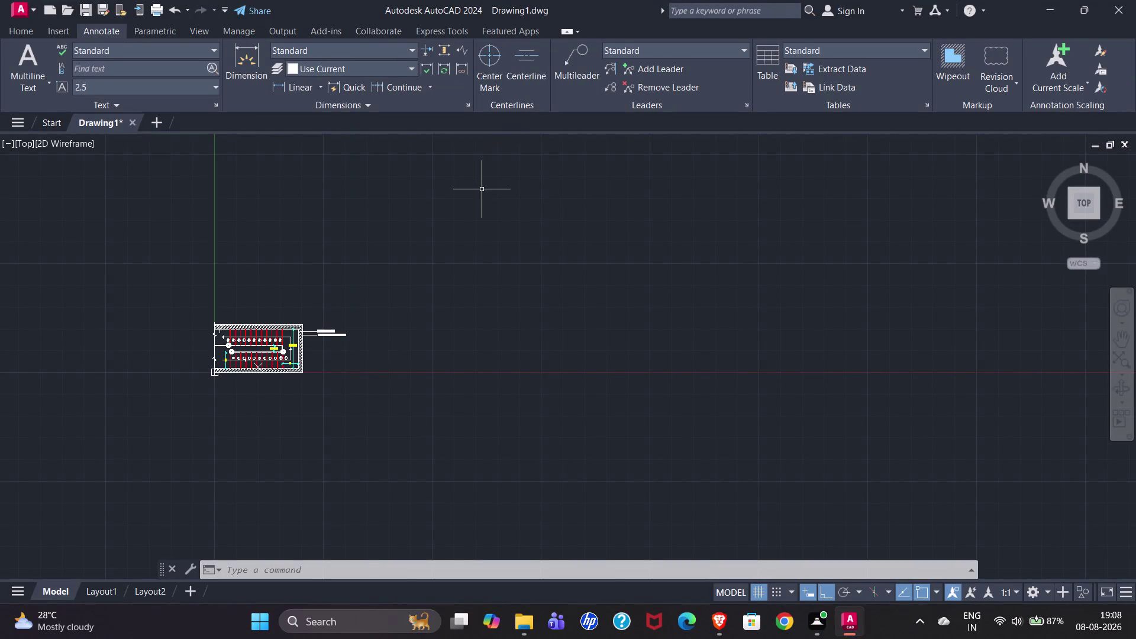
Zoom in on the staircase plan showing the 22 numbered steps and dimensions.
scroll(up, 3)
scroll(up, 3)
scroll(down, 3)
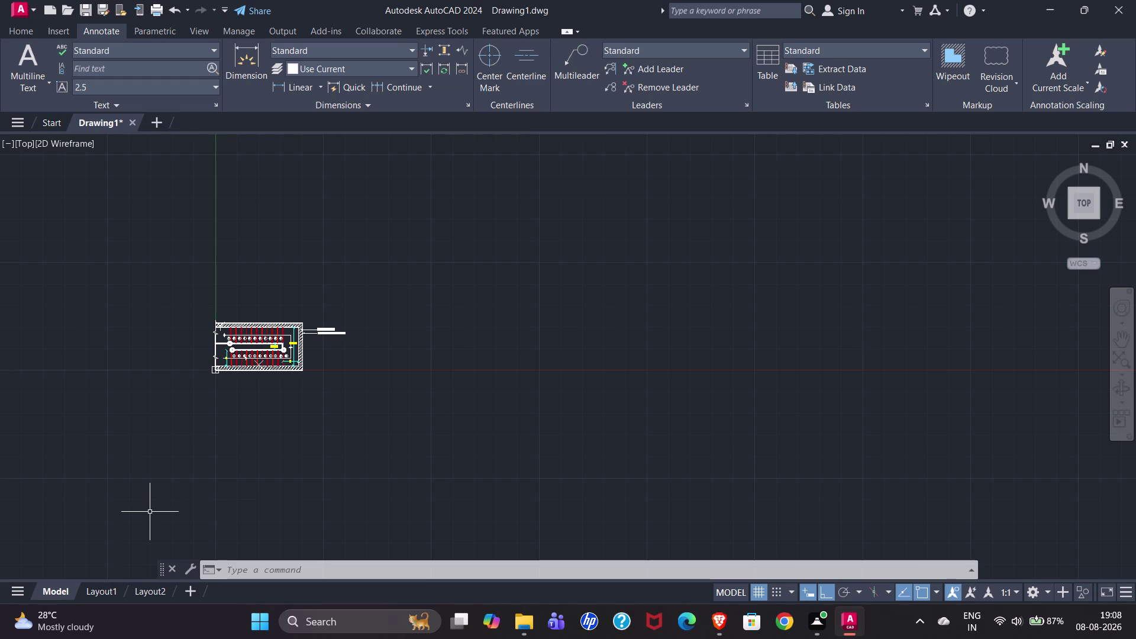
scroll(up, 3)
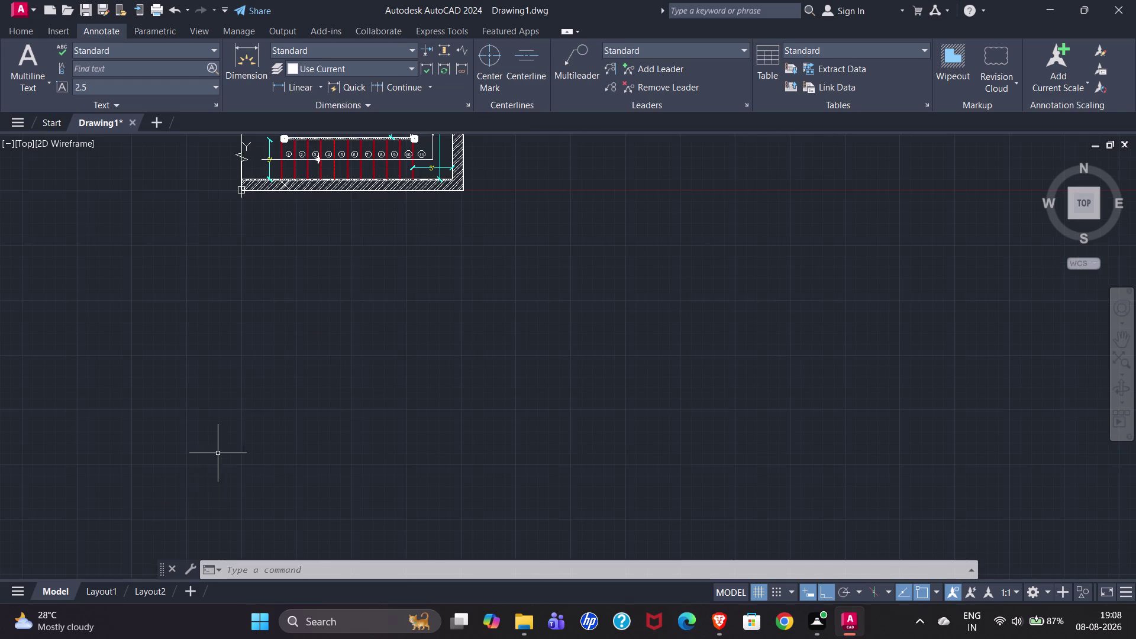
scroll(down, 3)
scroll(up, 3)
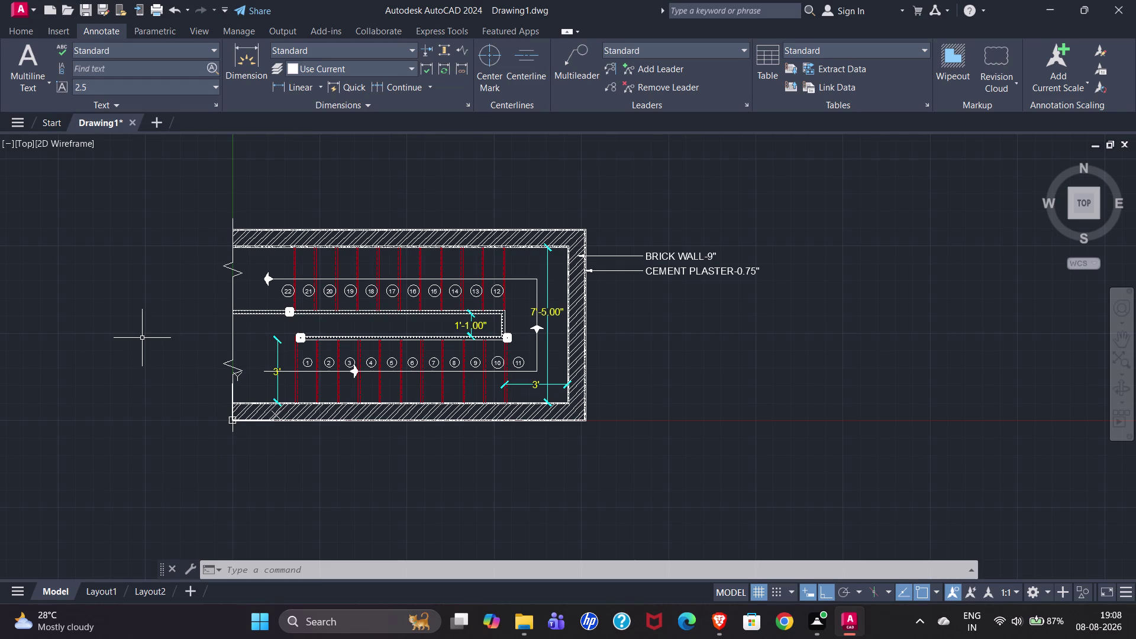
Start a vertical XLINE and place a construction line at the left wall end.
text(XL)
key(Return)
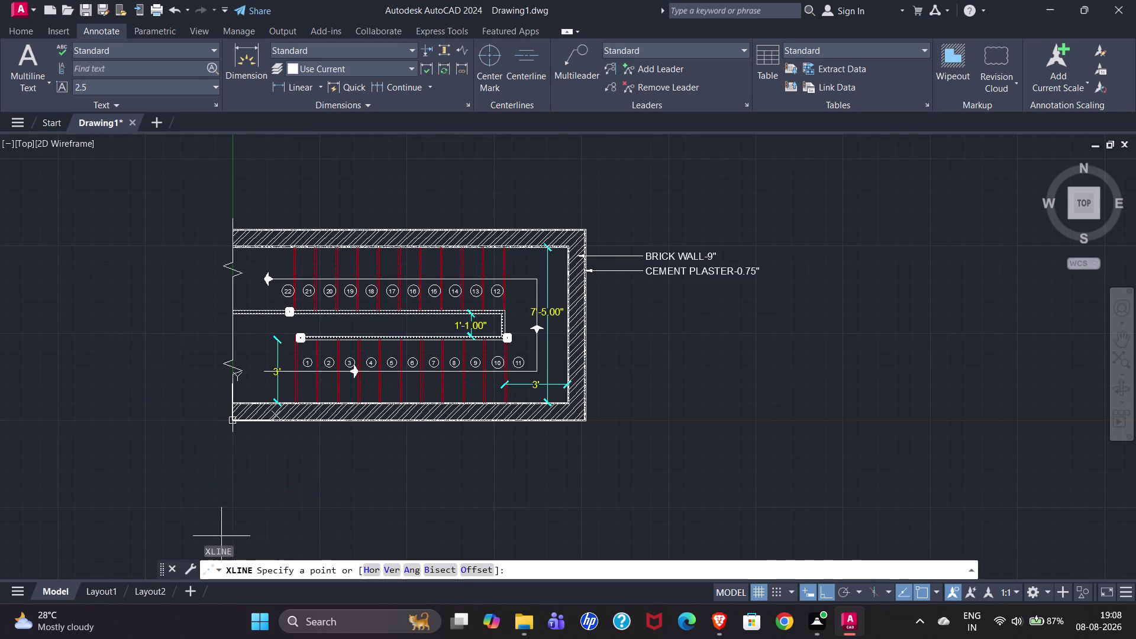
click(388, 572)
scroll(up, 3)
scroll(down, 3)
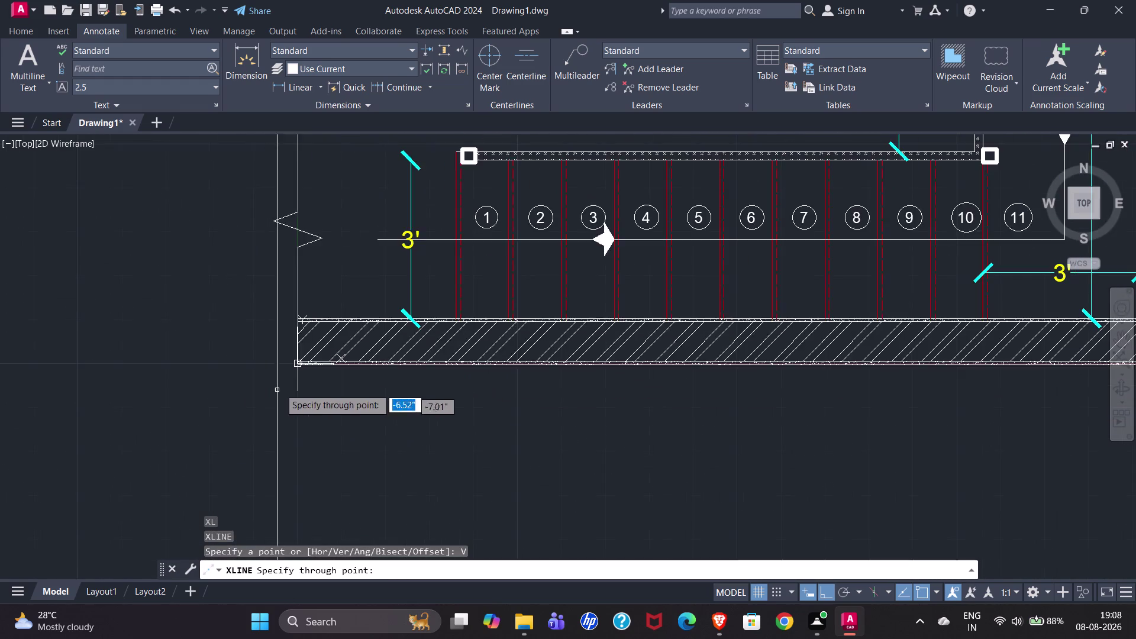
scroll(up, 3)
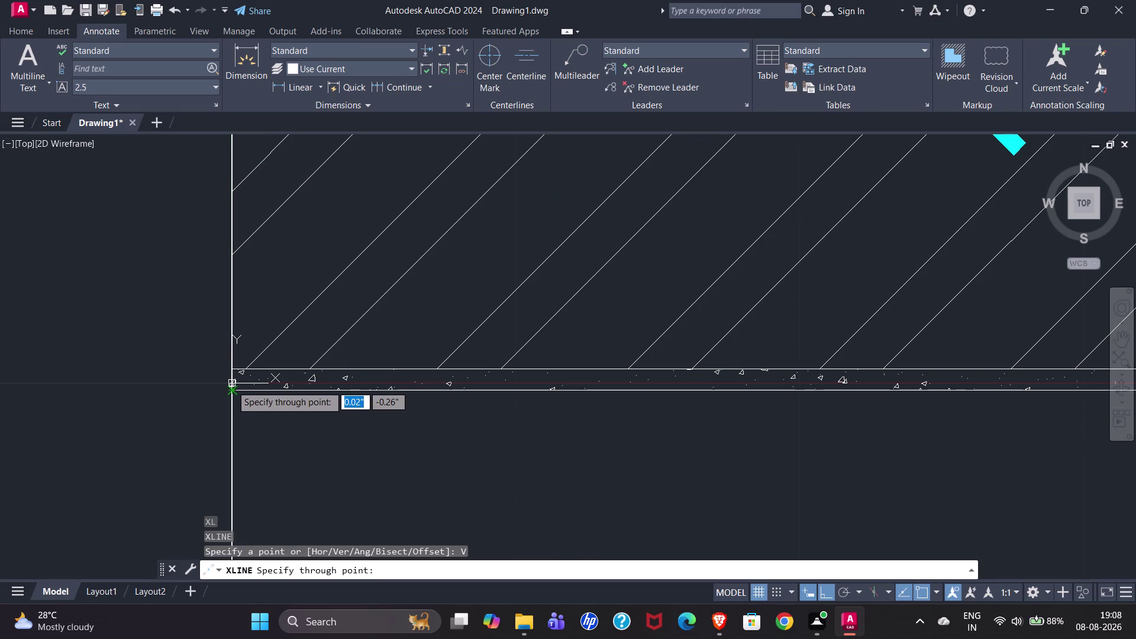
click(231, 385)
scroll(down, 3)
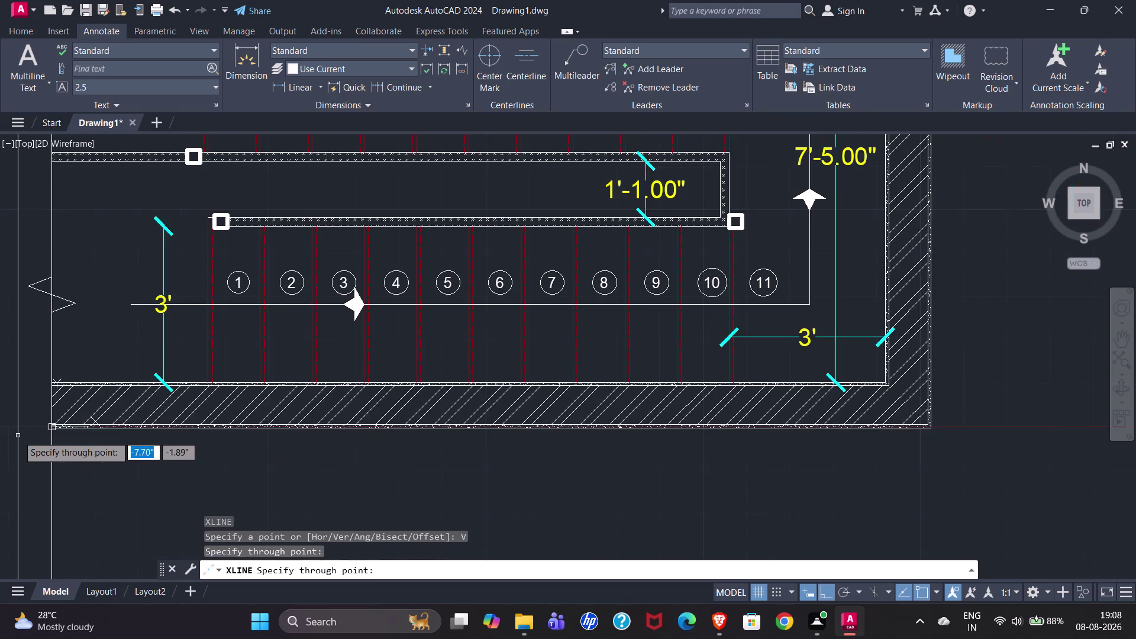
scroll(down, 3)
scroll(up, 3)
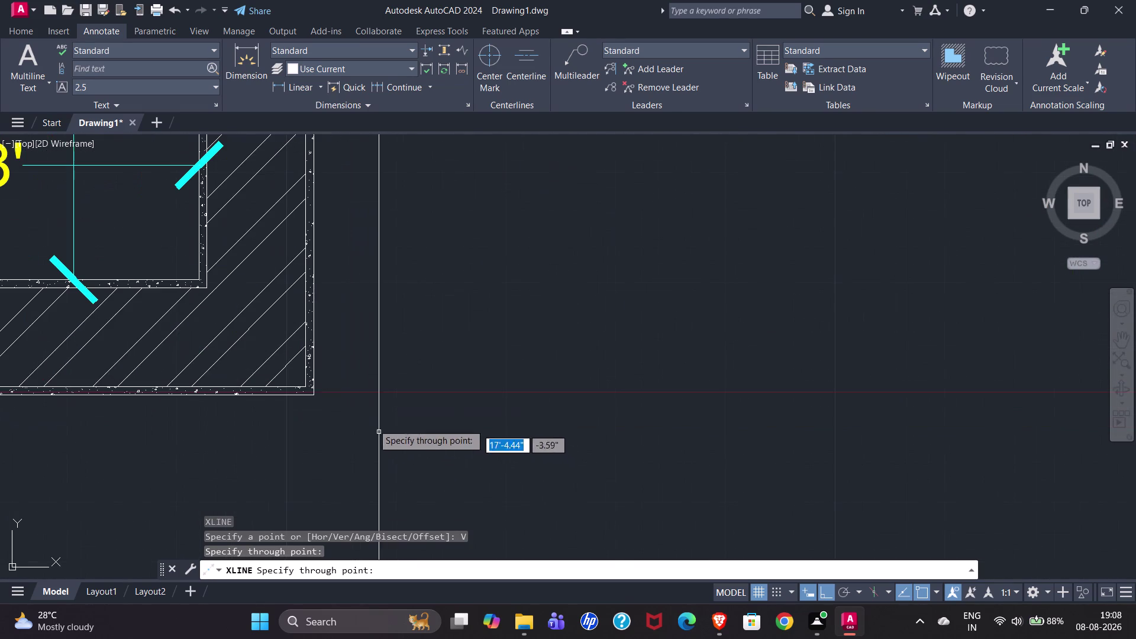
Place vertical construction lines just outside the right wall and through its outer corner.
click(314, 393)
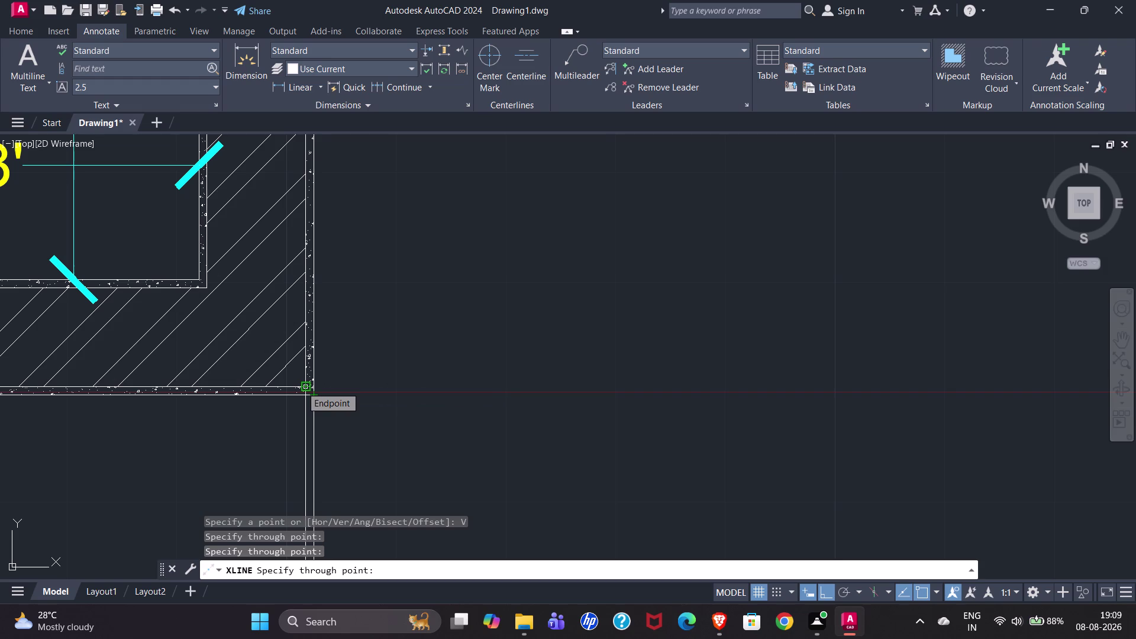
click(301, 387)
scroll(down, 3)
scroll(down, 3)
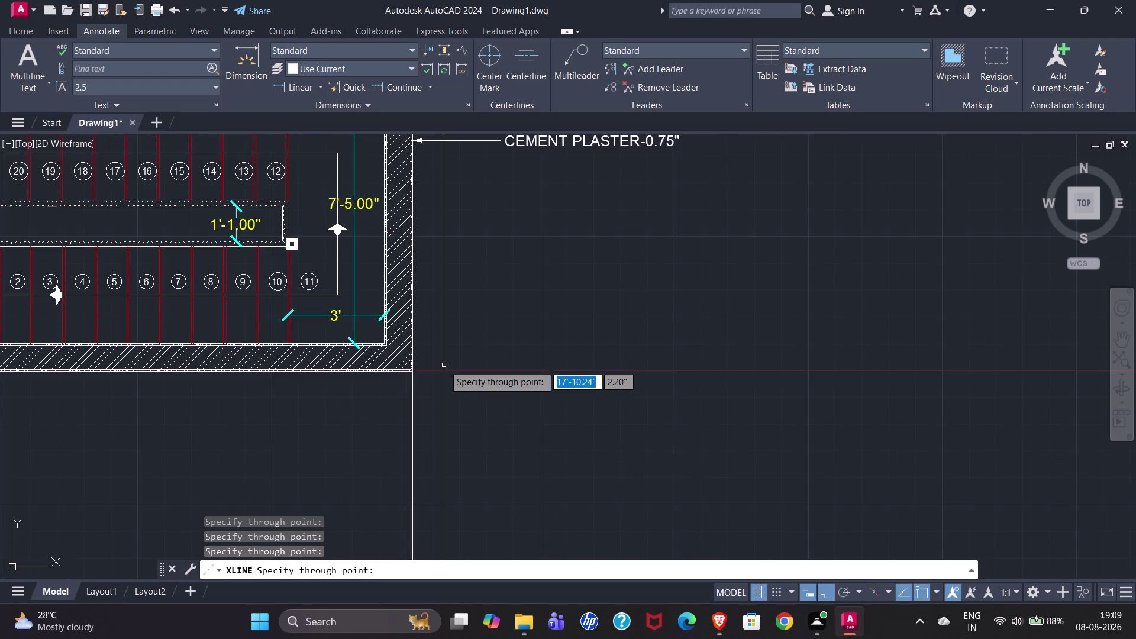
scroll(down, 3)
scroll(up, 3)
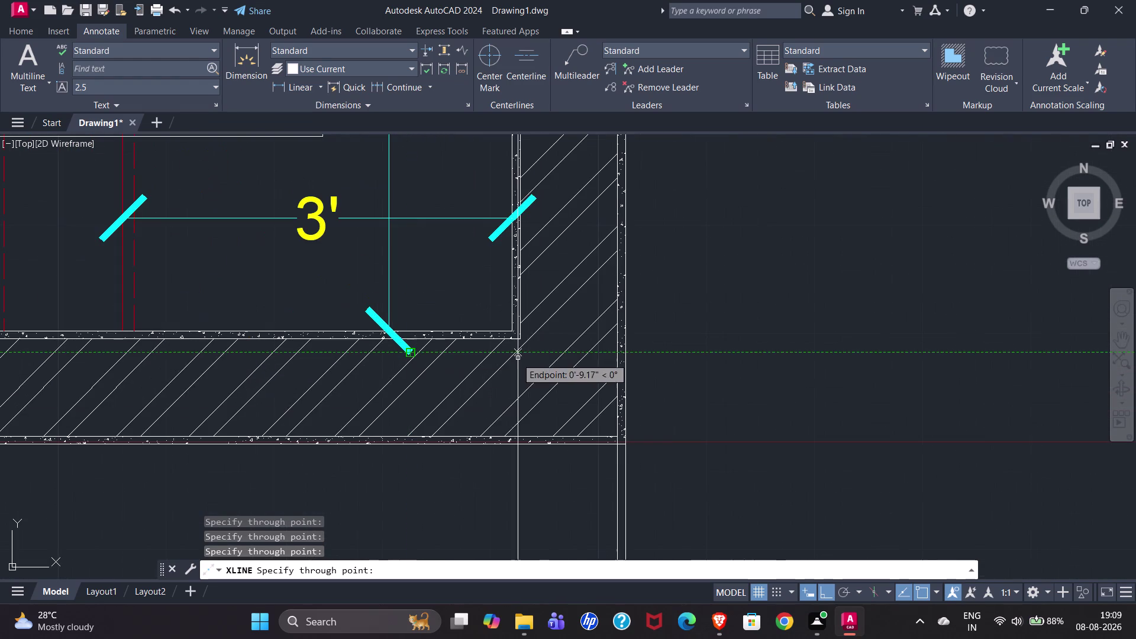
Add vertical construction lines at the wall's inner face, plaster inner face, and first tread.
click(519, 338)
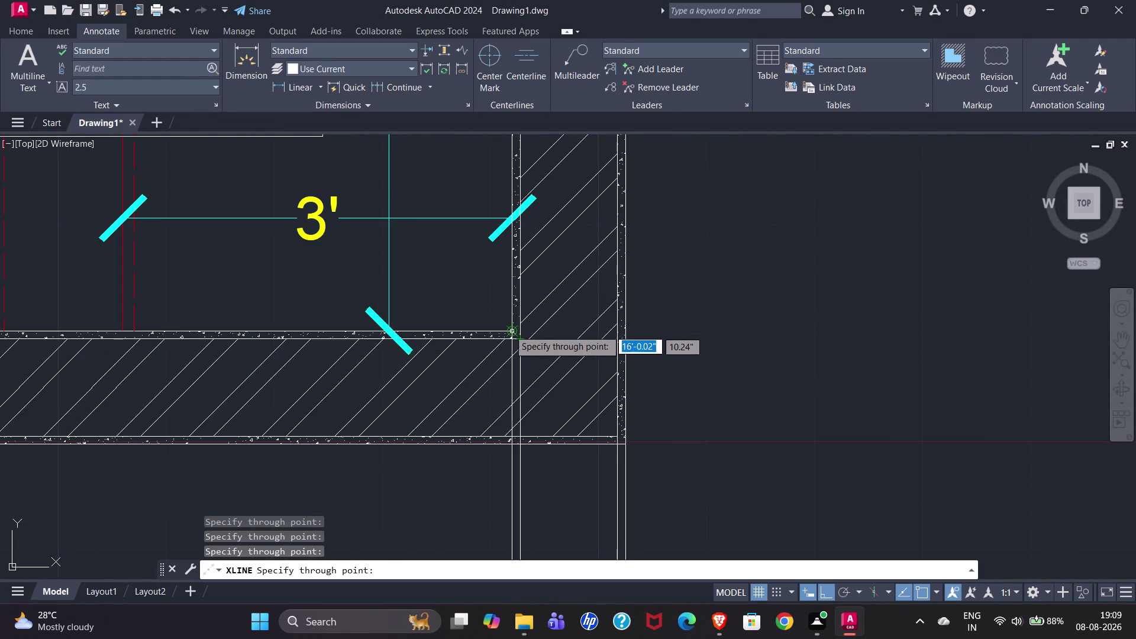
click(507, 330)
scroll(down, 3)
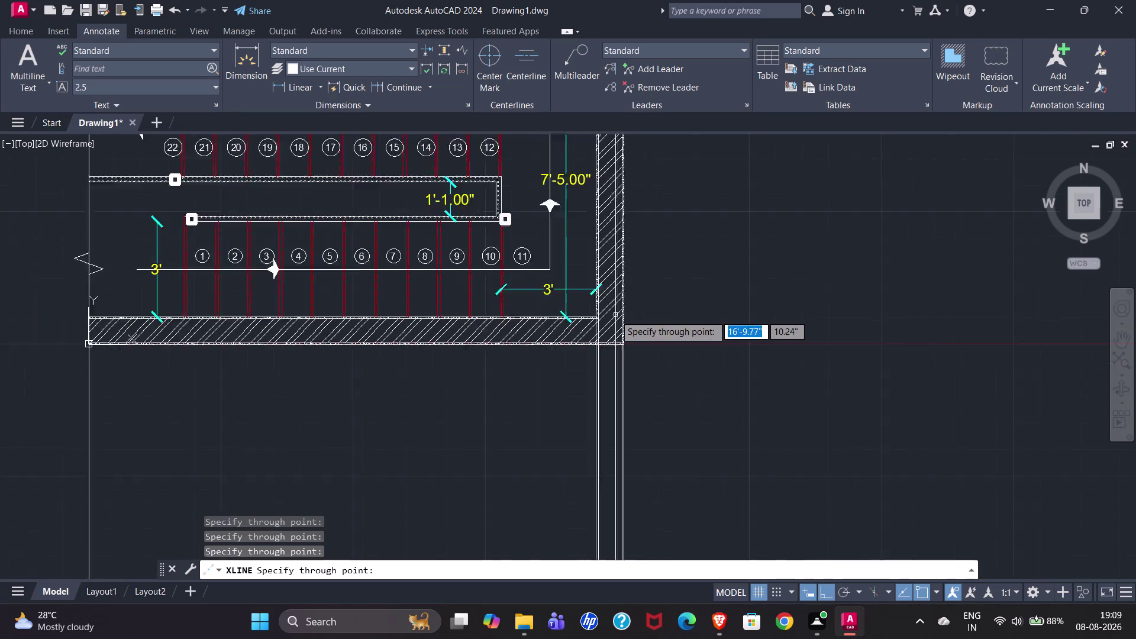
scroll(down, 3)
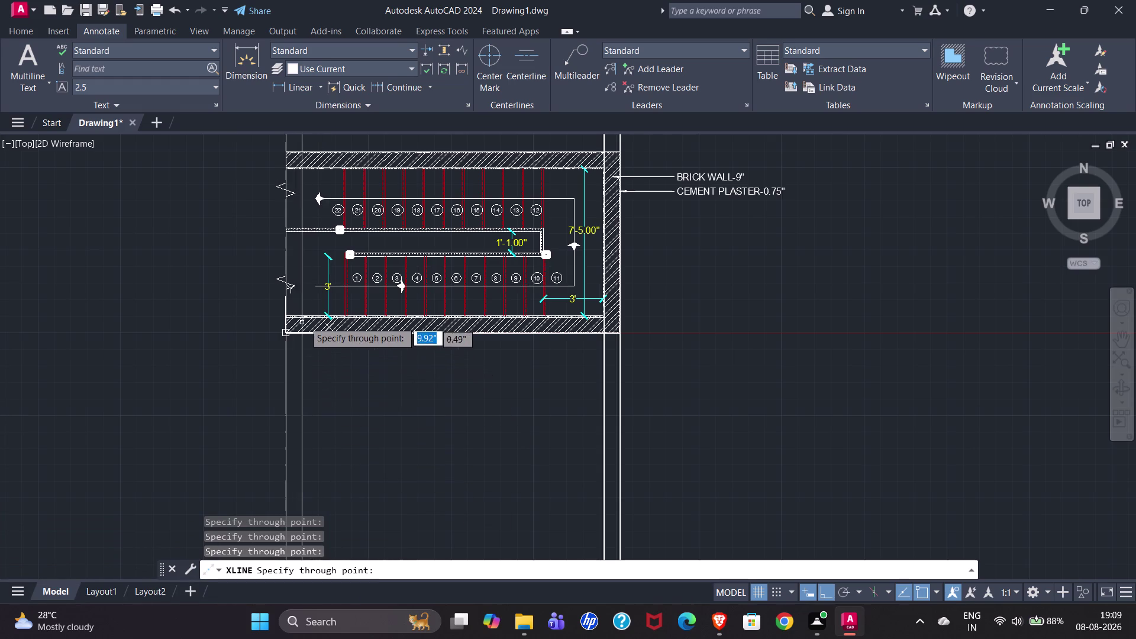
scroll(up, 3)
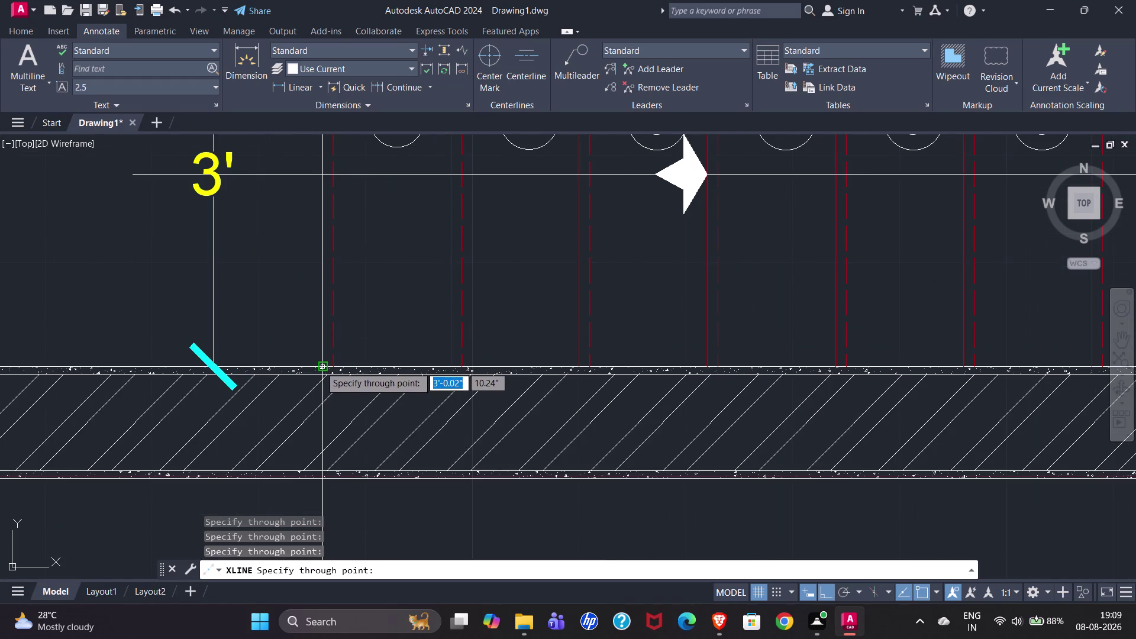
click(320, 366)
End XLINE, leaving vertical lines through the left wall, first tread and right wall.
scroll(down, 3)
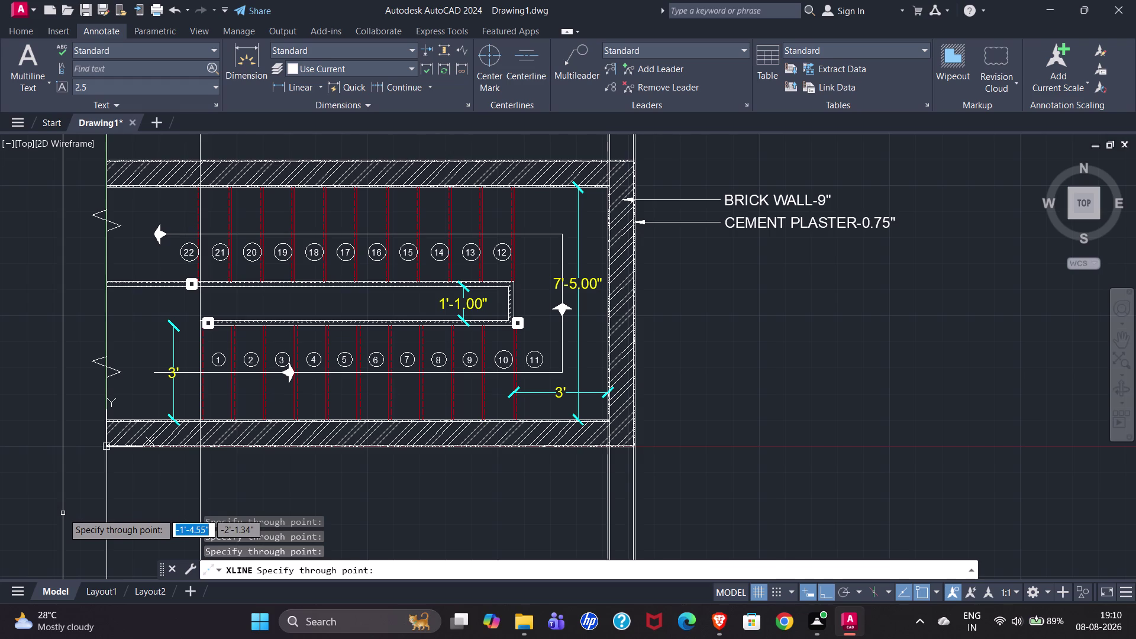
scroll(down, 3)
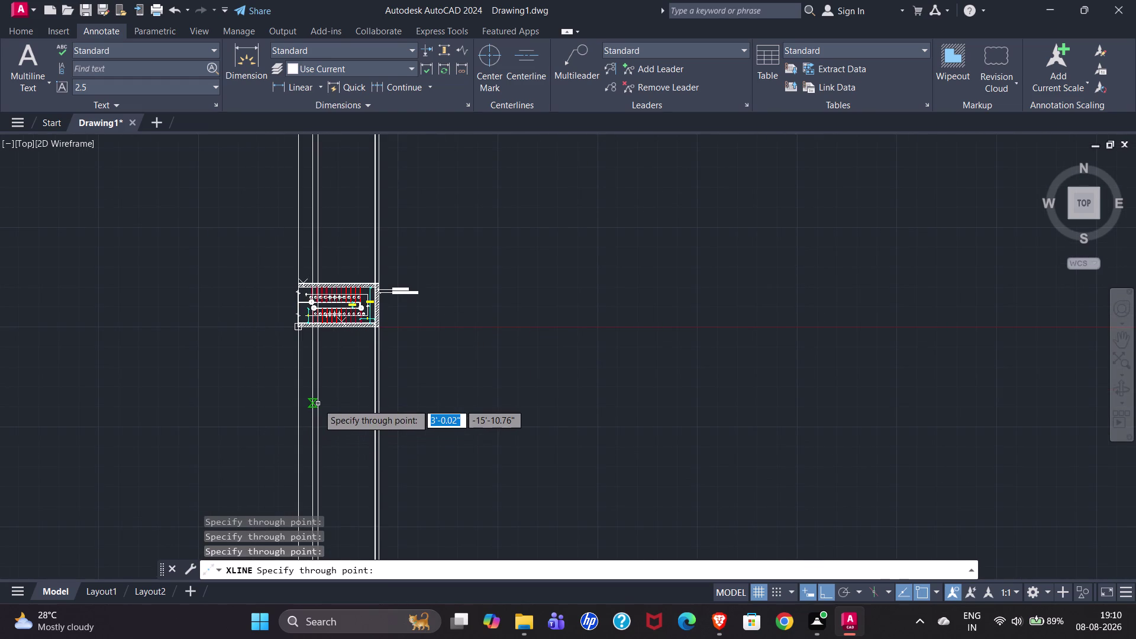
scroll(down, 3)
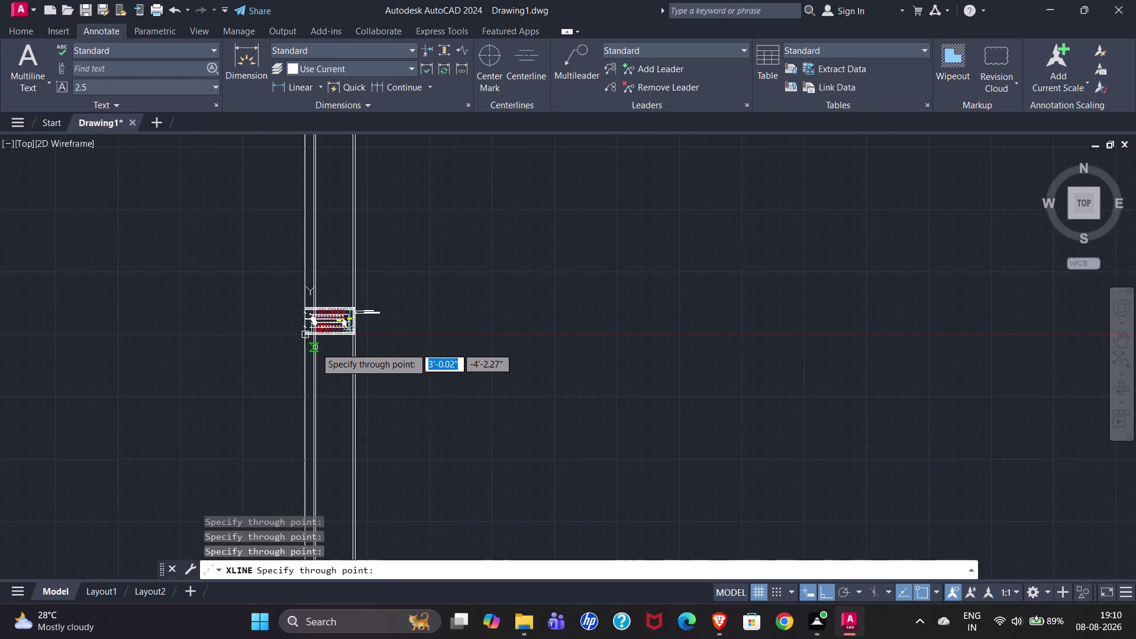
scroll(up, 3)
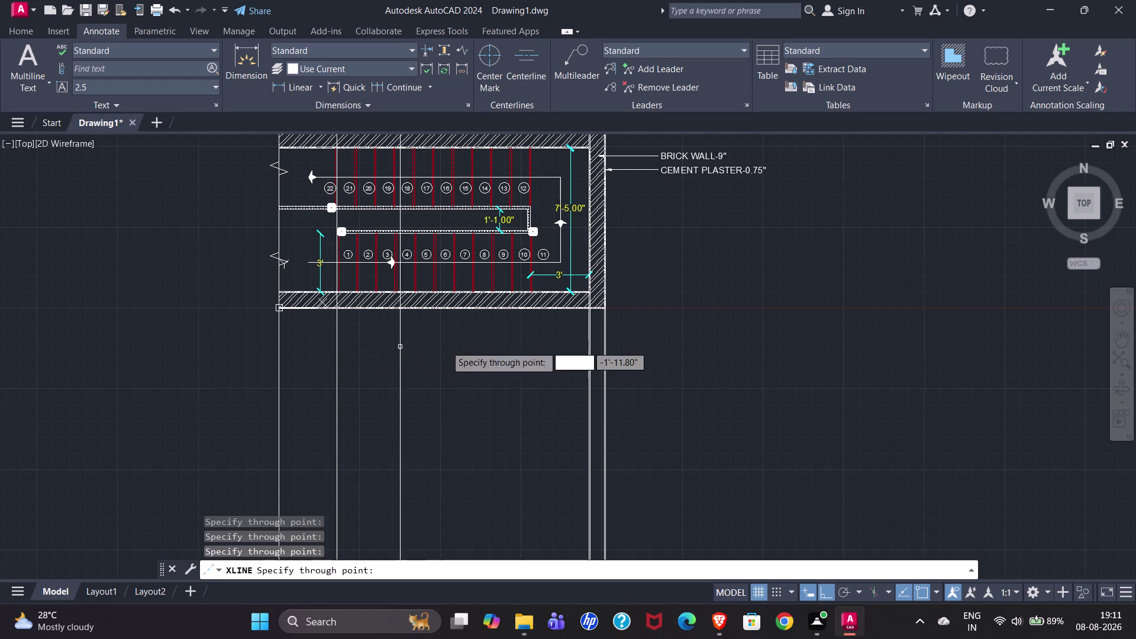
key(Escape)
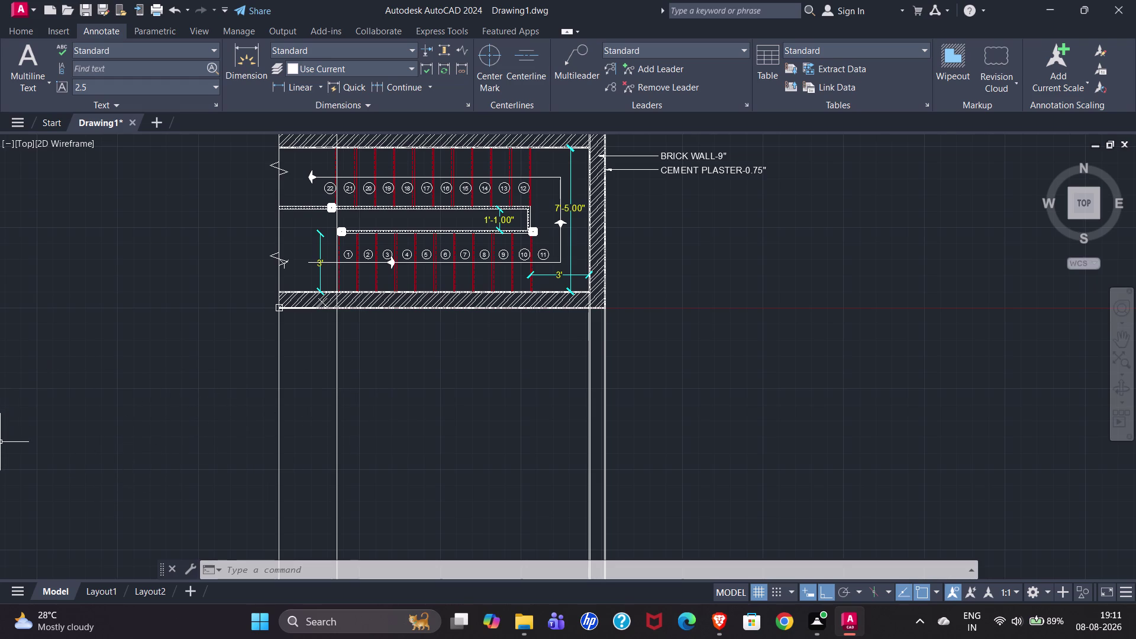
scroll(down, 3)
scroll(up, 3)
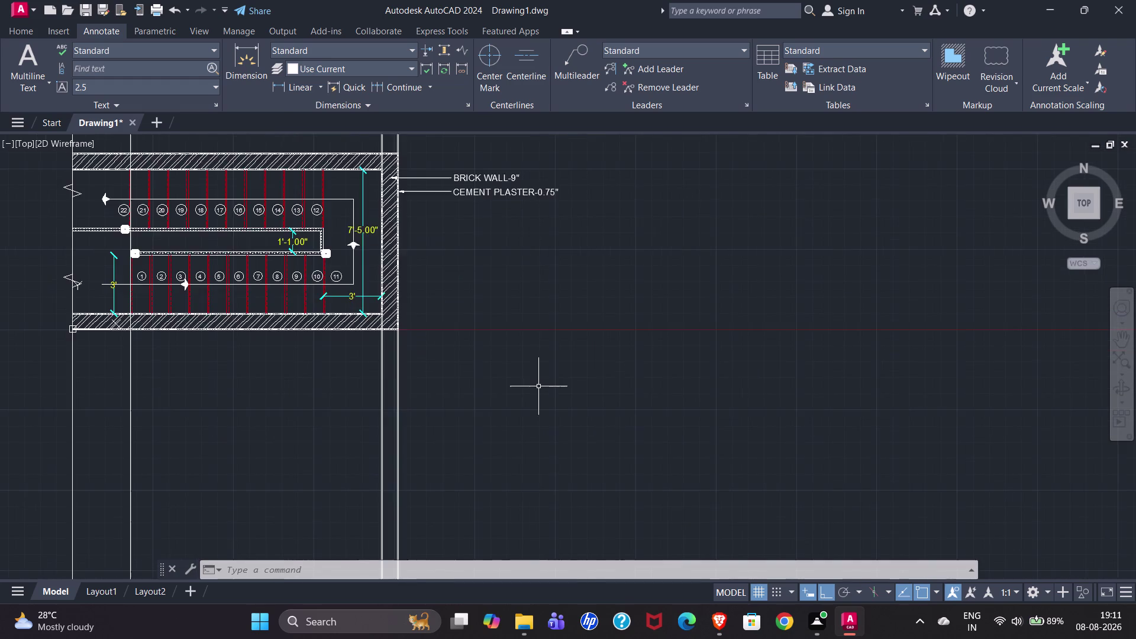
Draw a 7" vertical riser topped by a 1' horizontal tread, then select both lines.
click(25, 36)
click(20, 61)
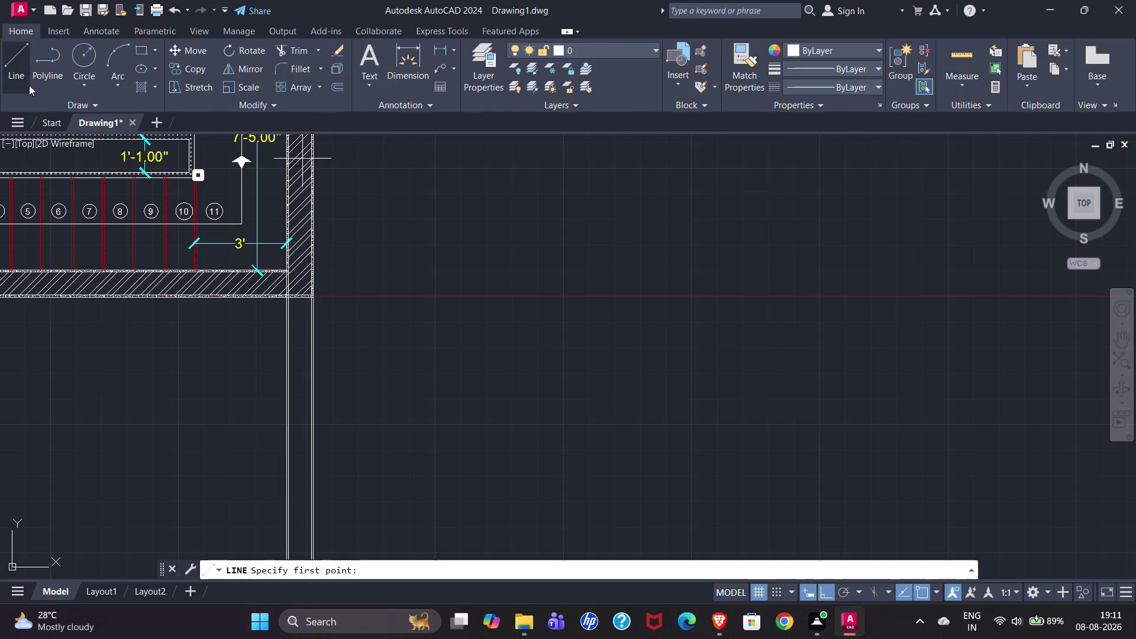
click(437, 291)
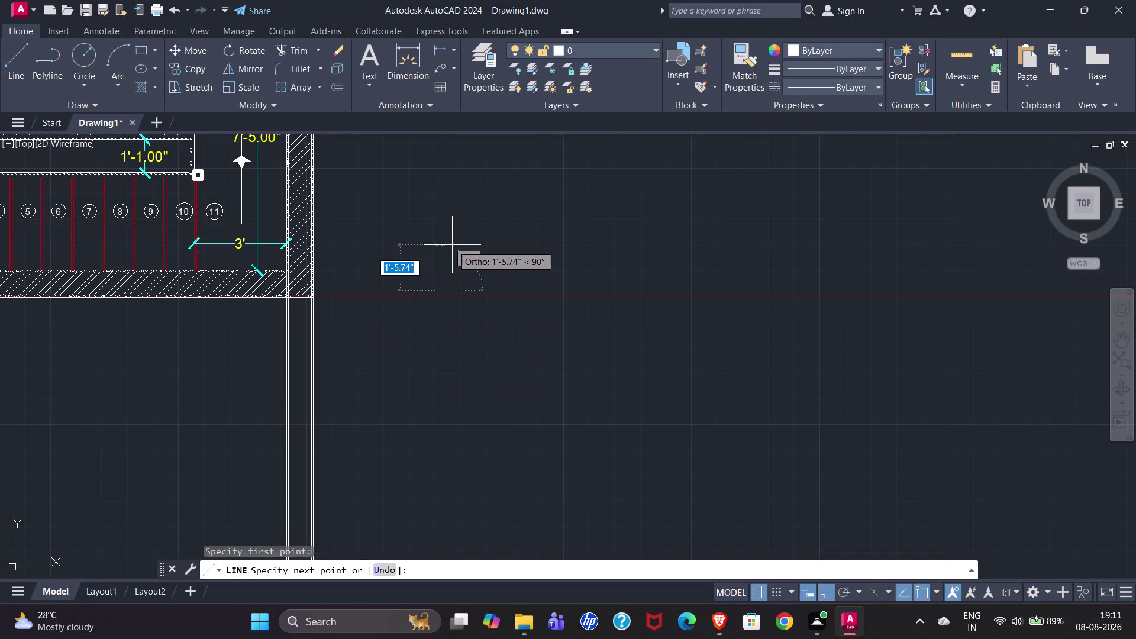
key(7)
key(shift+quotedbl)
key(Return)
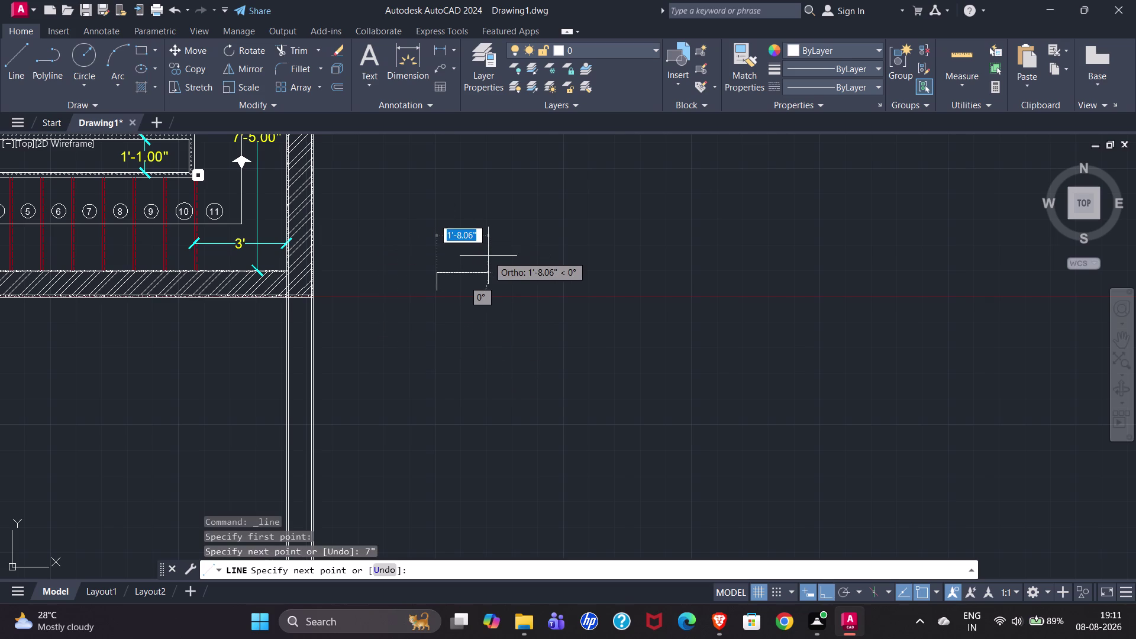
text(1')
key(Return)
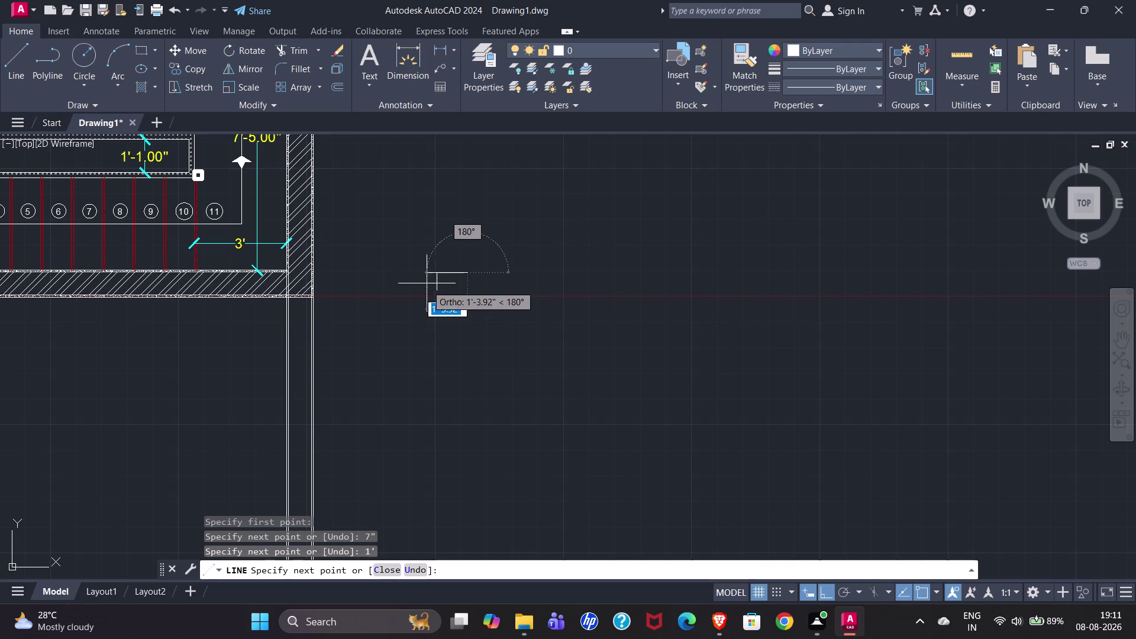
scroll(up, 3)
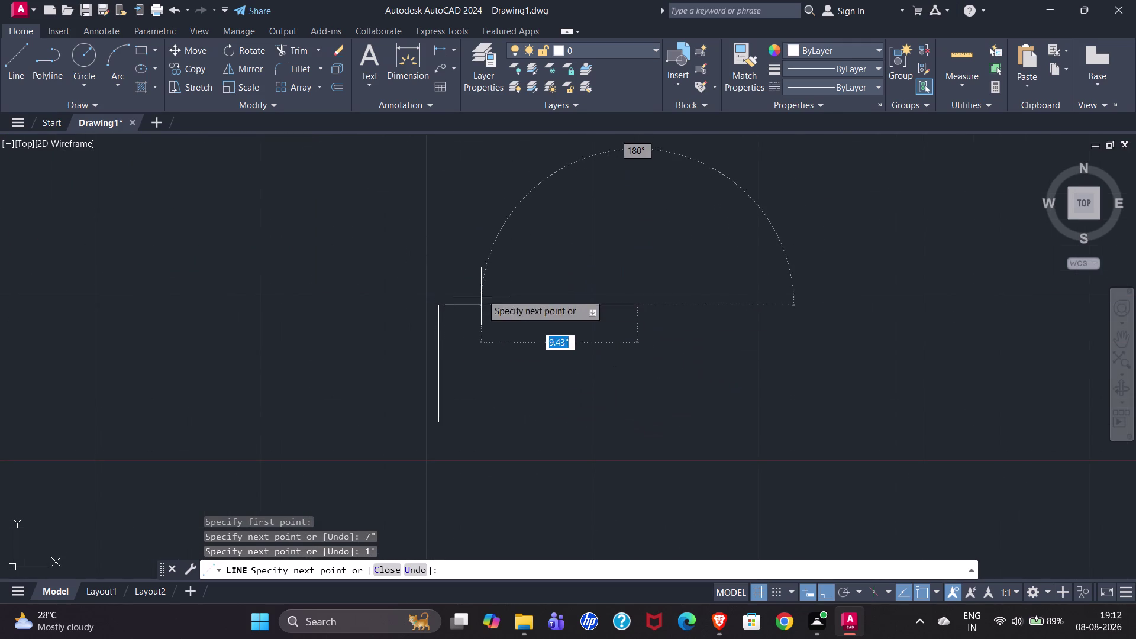
key(Escape)
click(495, 306)
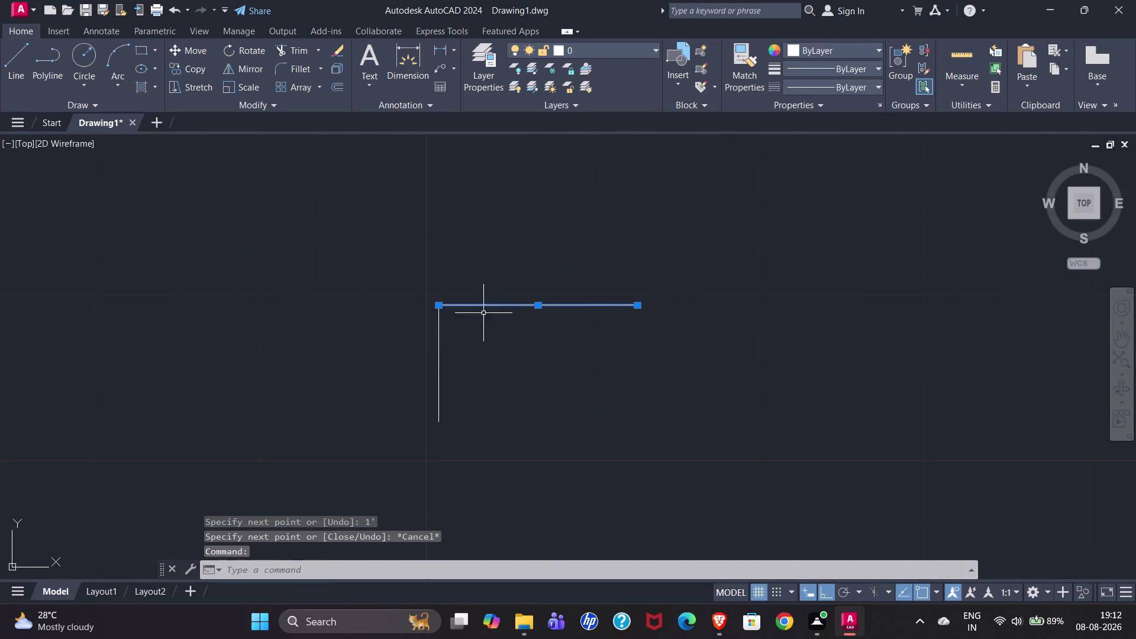
click(436, 342)
Join the riser and tread lines into a single L-shaped polyline.
key(o)
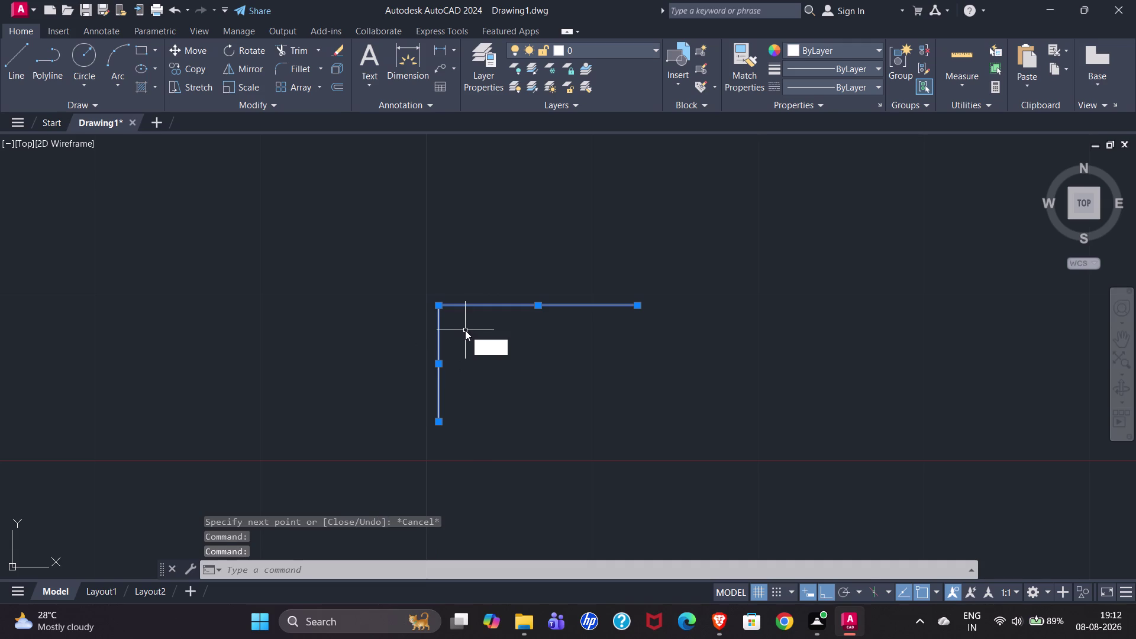
key(Return)
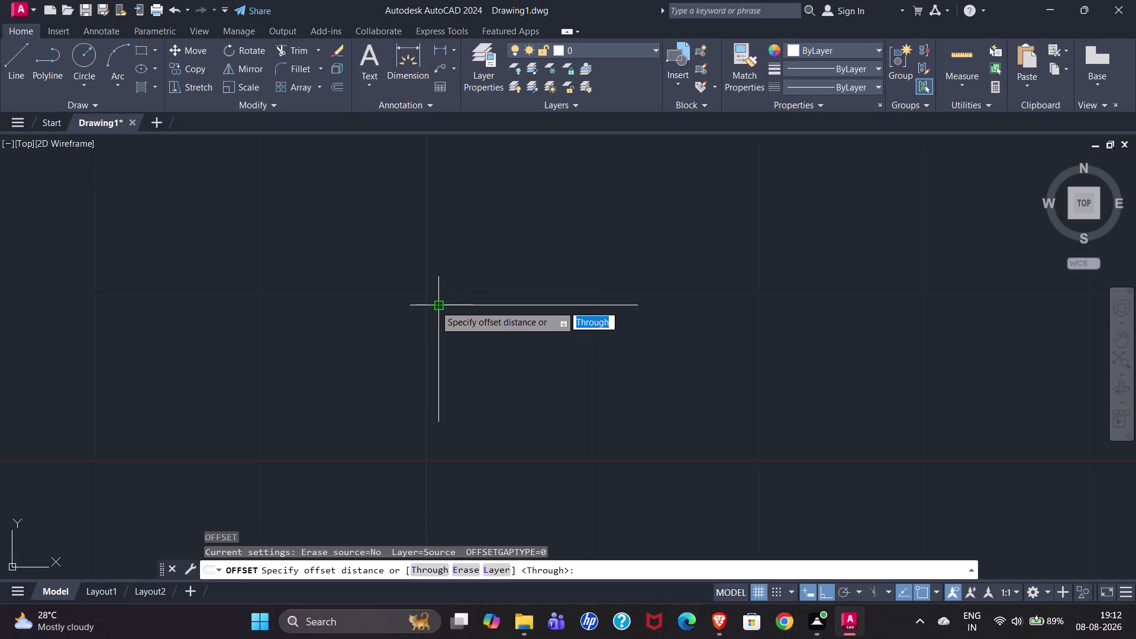
key(Return)
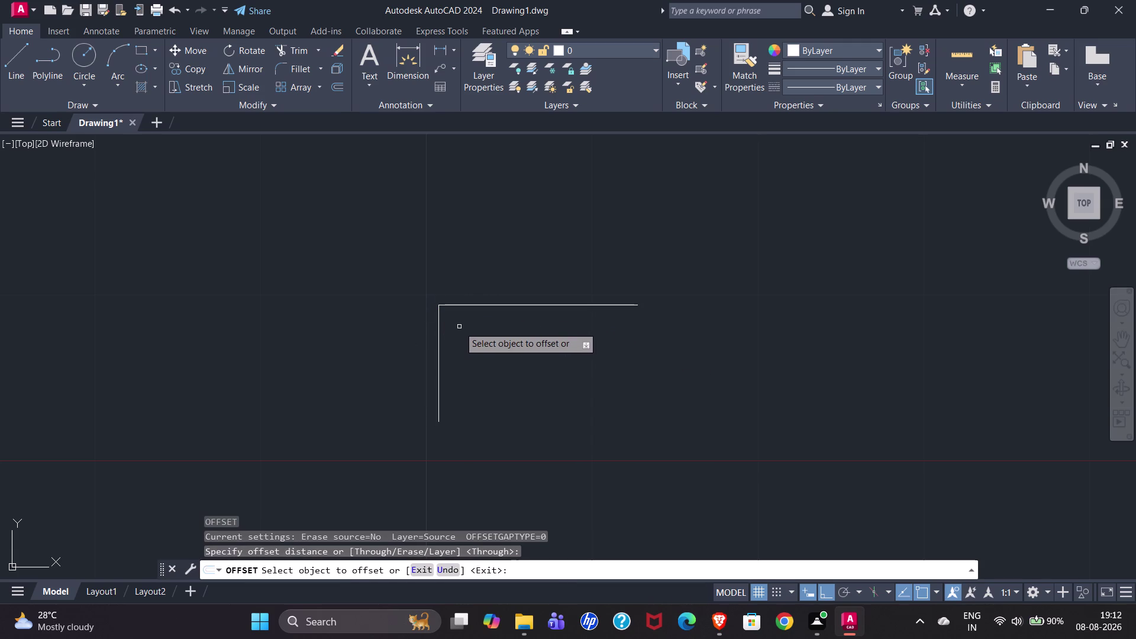
key(Escape)
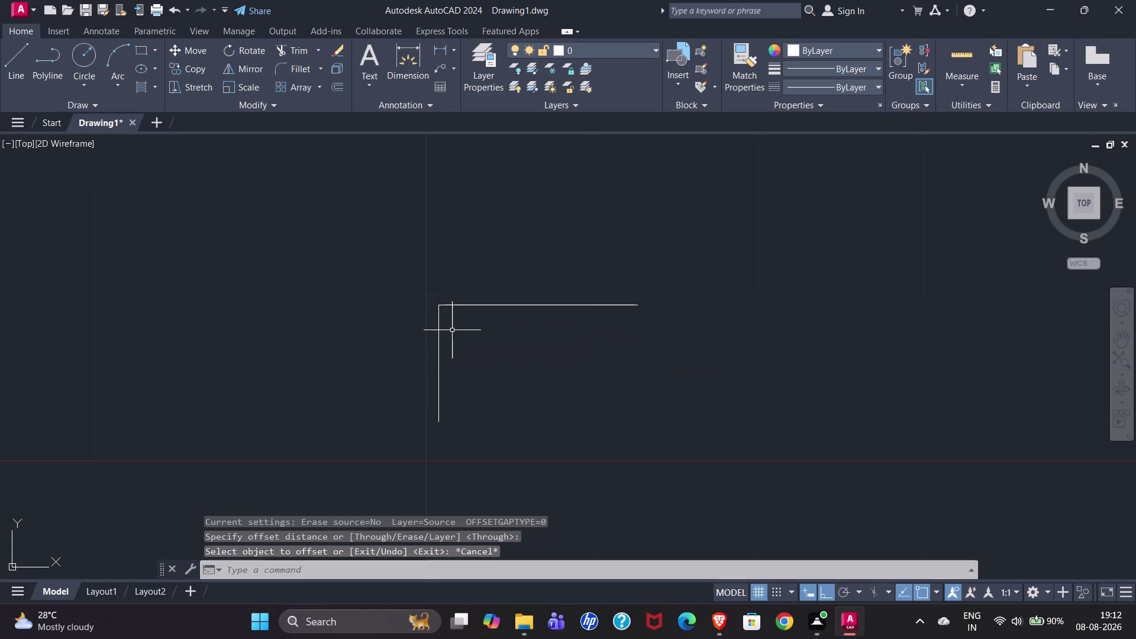
click(440, 330)
click(451, 304)
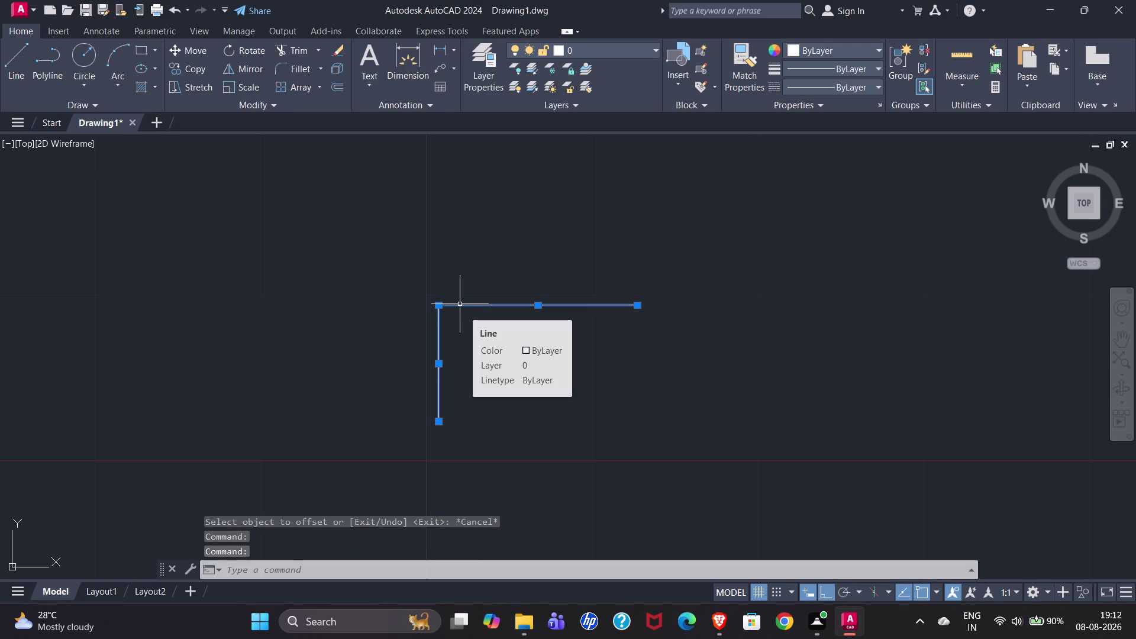
key(j)
key(Return)
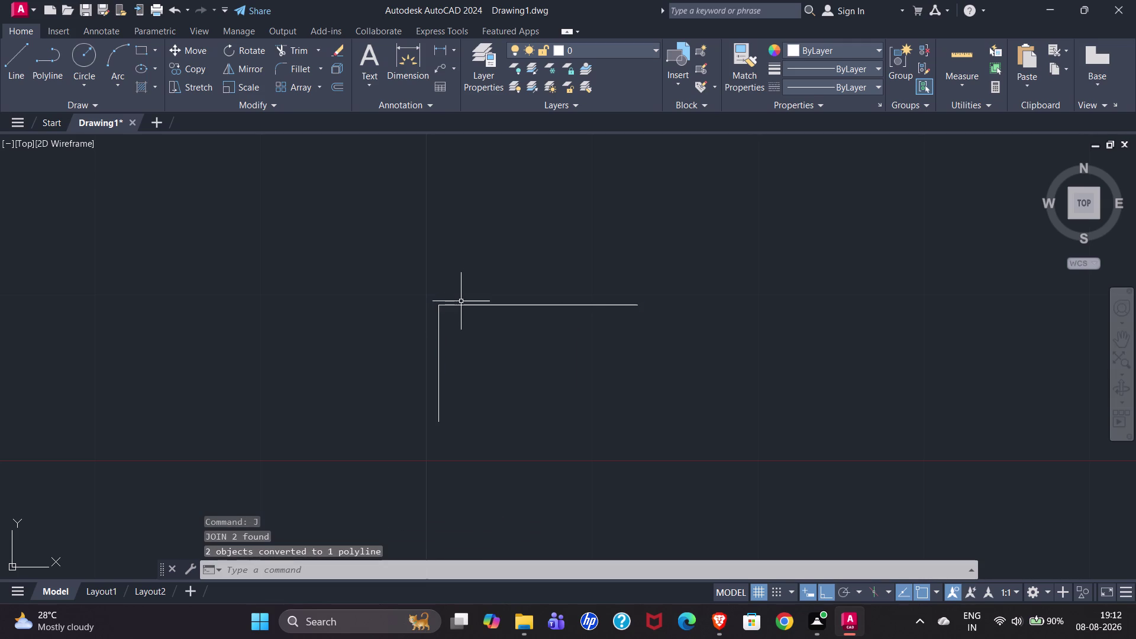
click(461, 306)
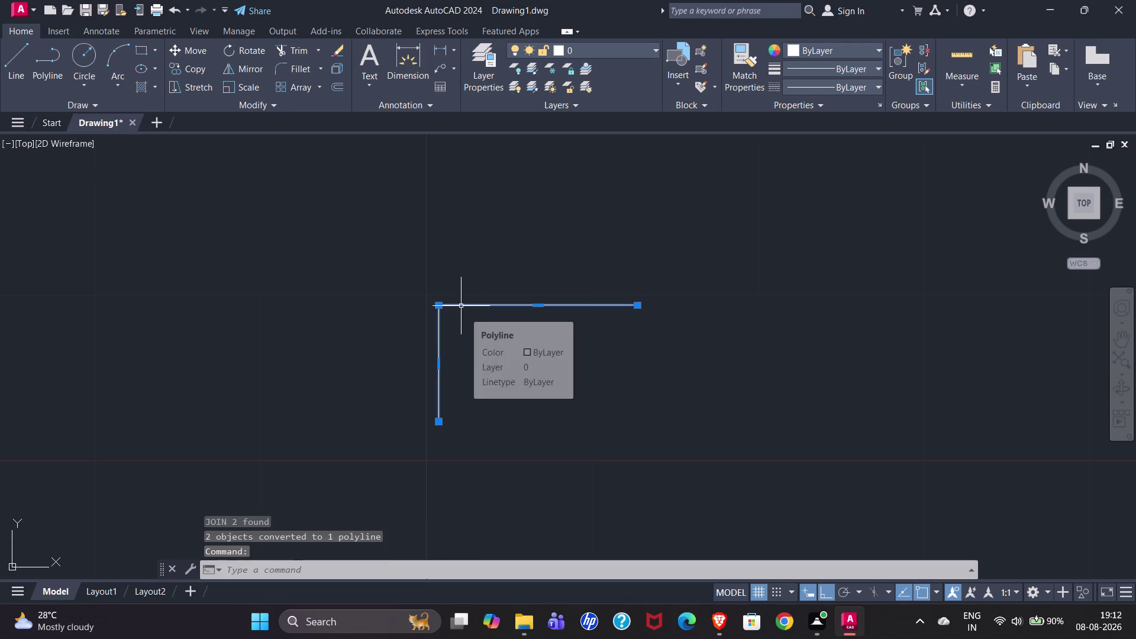
Offset the L-shaped polyline 1 inch inside the corner and select the copy.
key(o)
key(Return)
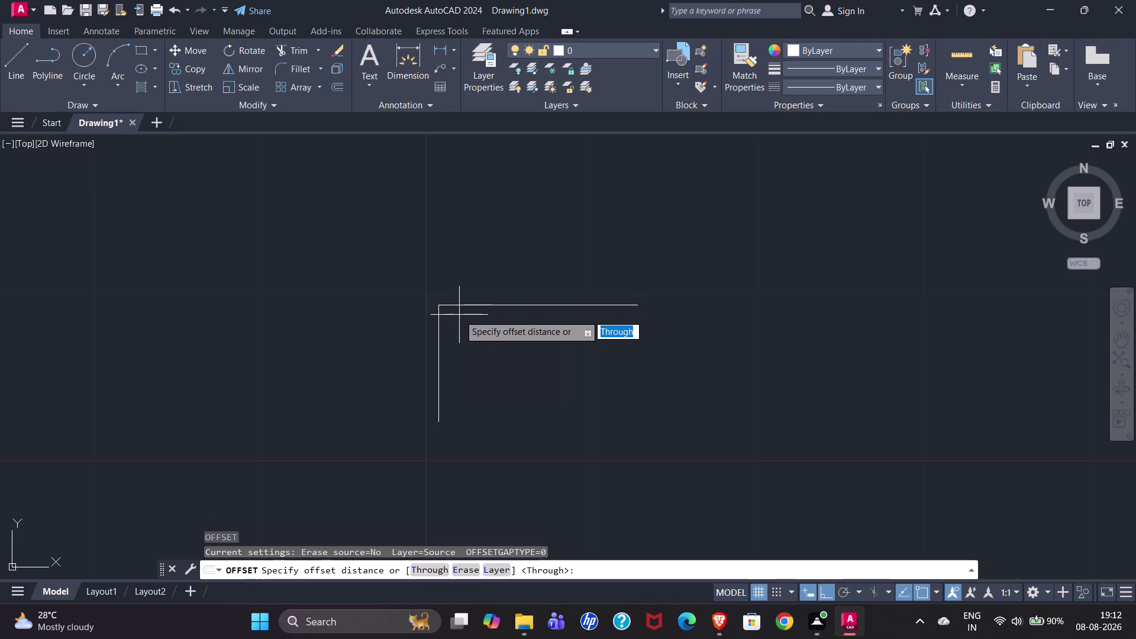
key(Return)
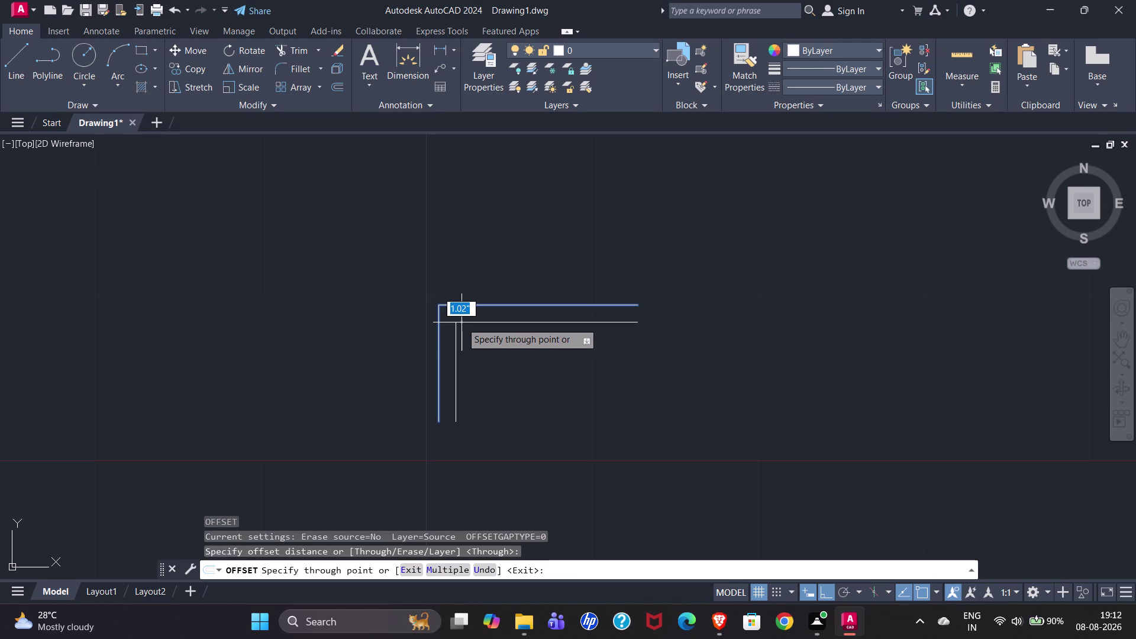
key(1)
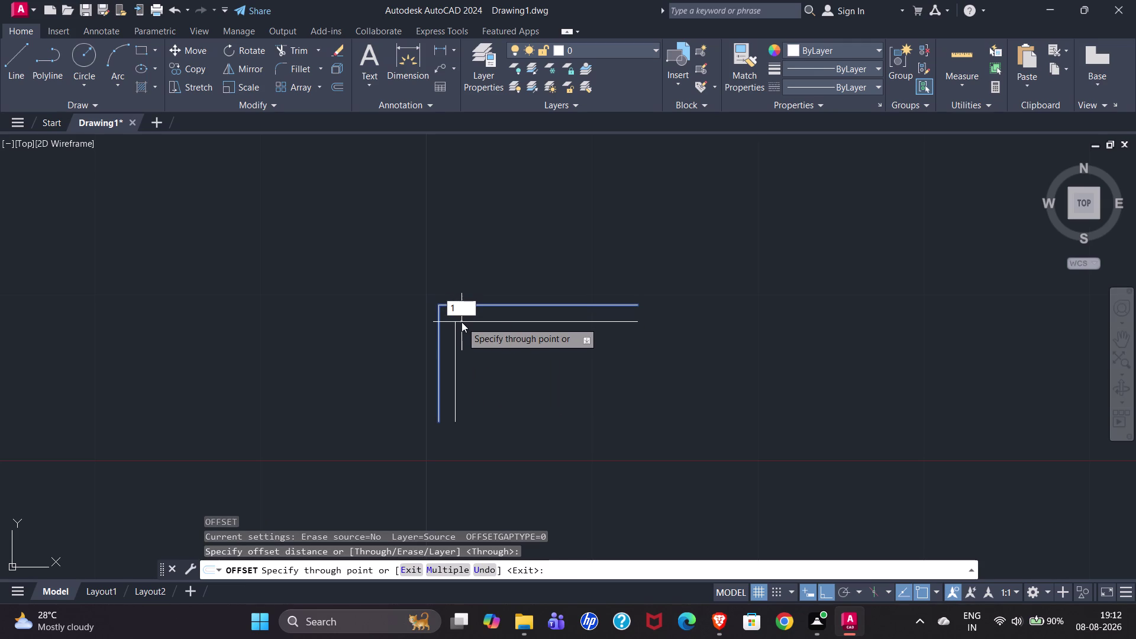
key(shift+quotedbl)
key(Return)
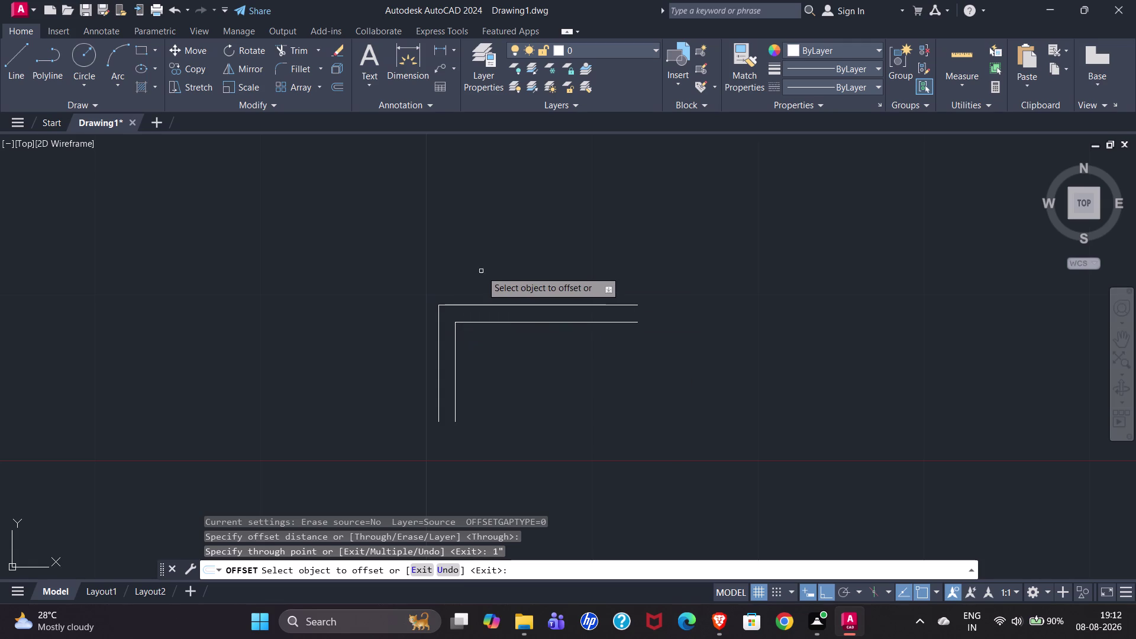
key(Escape)
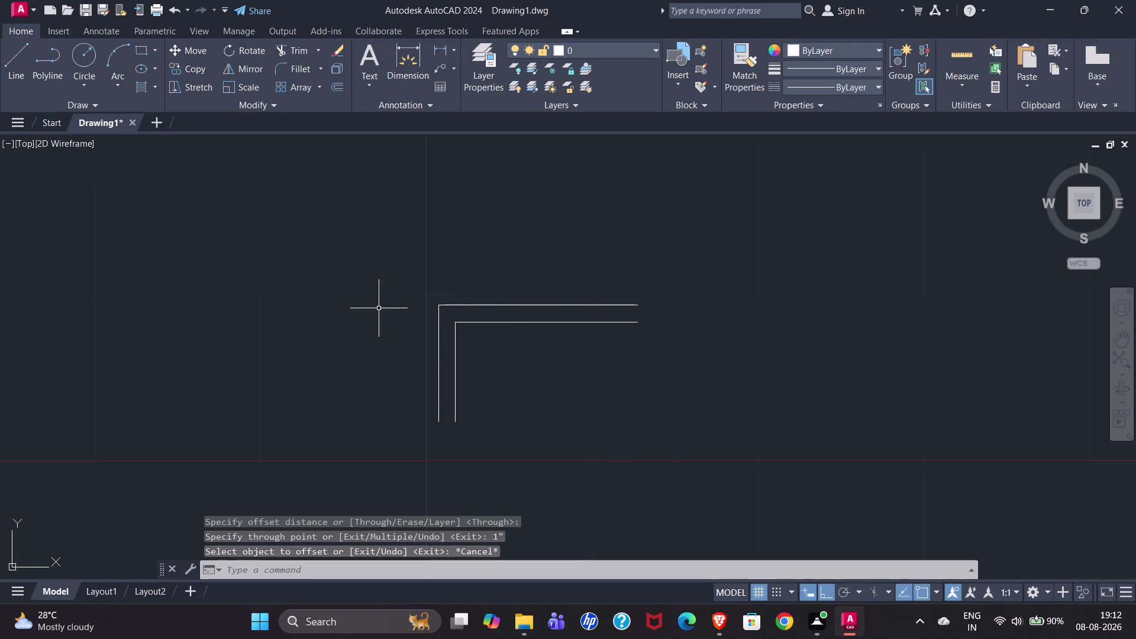
click(493, 323)
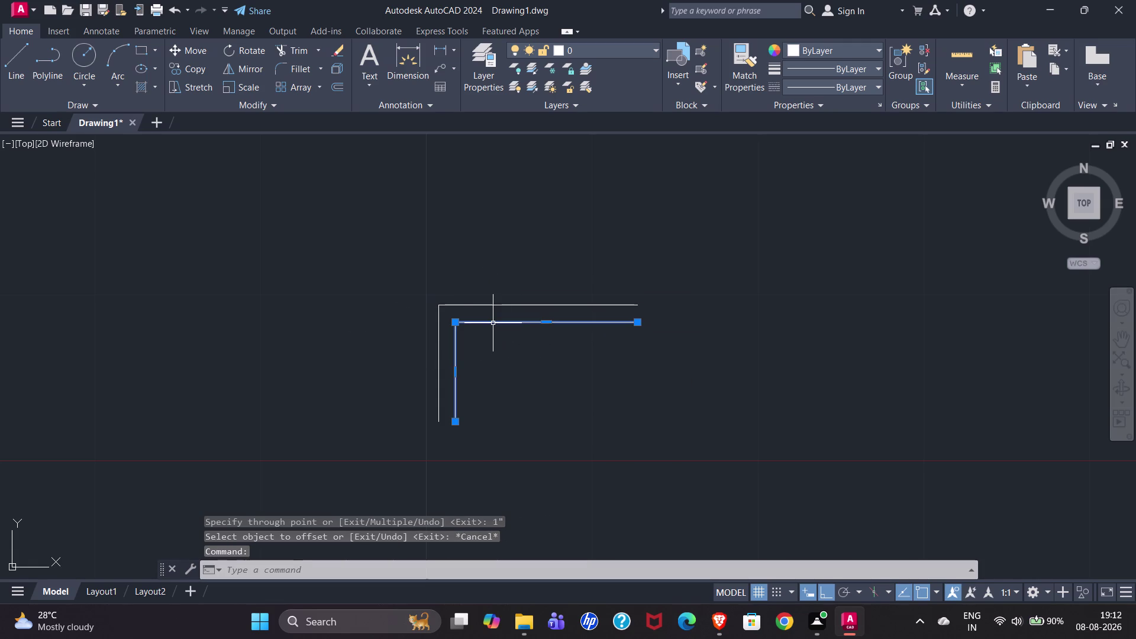
Explode the inner offset copy and extend its horizontal line to the outer edge.
key(x)
key(Return)
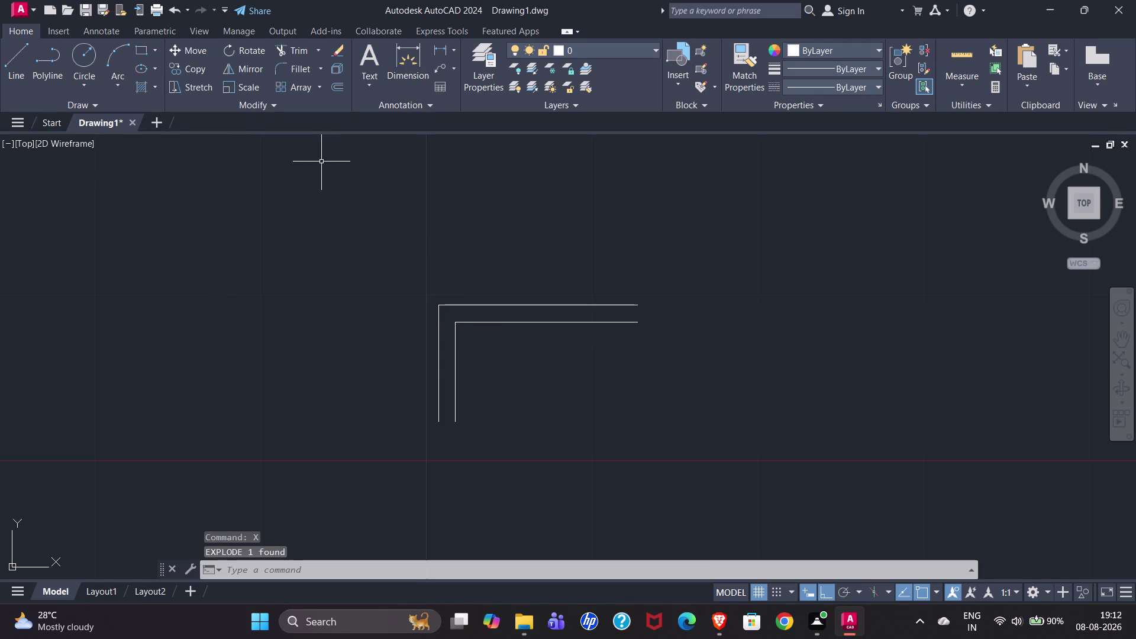
text(EX)
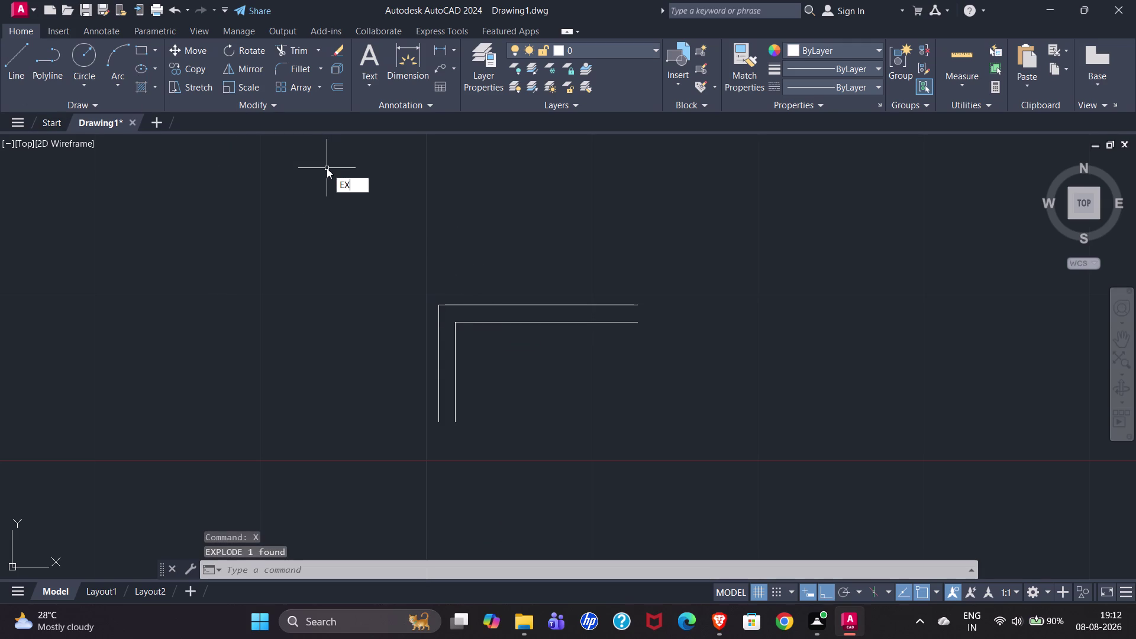
key(Return)
click(484, 323)
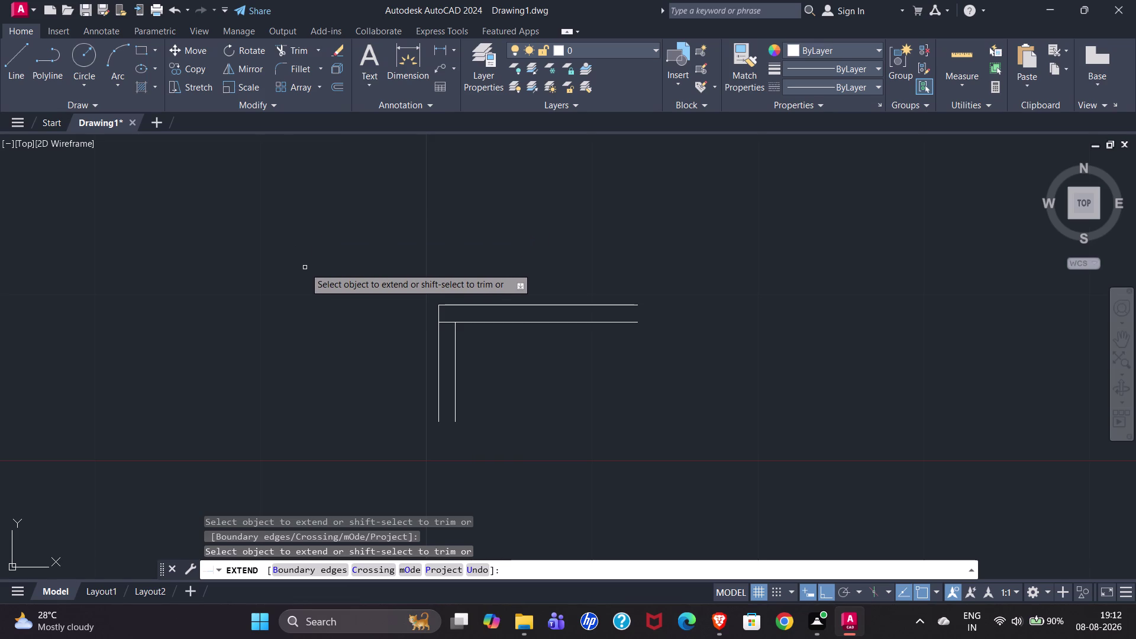
key(Escape)
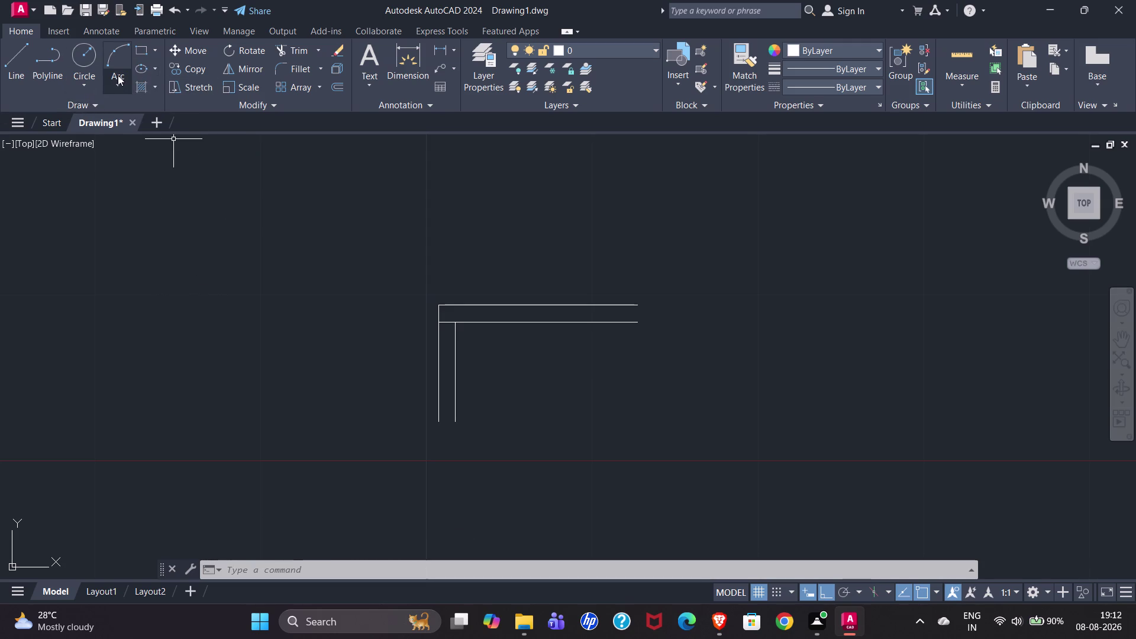
Explode the outer polyline and fillet the two horizontal lines into a semicircular left end.
click(297, 70)
click(459, 306)
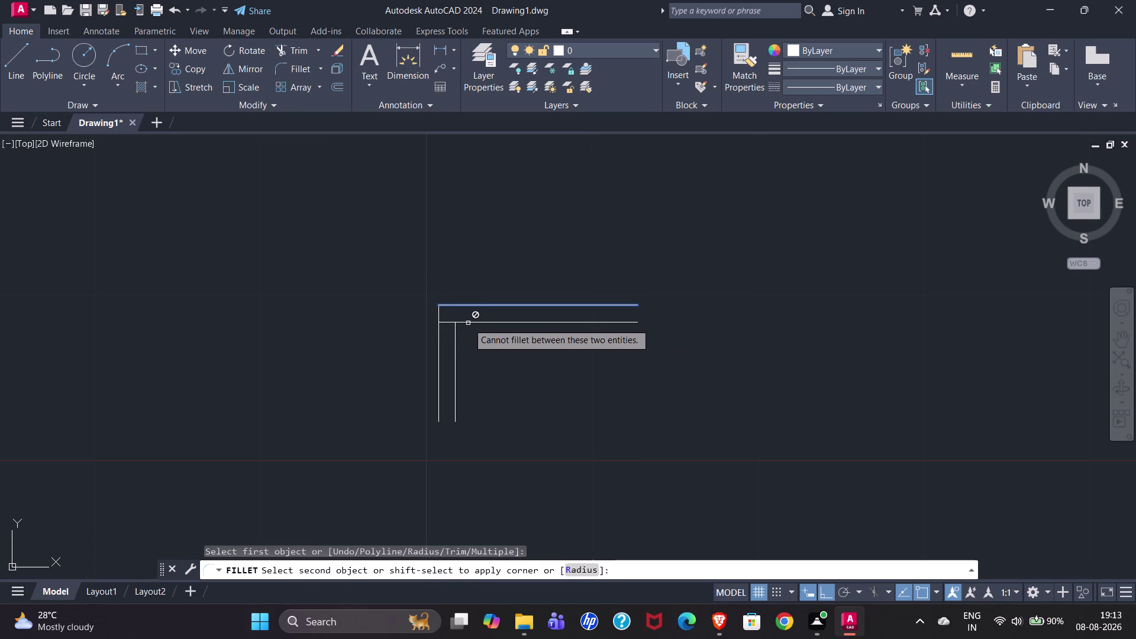
scroll(up, 3)
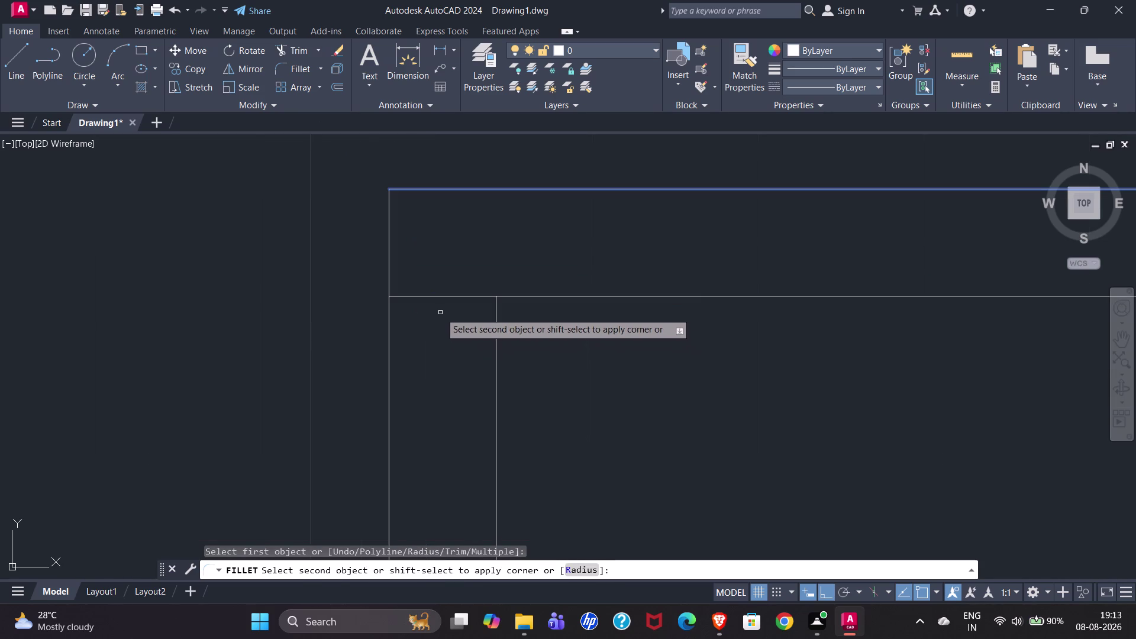
click(435, 298)
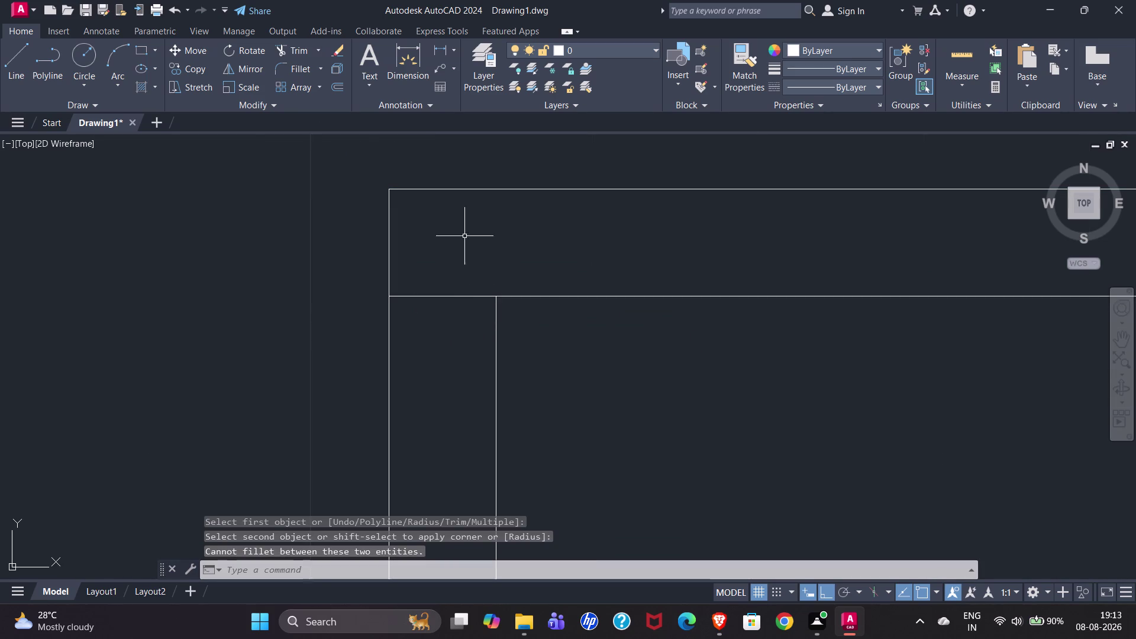
click(439, 189)
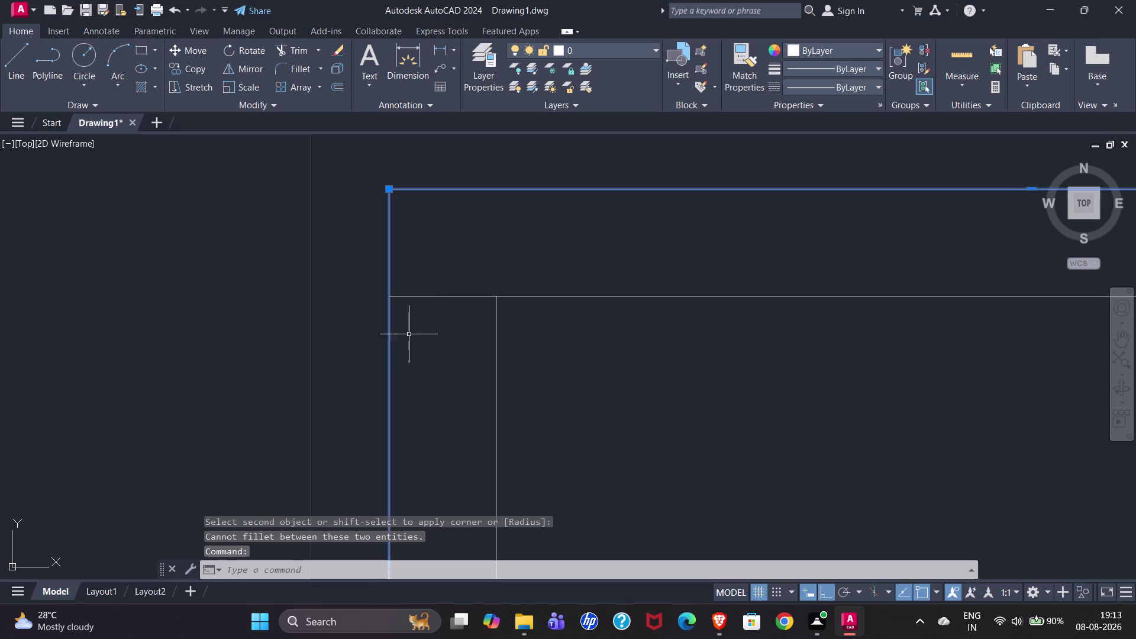
key(x)
key(Return)
click(294, 75)
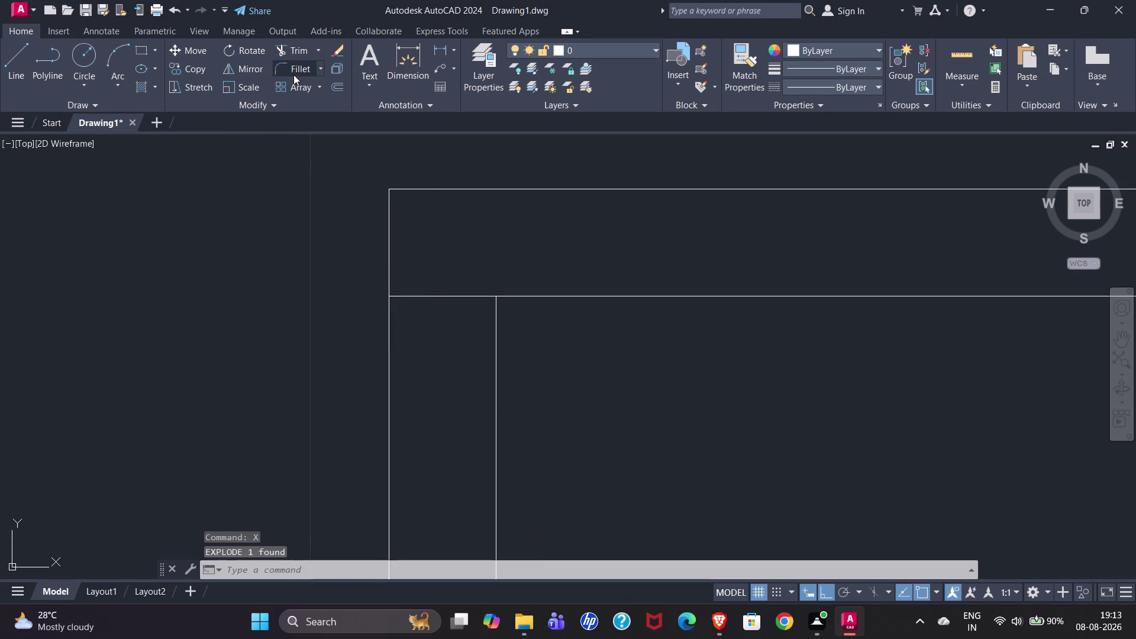
click(443, 188)
click(429, 298)
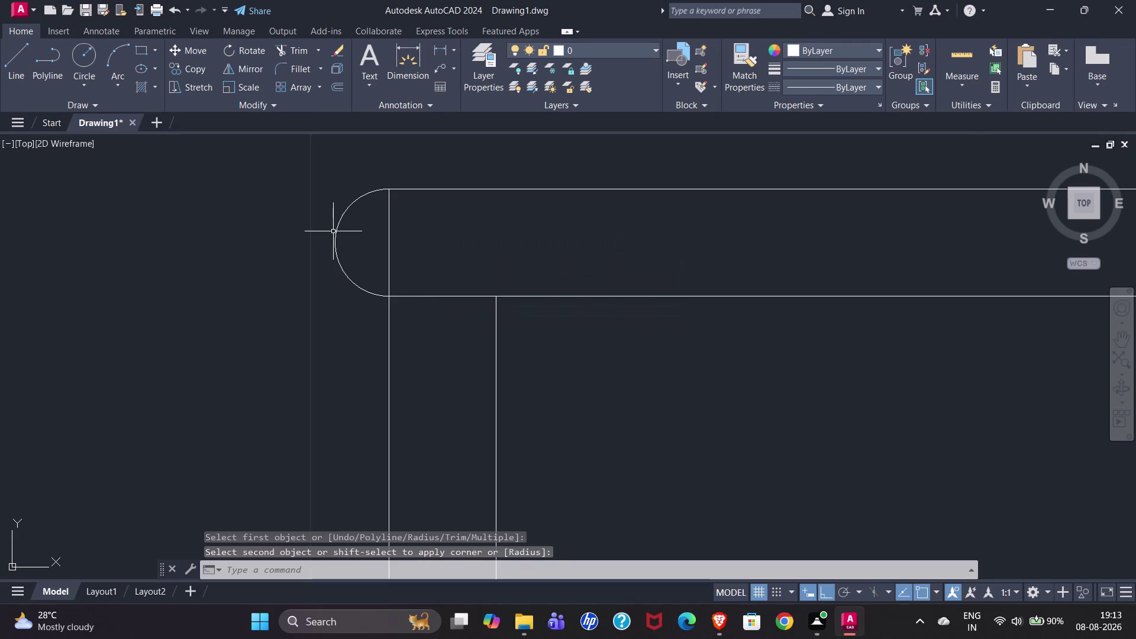
scroll(down, 3)
key(Escape)
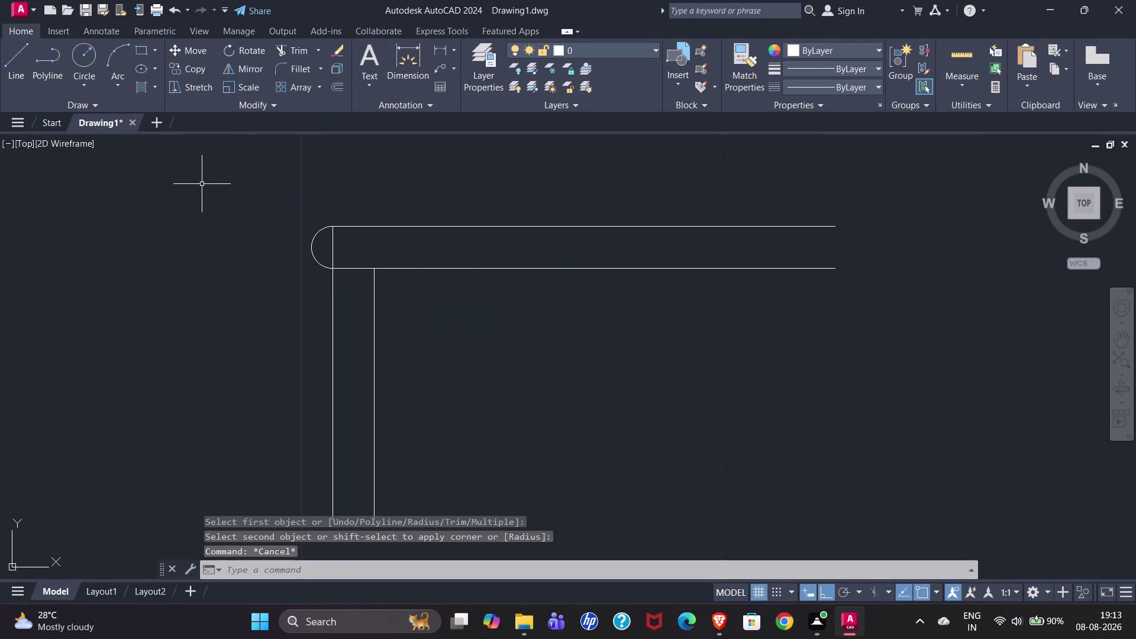
Trim the overlapping lines in the step profile.
text(TR)
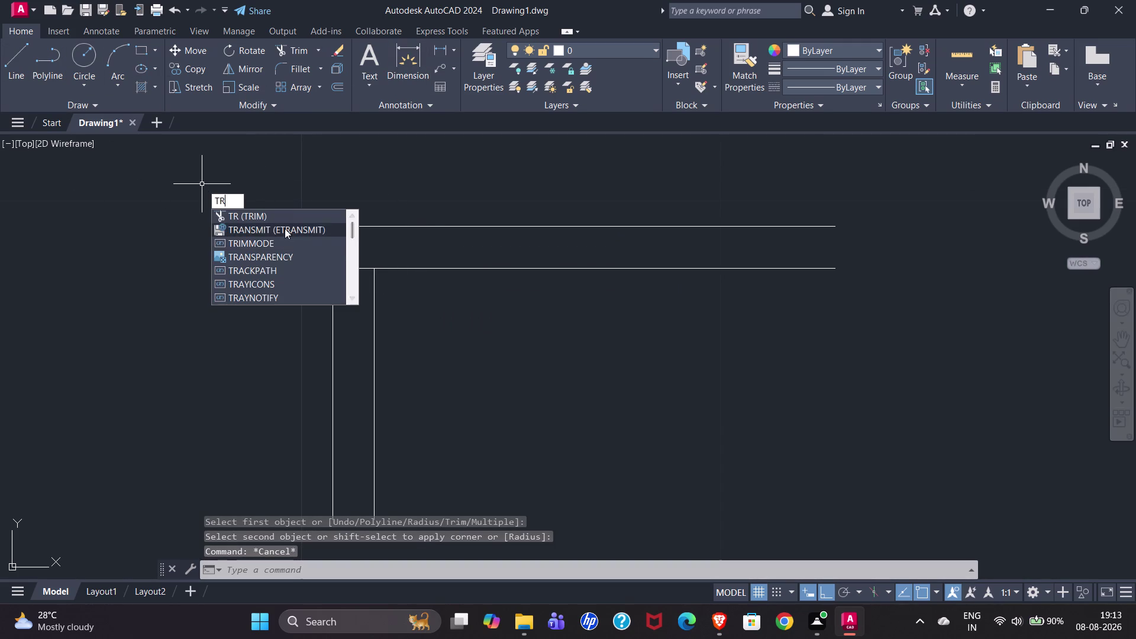
click(262, 218)
click(331, 253)
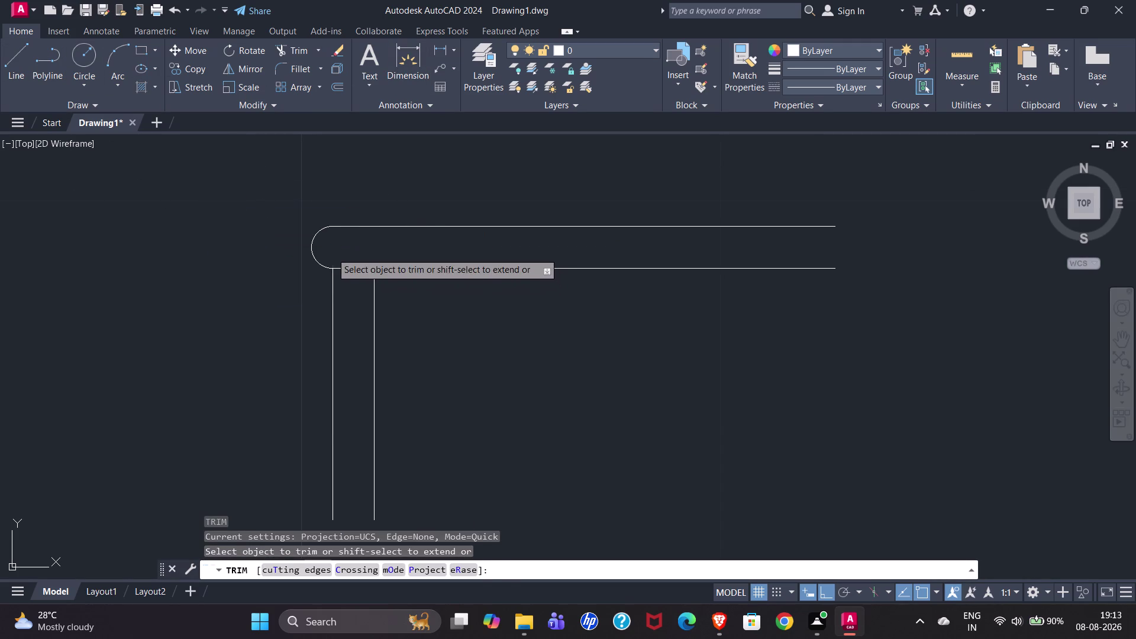
scroll(down, 3)
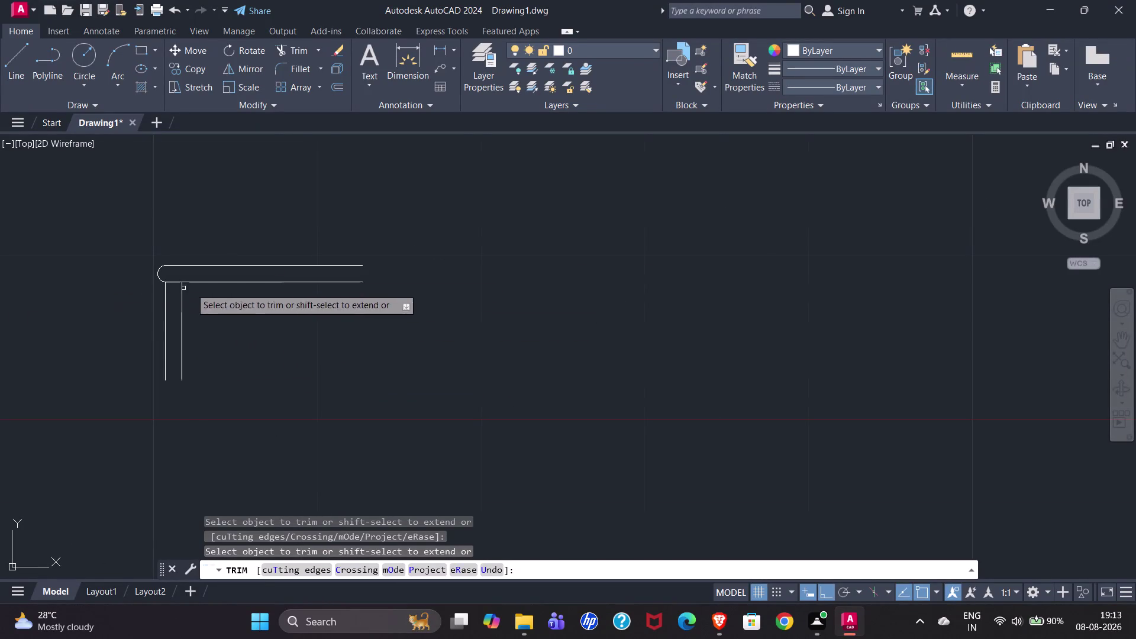
scroll(down, 3)
scroll(up, 3)
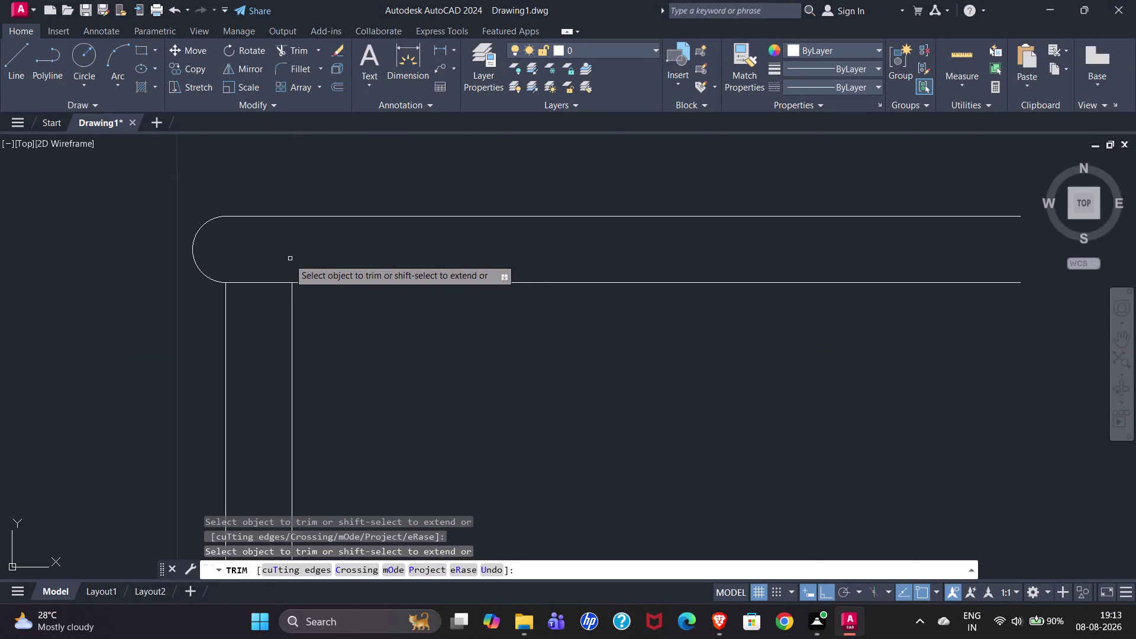
scroll(up, 3)
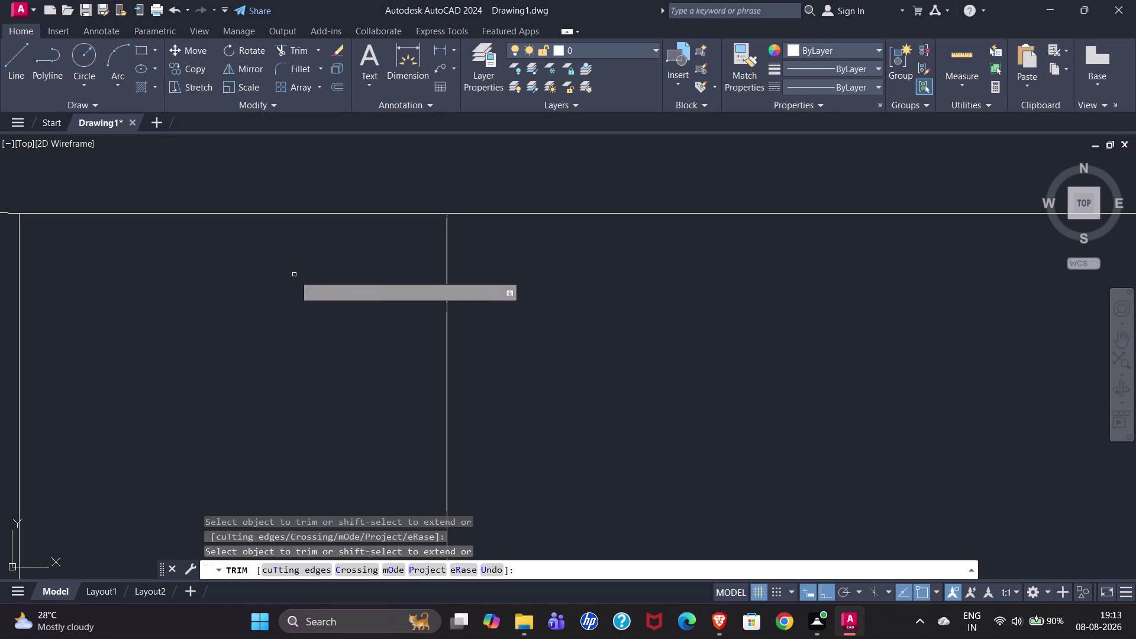
scroll(down, 3)
scroll(down, 3)
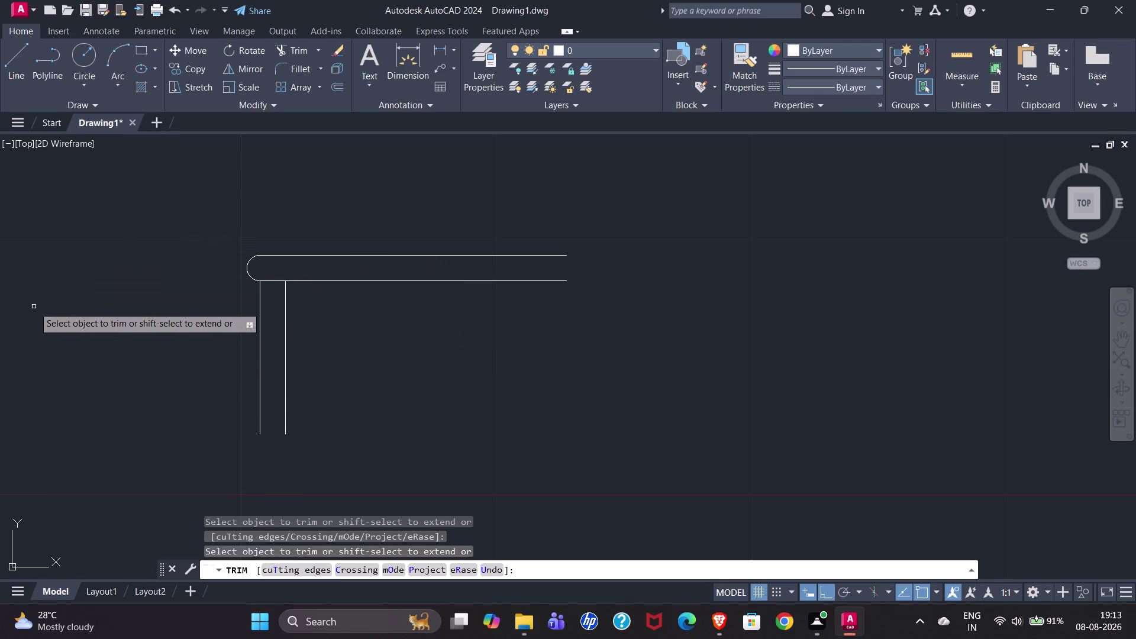
Close the horizontal strip's right end and vertical strip's bottom with short lines, then select the step.
click(11, 65)
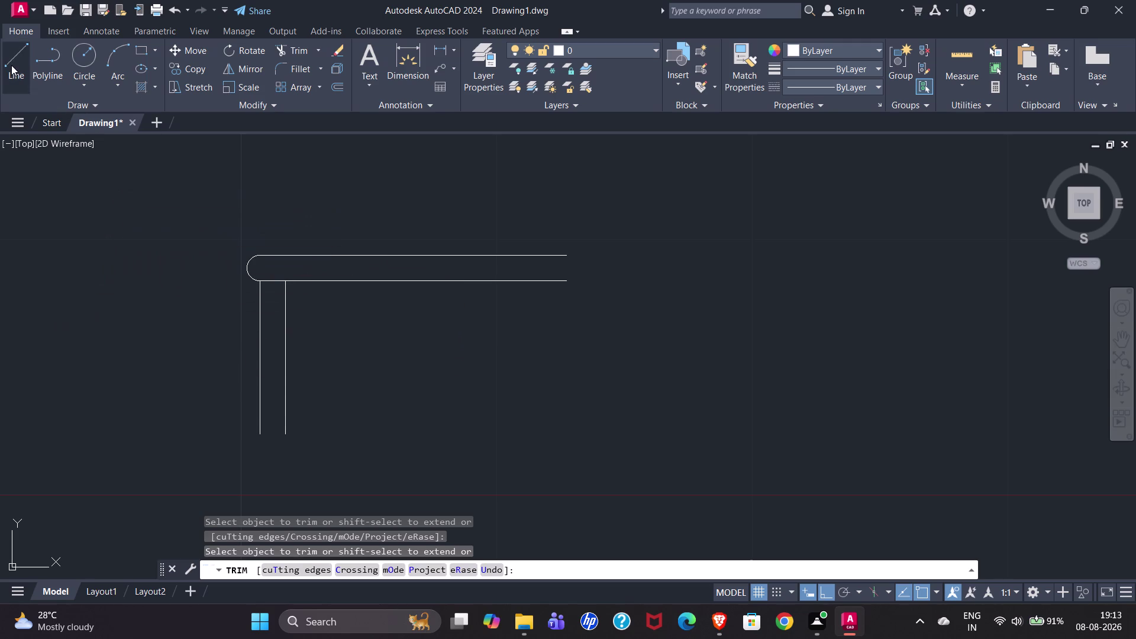
click(563, 260)
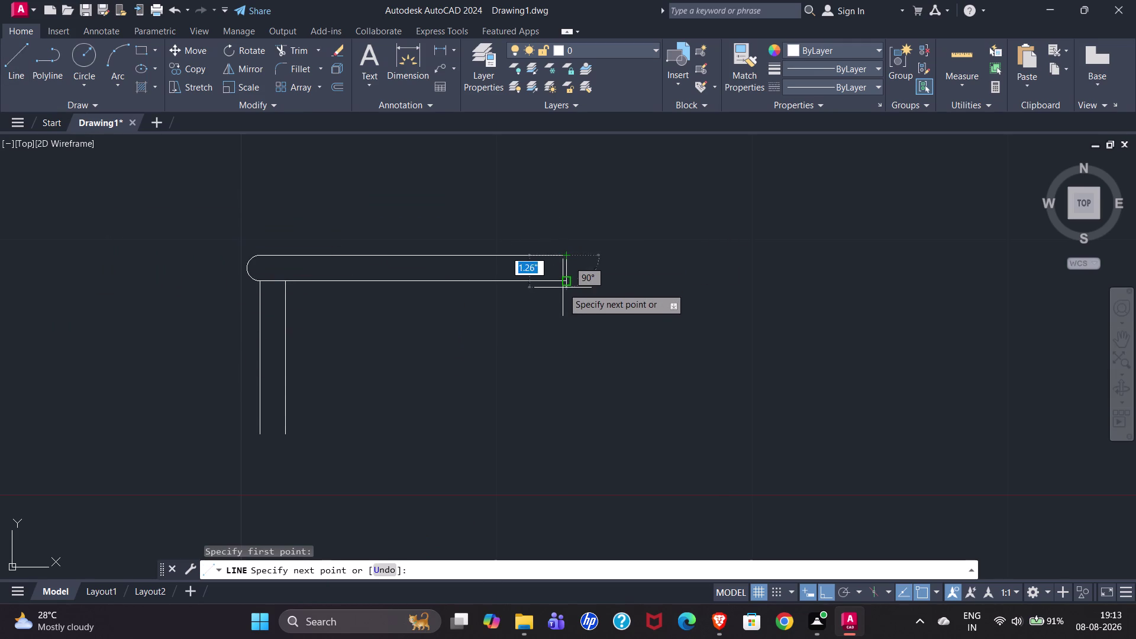
click(564, 281)
key(Escape)
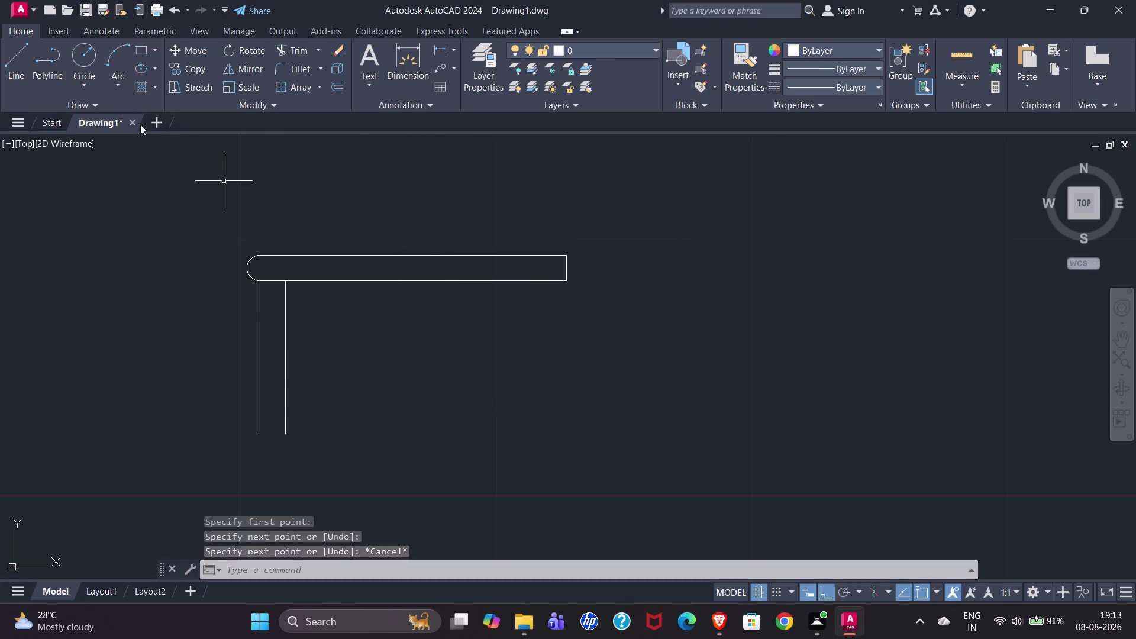
click(22, 82)
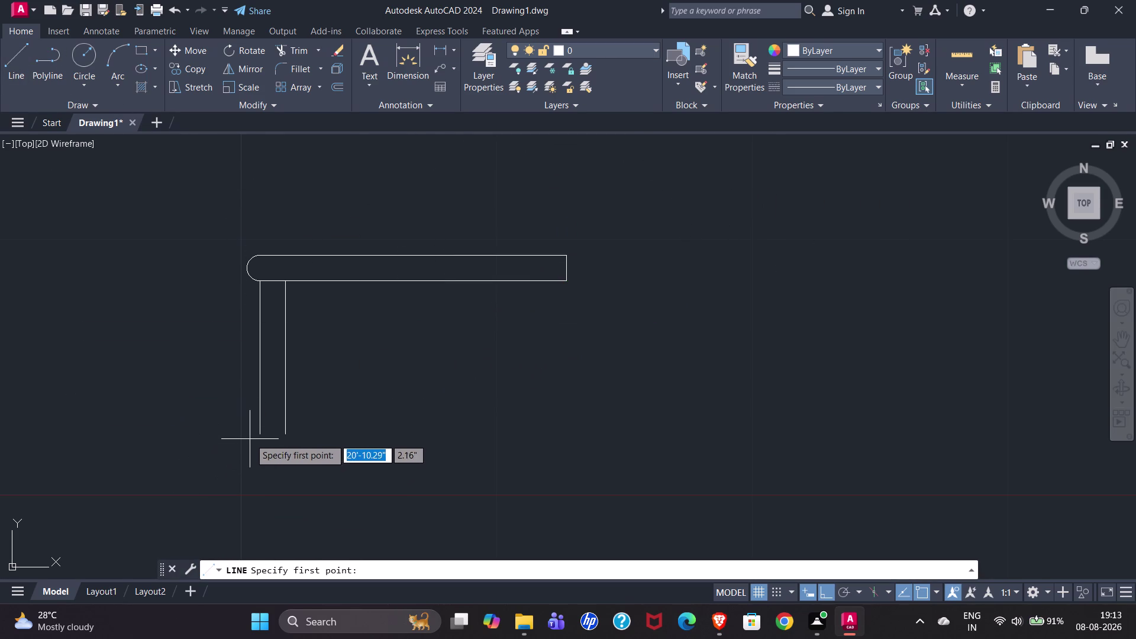
click(256, 435)
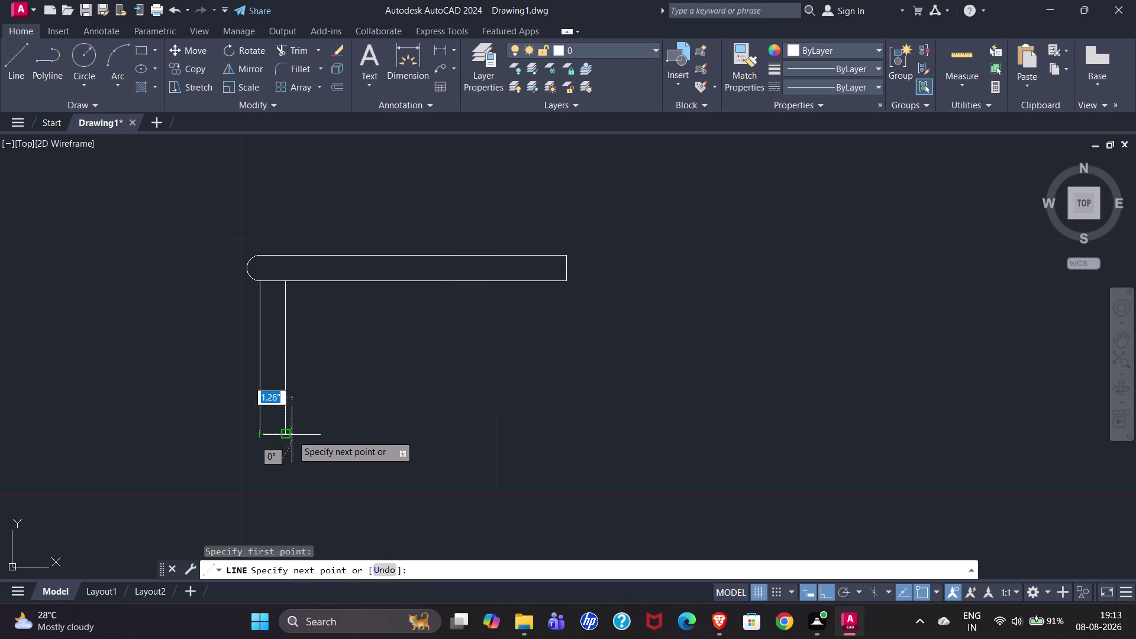
click(285, 435)
key(Escape)
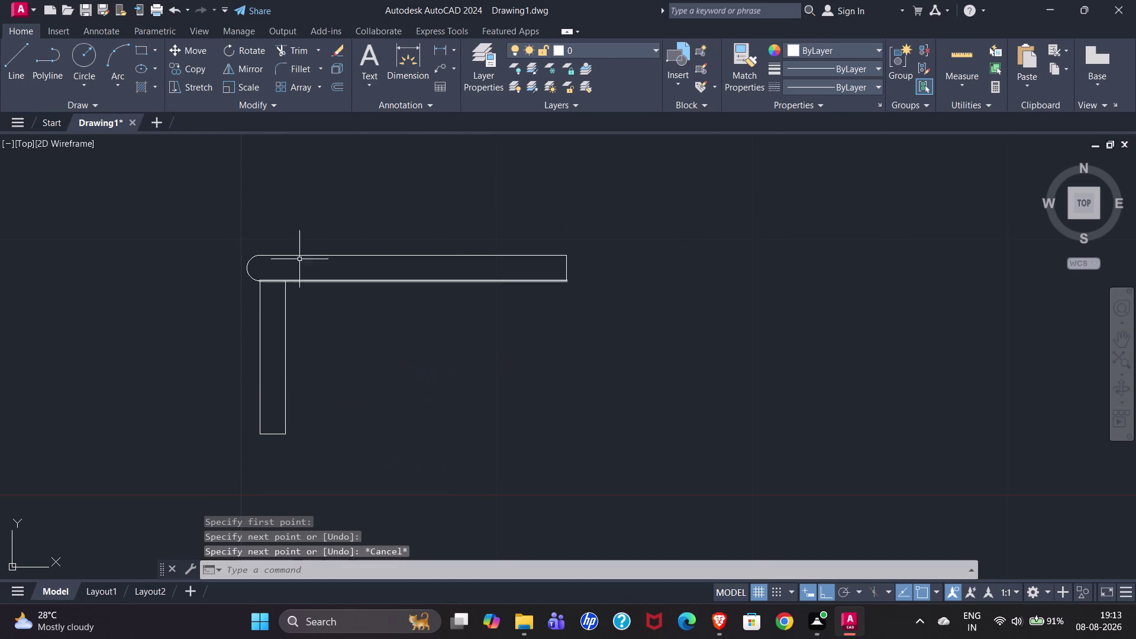
click(154, 211)
click(661, 441)
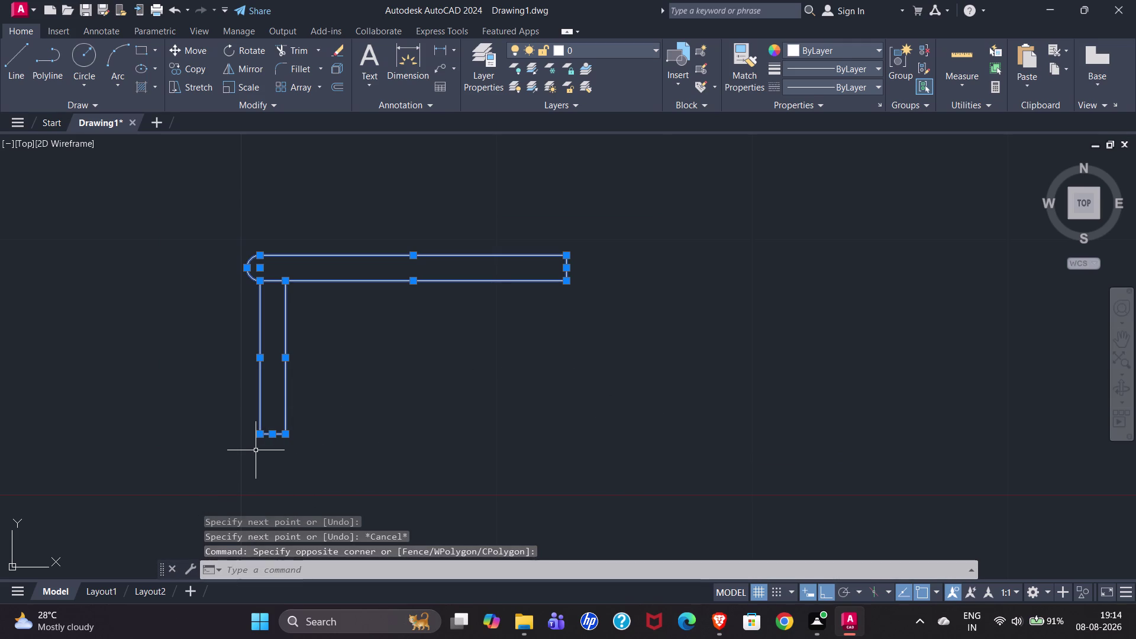
text(CO)
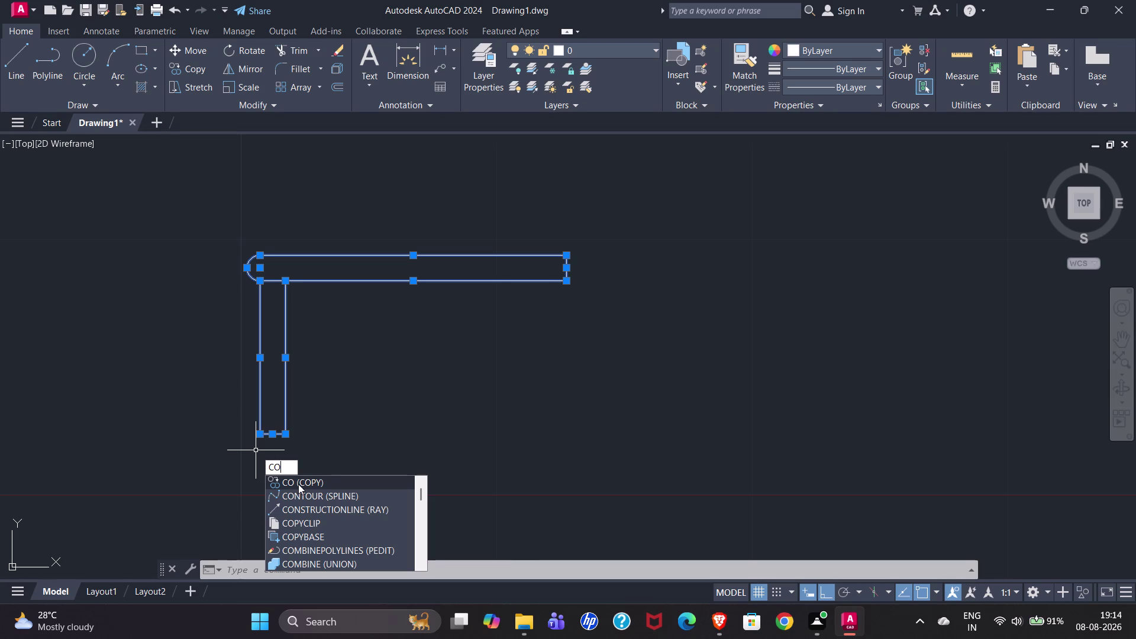
key(Return)
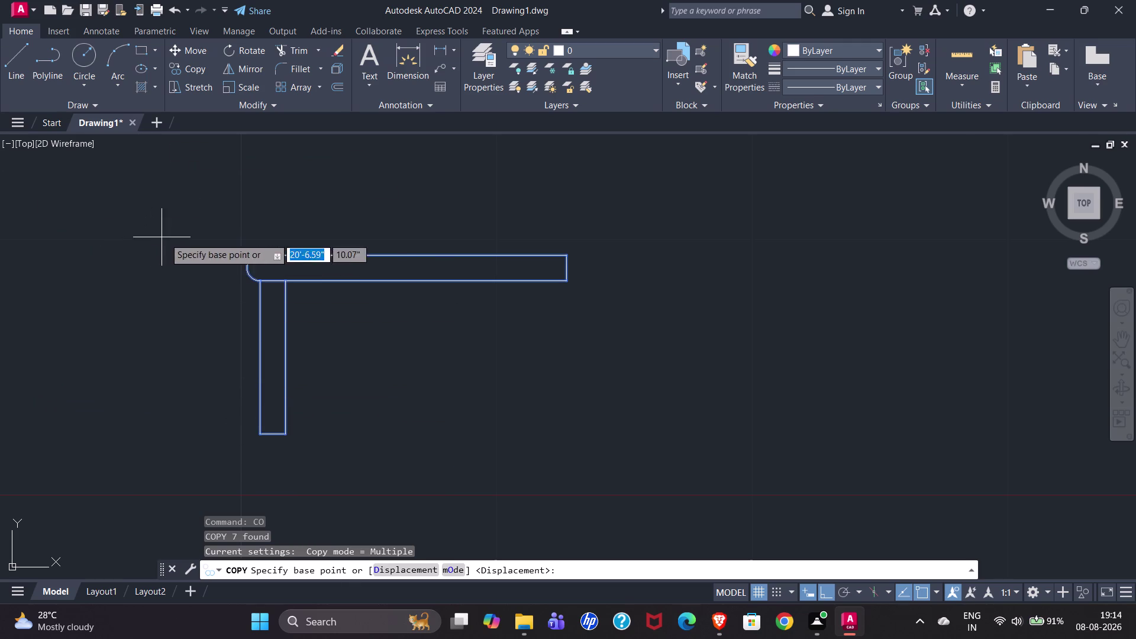
scroll(down, 3)
scroll(down, 3)
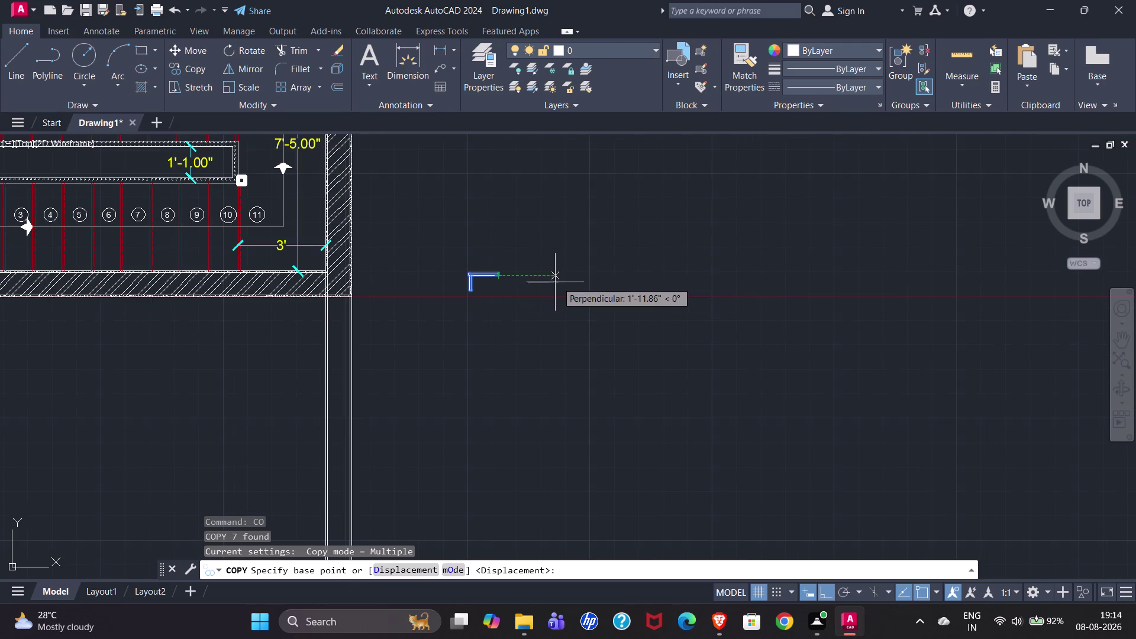
scroll(down, 3)
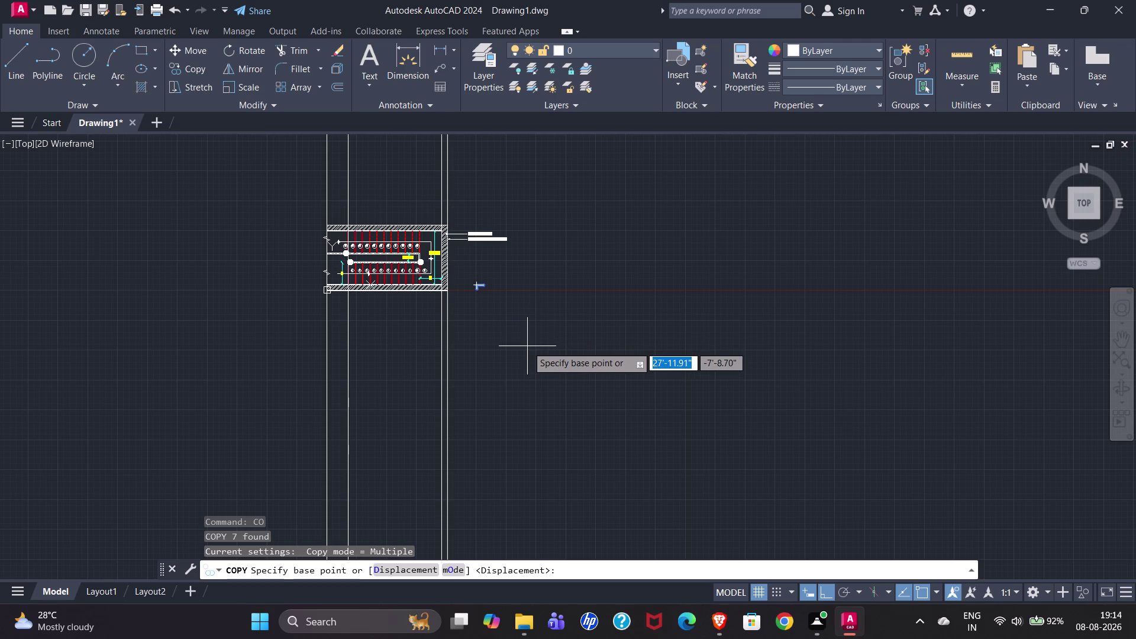
key(Escape)
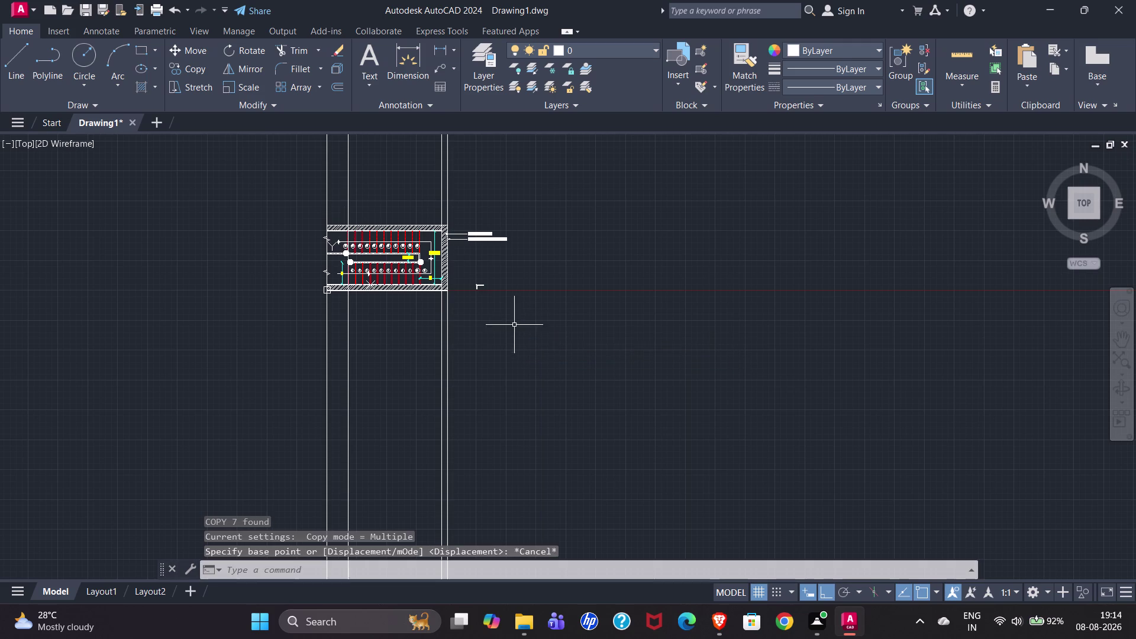
scroll(down, 3)
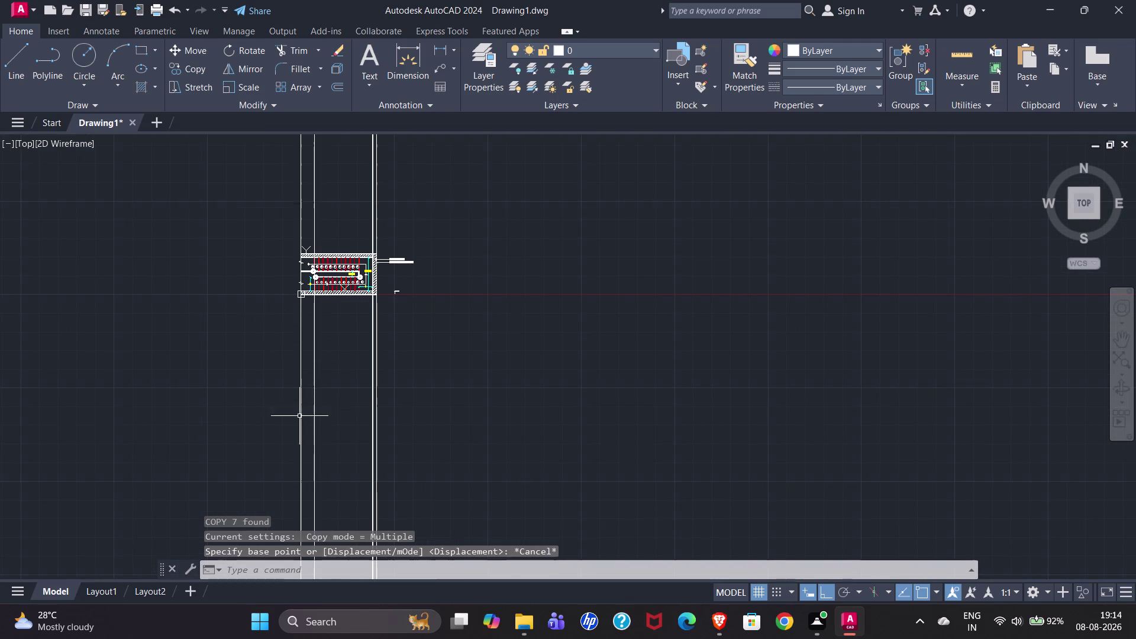
scroll(up, 3)
scroll(up, 3)
scroll(down, 3)
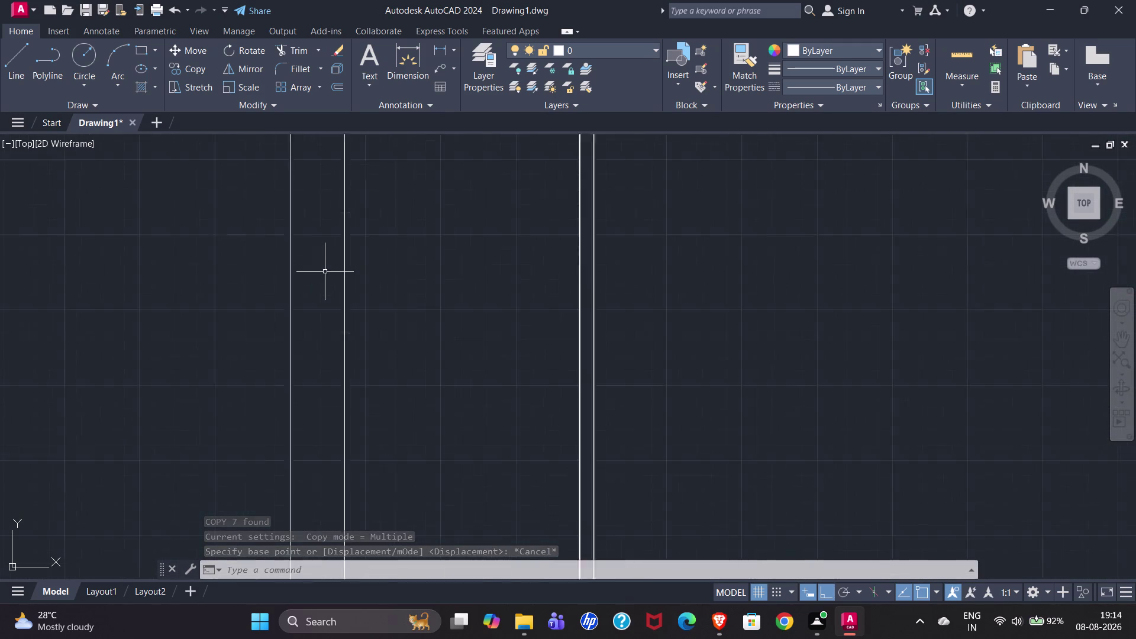
scroll(down, 3)
scroll(down, 3)
scroll(down, 3)
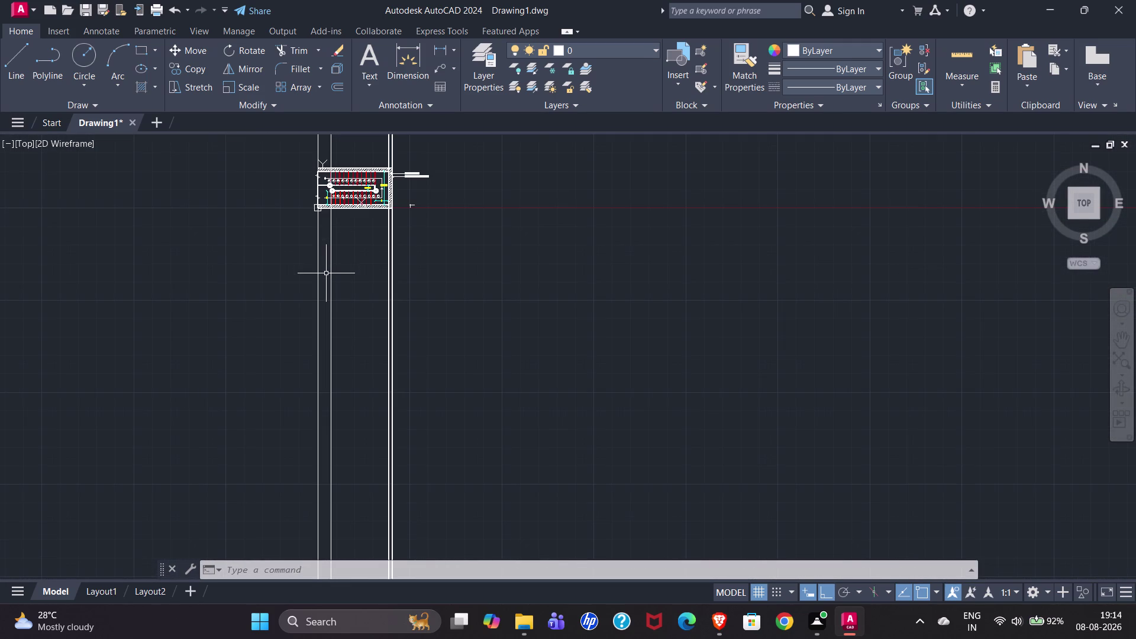
scroll(up, 3)
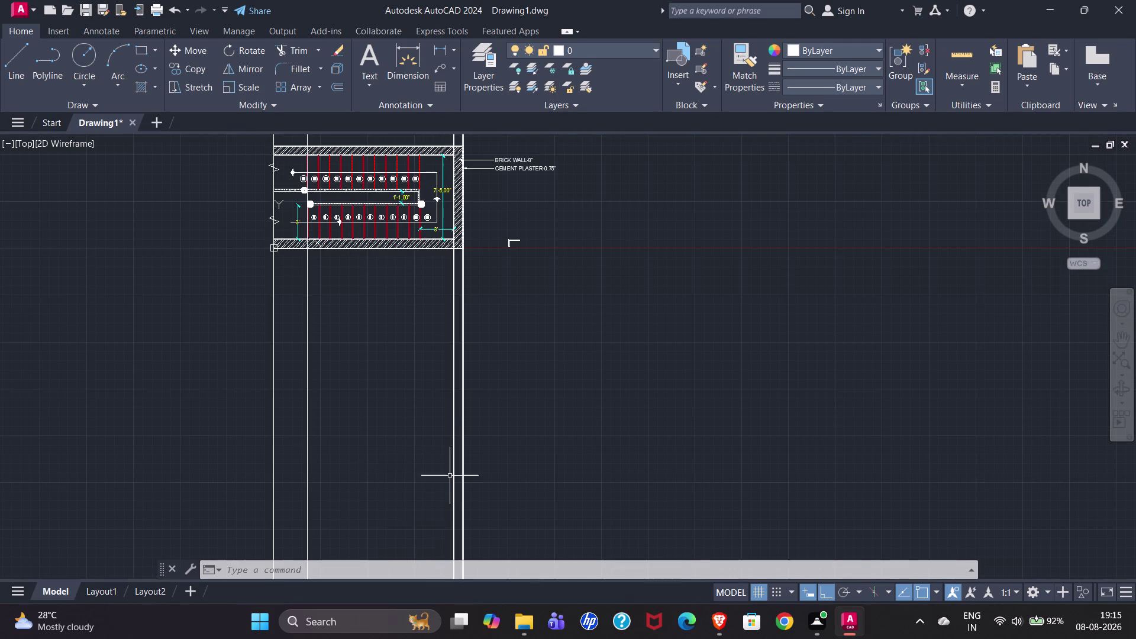
Place a horizontal construction line at the left wall line's base.
text(XL)
key(Return)
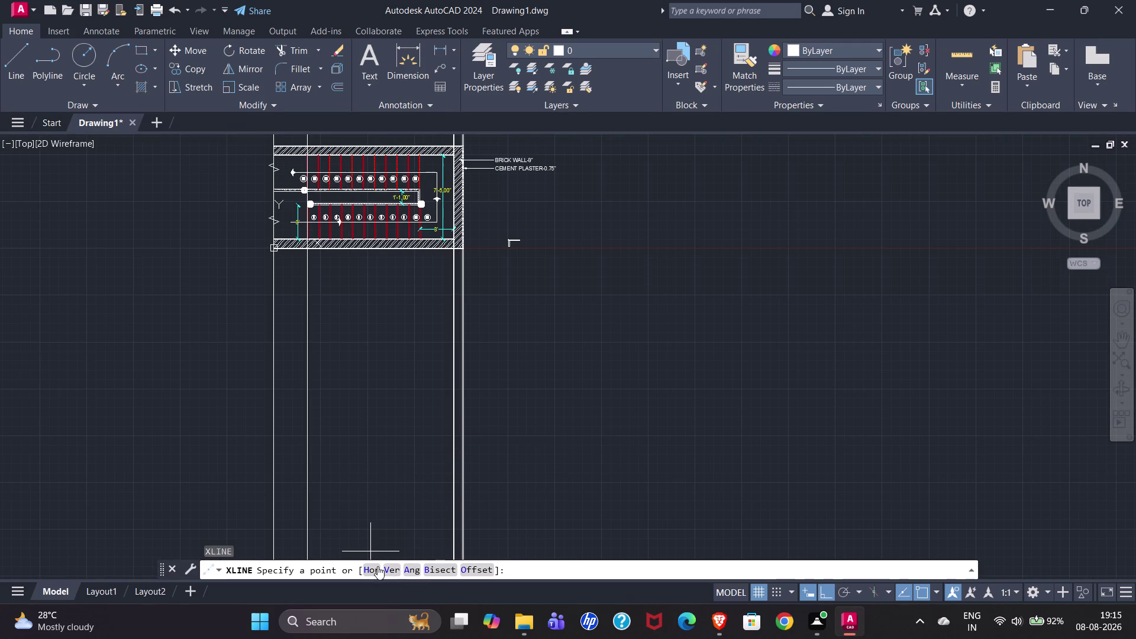
click(369, 563)
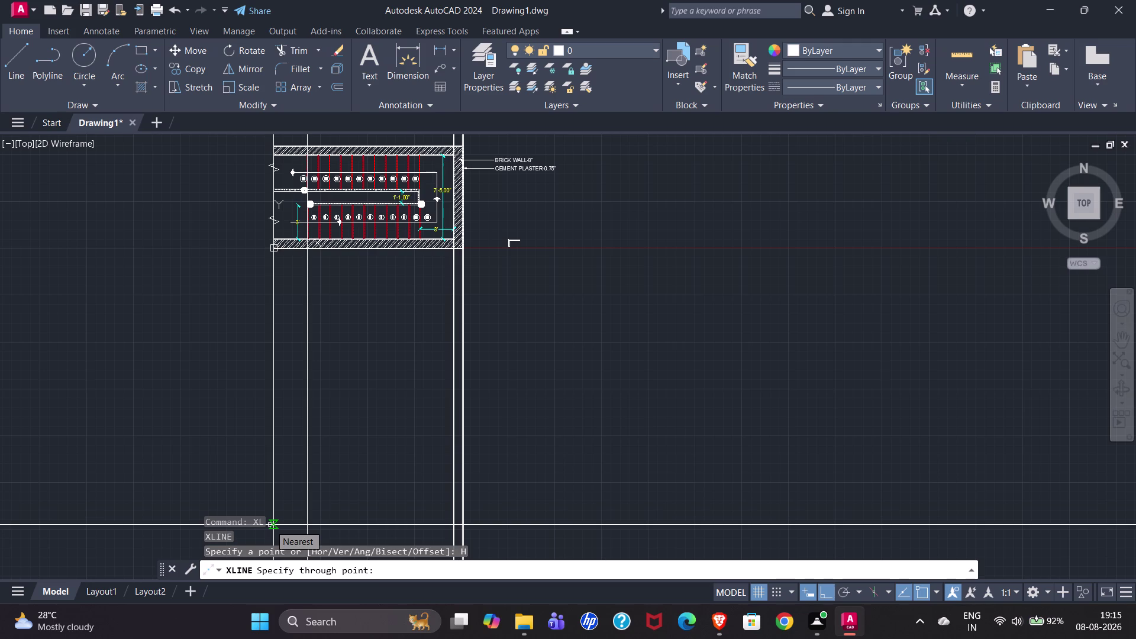
click(272, 524)
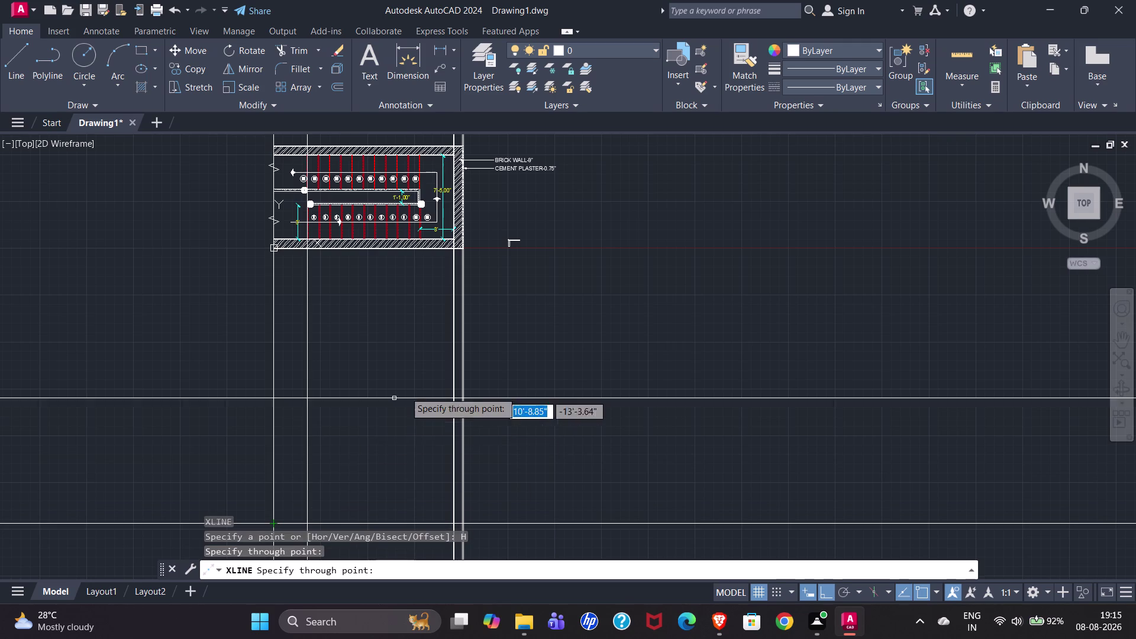
key(Escape)
Window-select the seven-object step profile and start copying it.
click(494, 222)
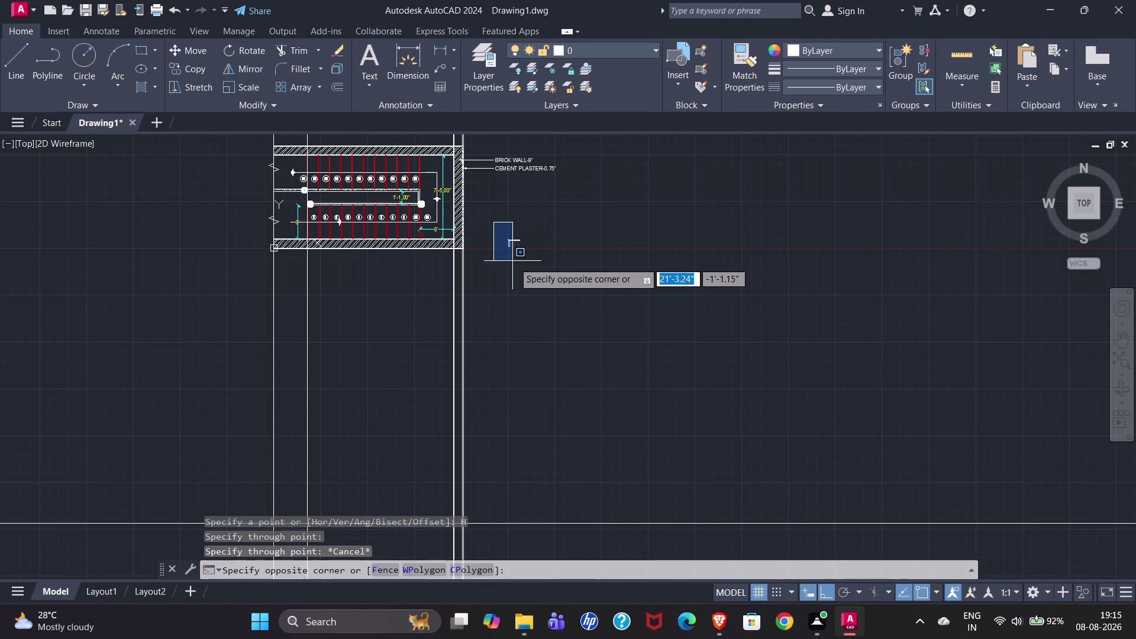
click(522, 263)
text(C)
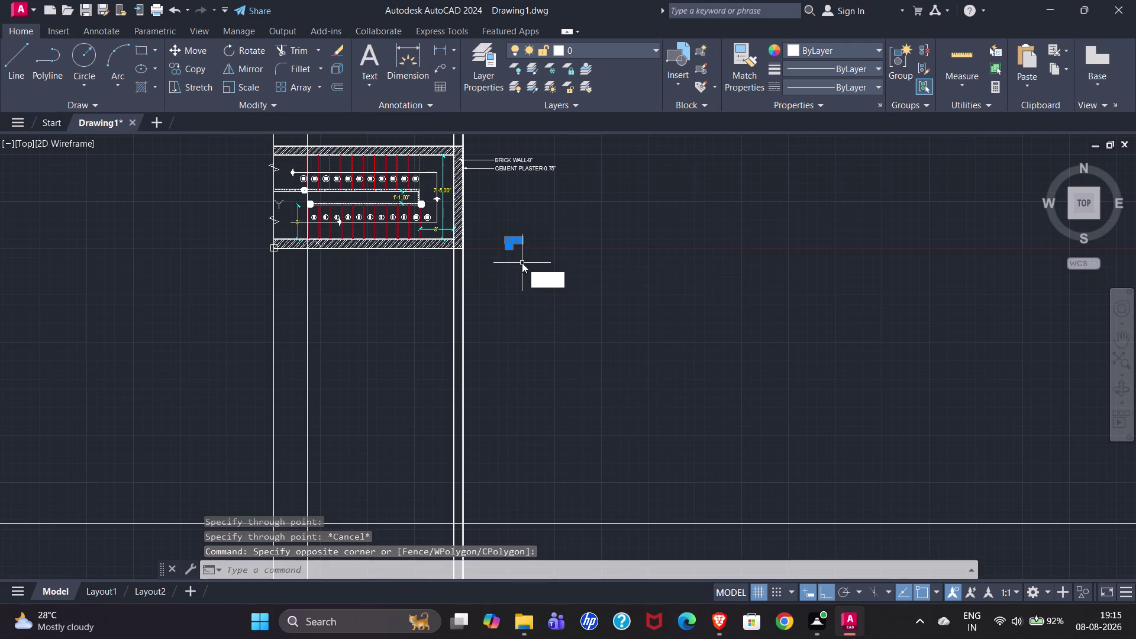
text(O)
key(Return)
Copy the step profile from the ground line upward, stacking six steps.
scroll(down, 3)
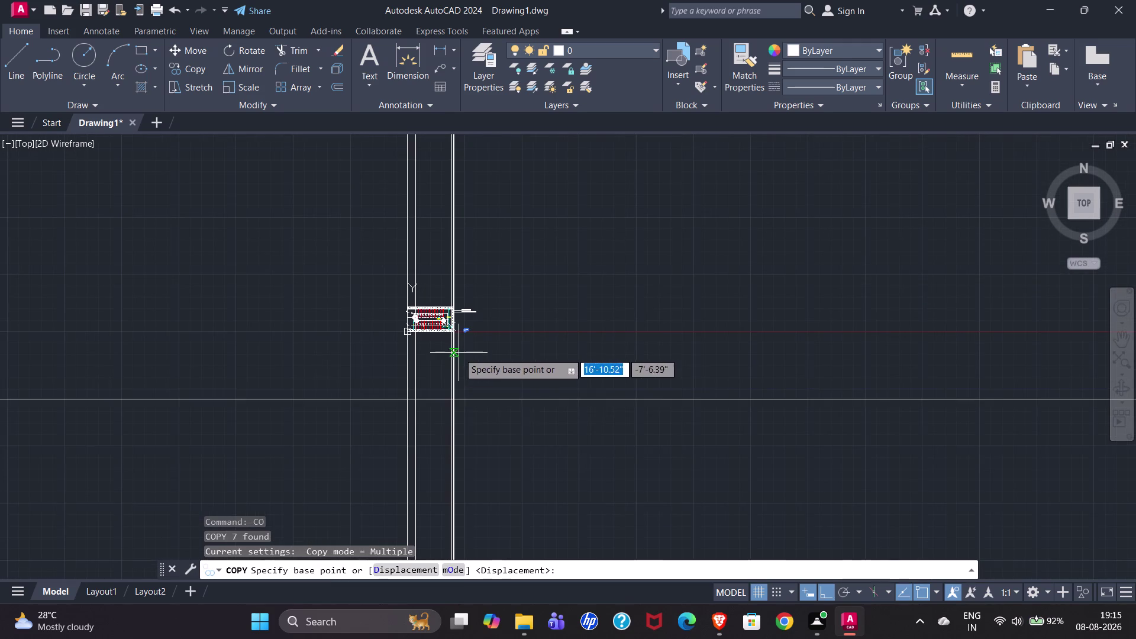
scroll(up, 3)
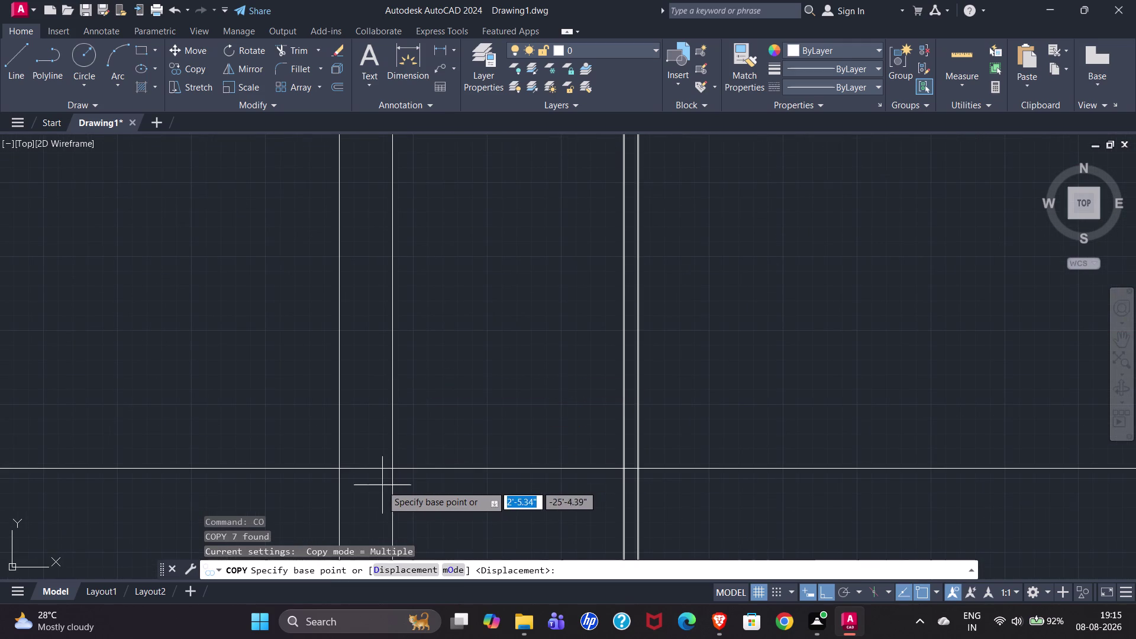
scroll(down, 3)
scroll(up, 3)
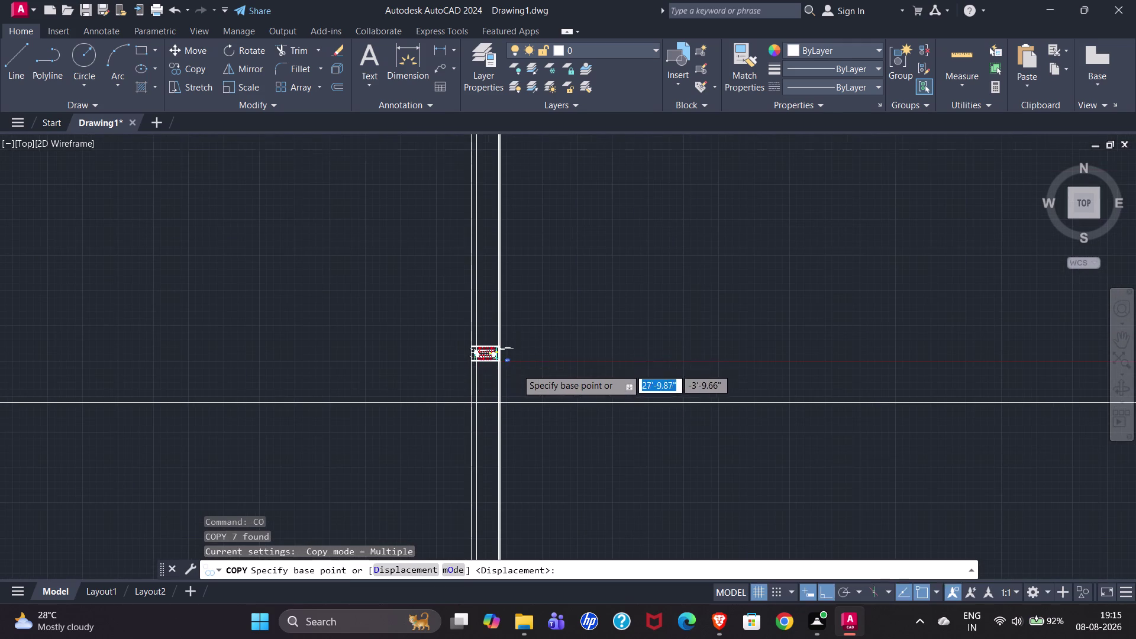
scroll(up, 3)
scroll(up, 3)
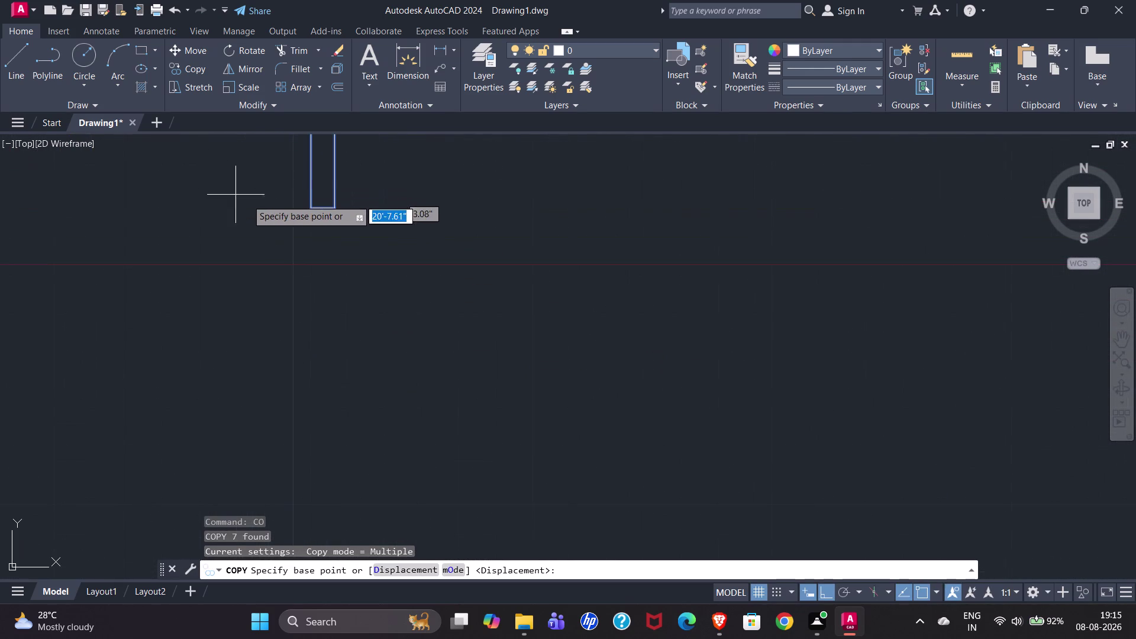
click(308, 210)
scroll(down, 3)
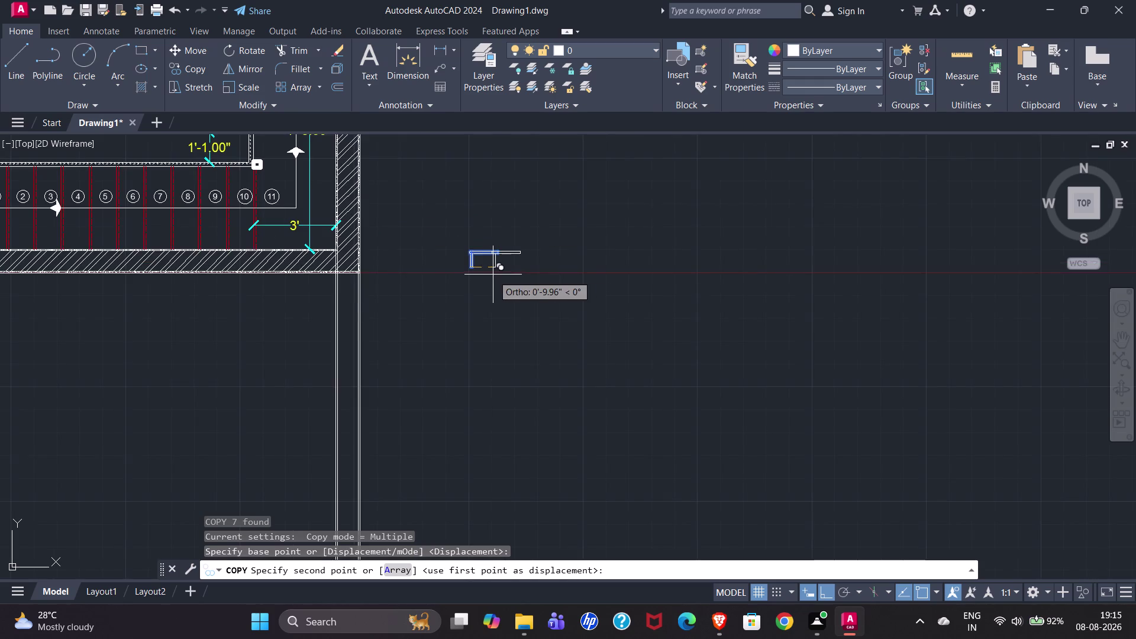
scroll(down, 3)
scroll(up, 3)
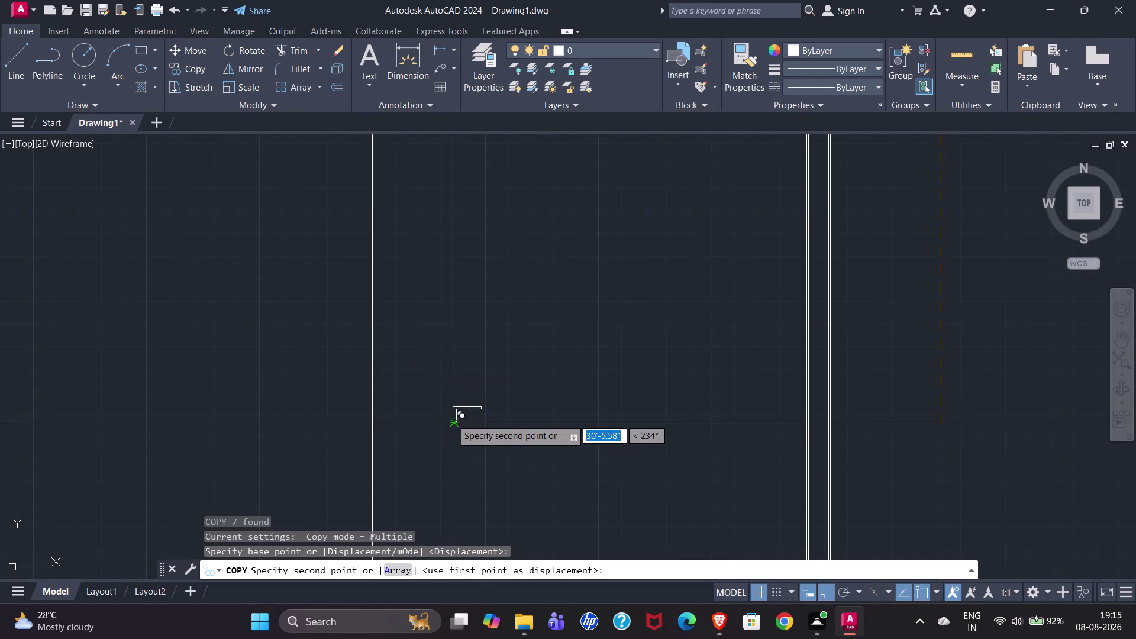
click(451, 419)
scroll(up, 3)
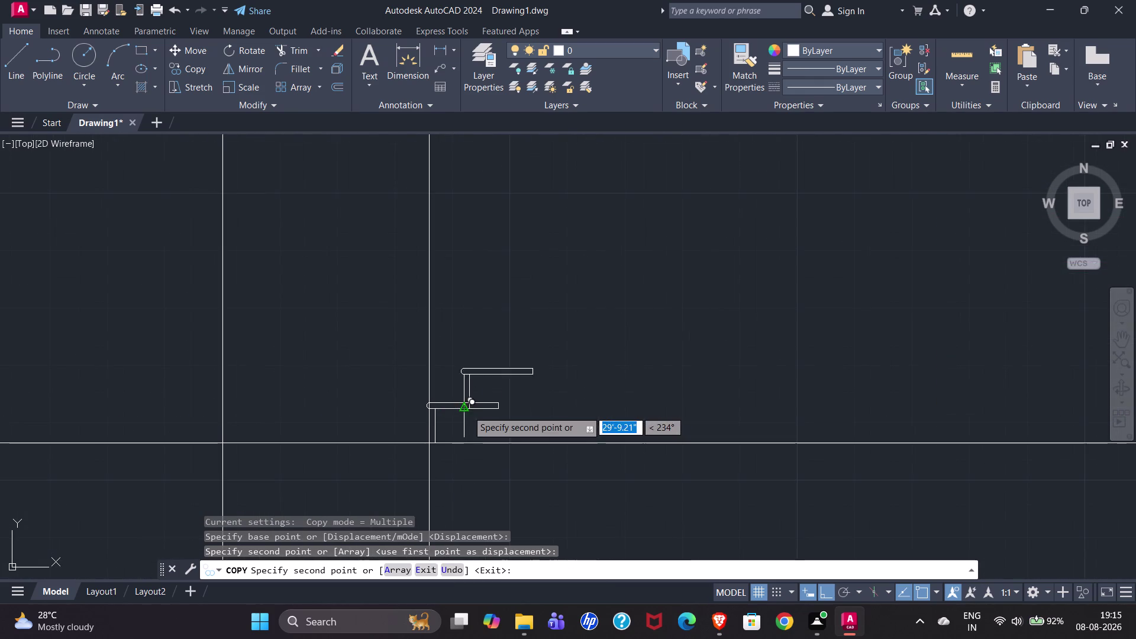
click(495, 403)
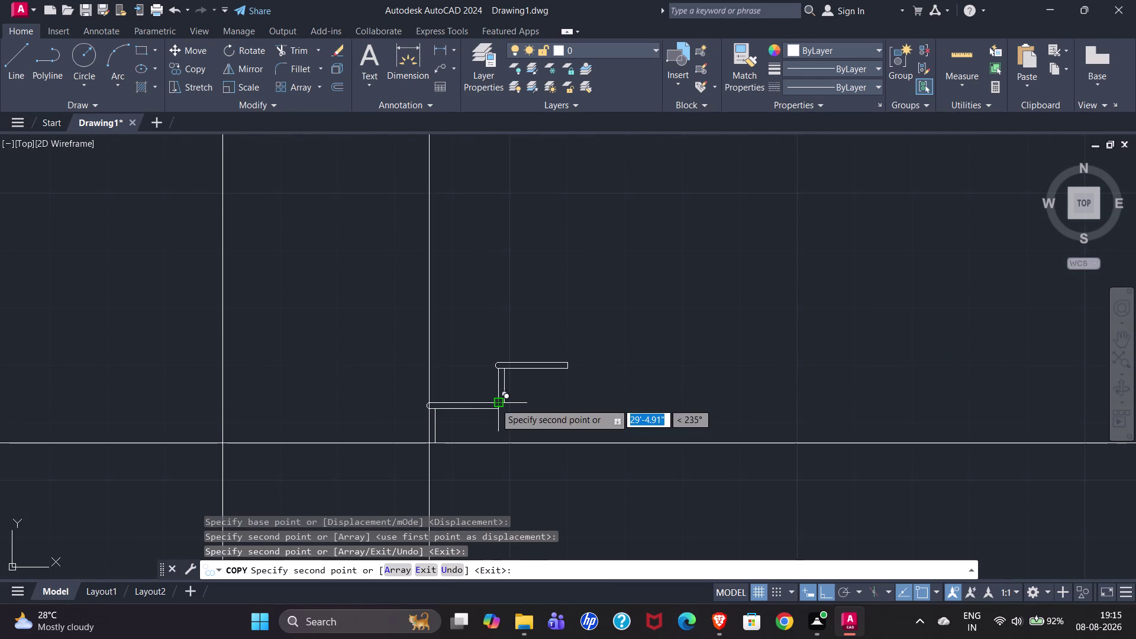
click(565, 362)
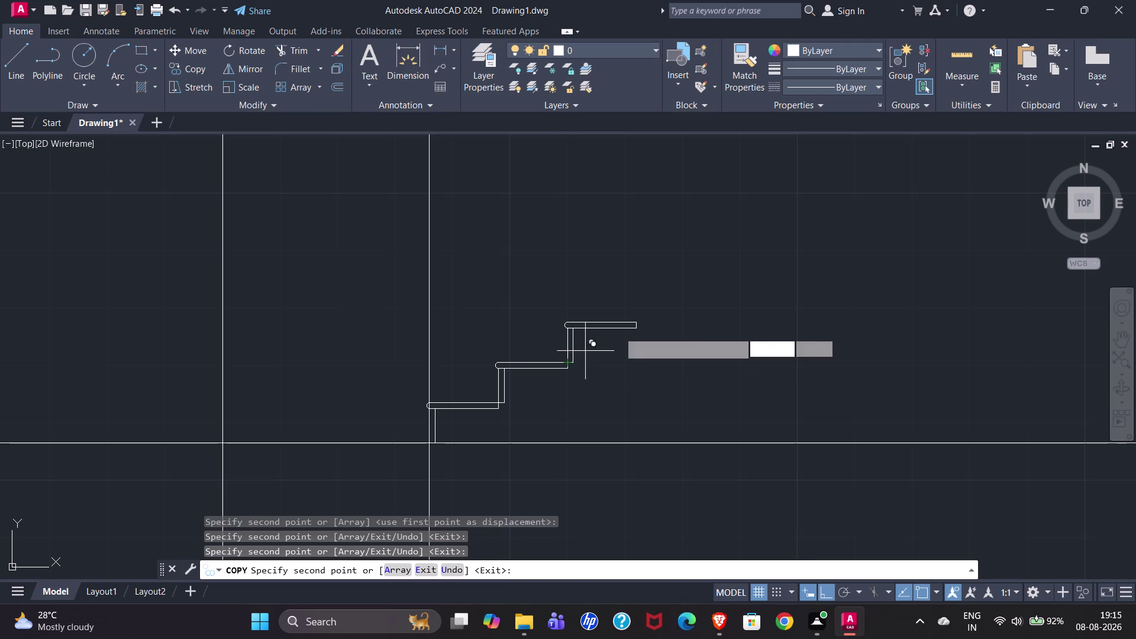
click(637, 320)
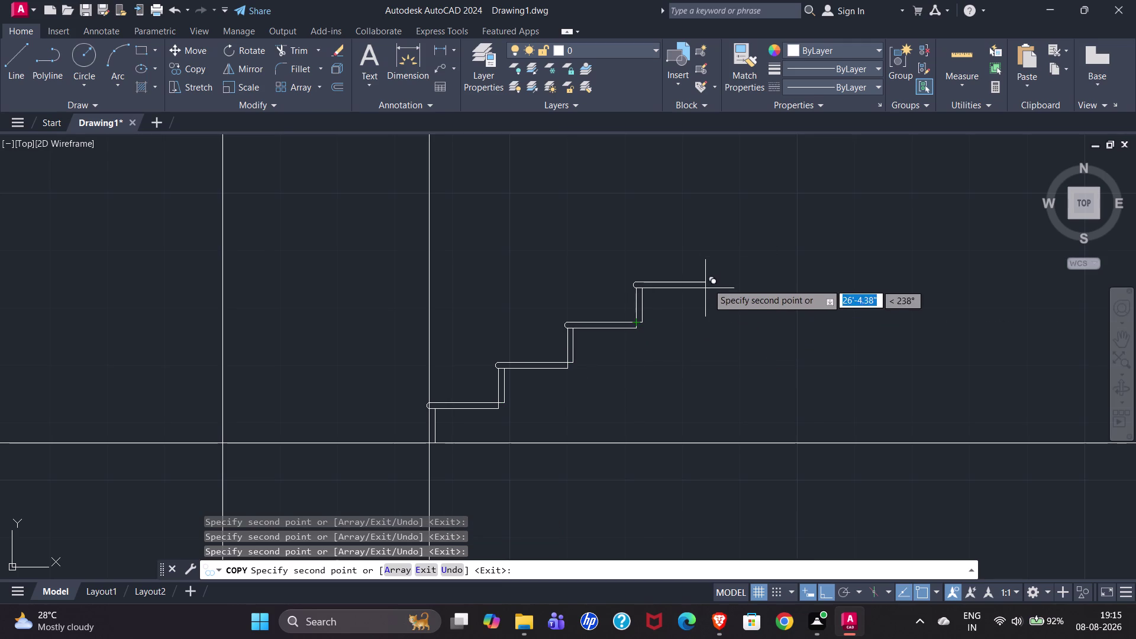
click(704, 280)
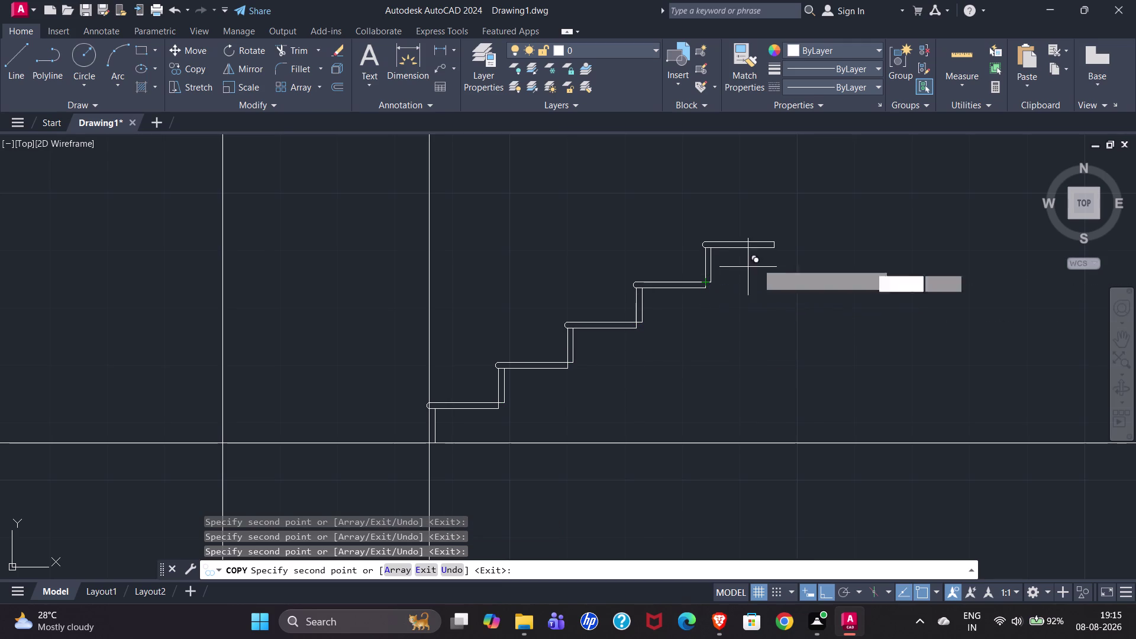
click(771, 240)
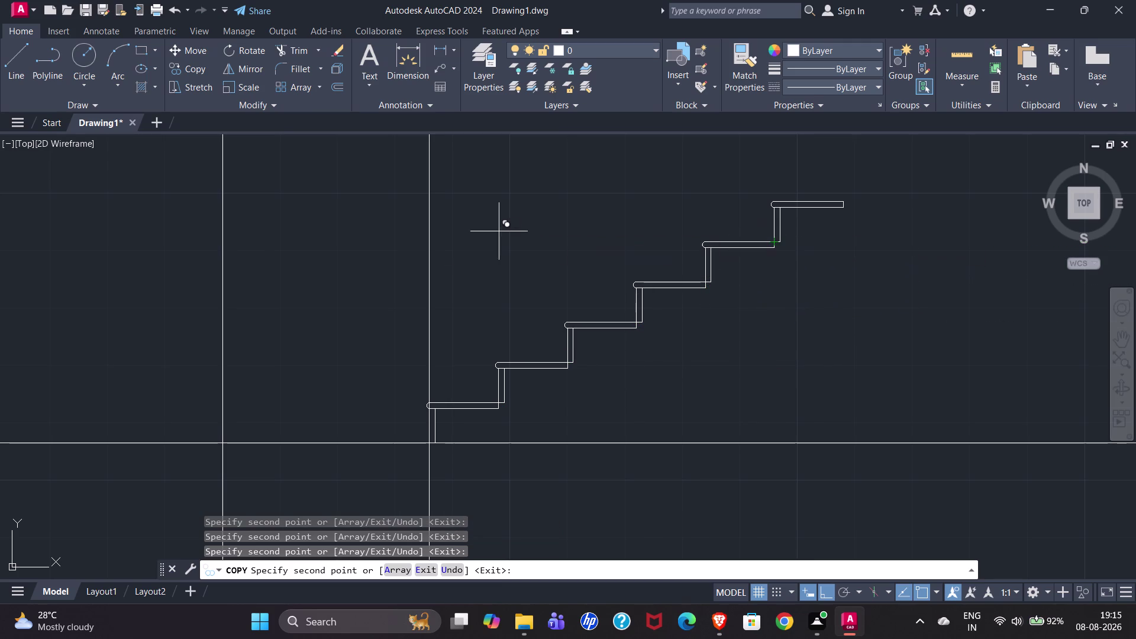
Add three more steps at the top and place the tread line one riser higher.
scroll(down, 3)
scroll(up, 3)
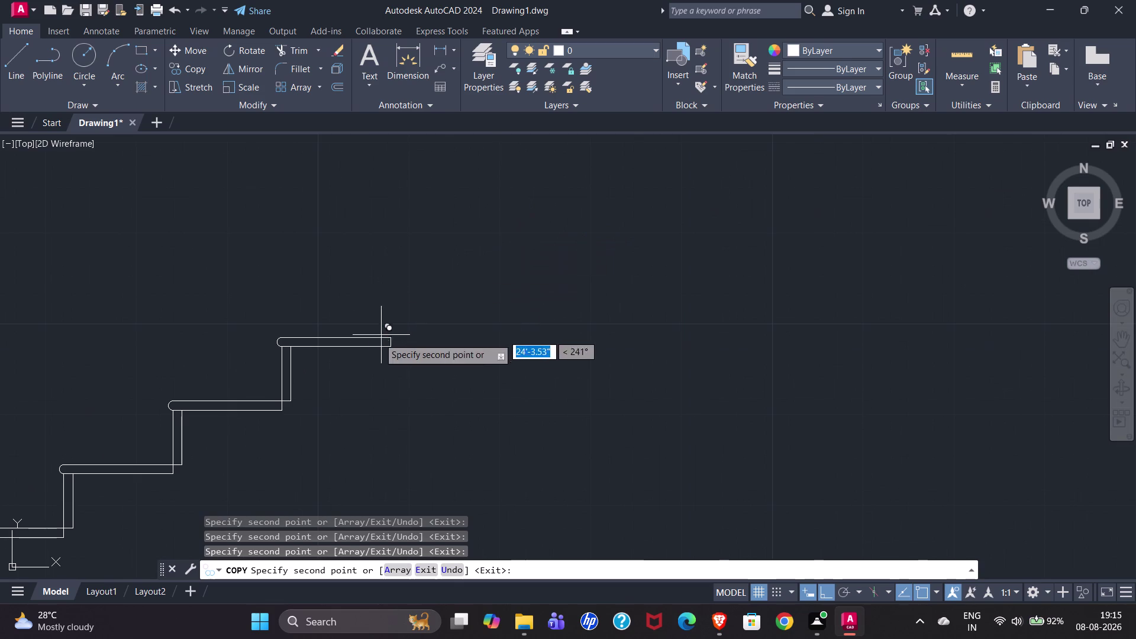
click(392, 337)
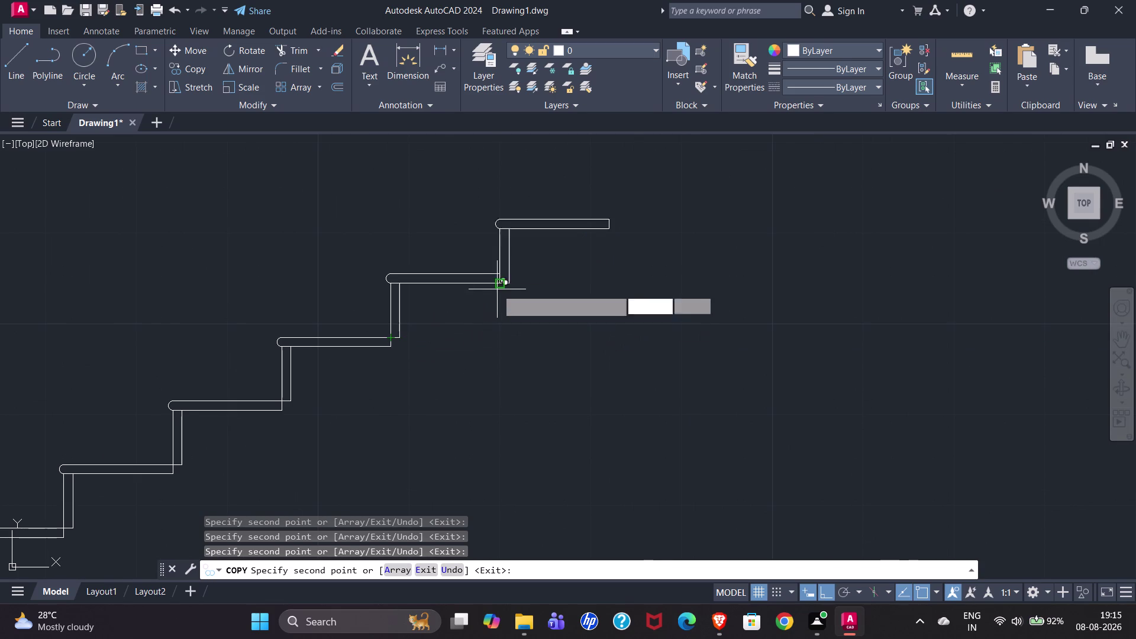
click(497, 276)
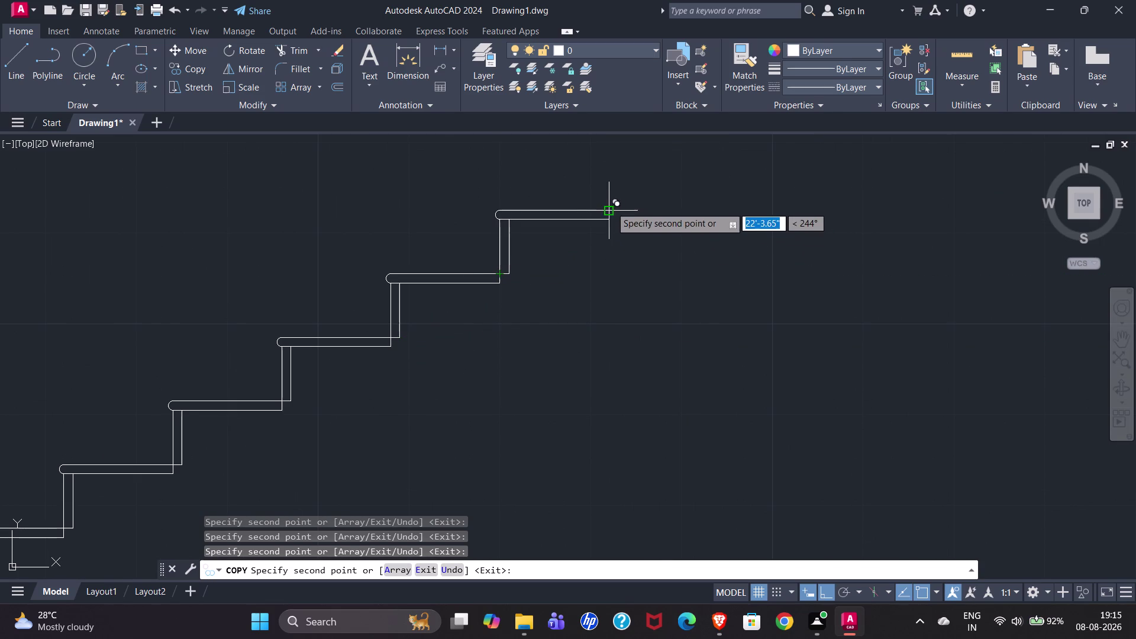
click(609, 209)
scroll(down, 3)
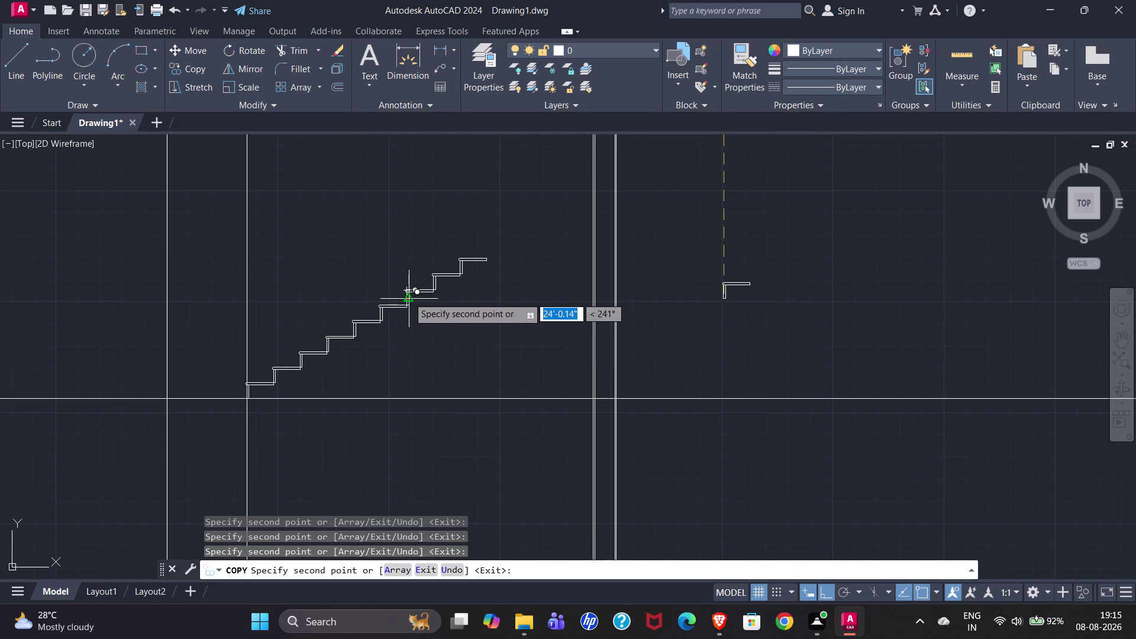
scroll(up, 3)
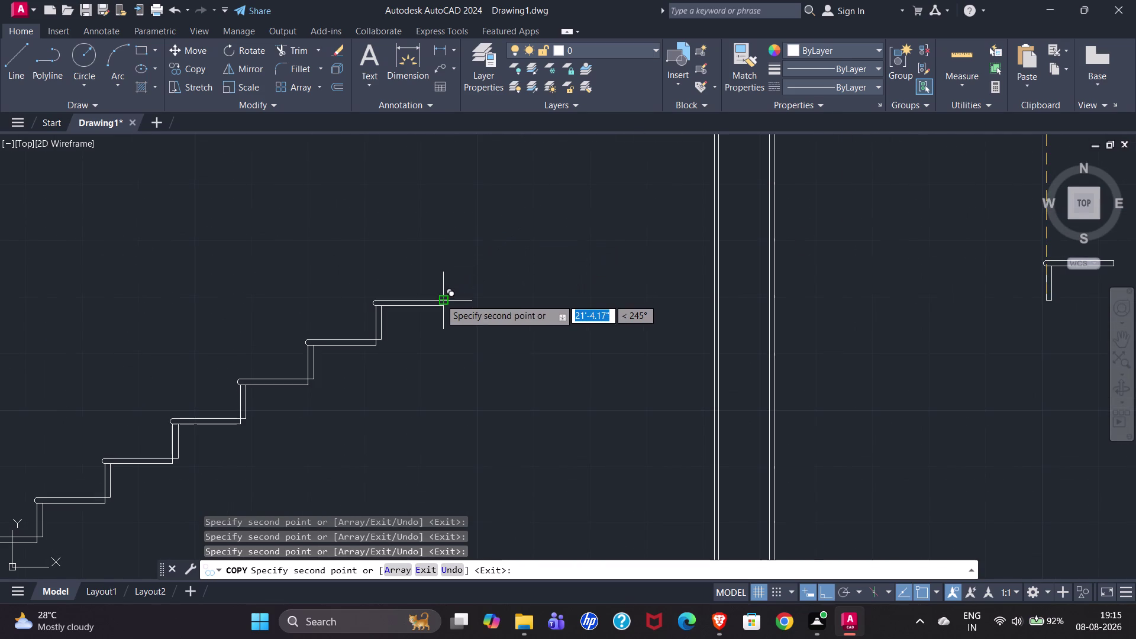
click(440, 299)
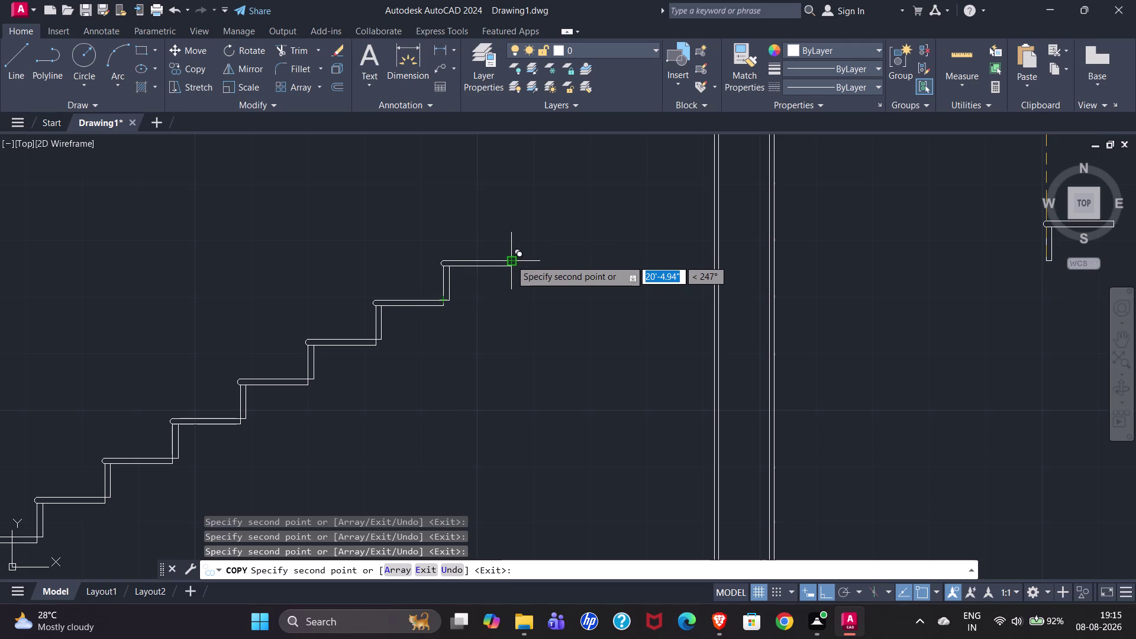
click(511, 260)
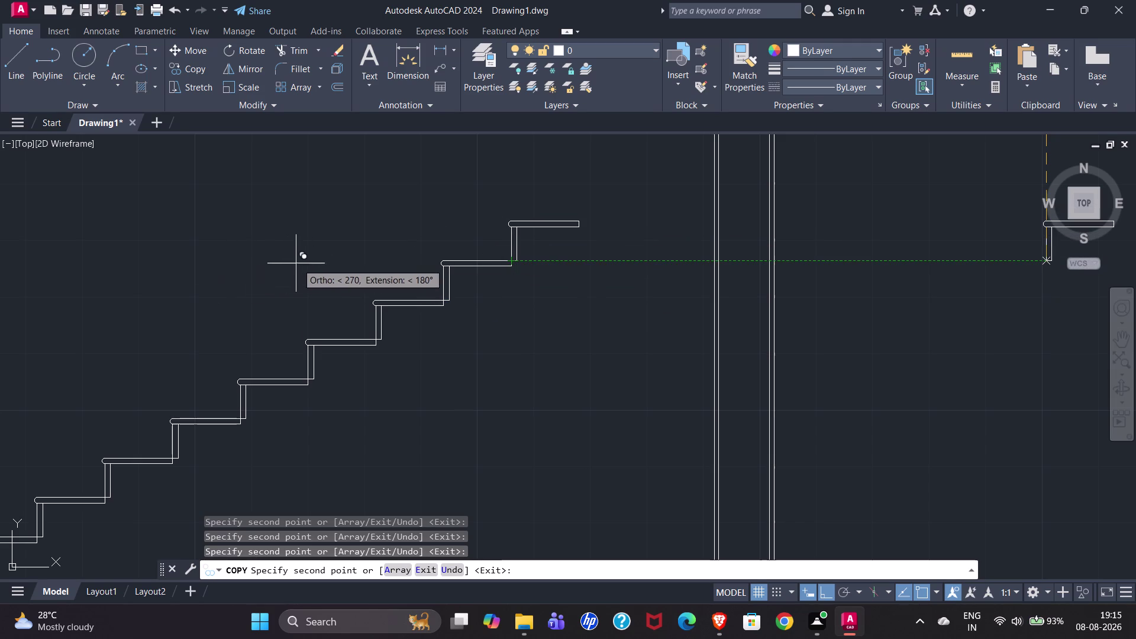
scroll(down, 3)
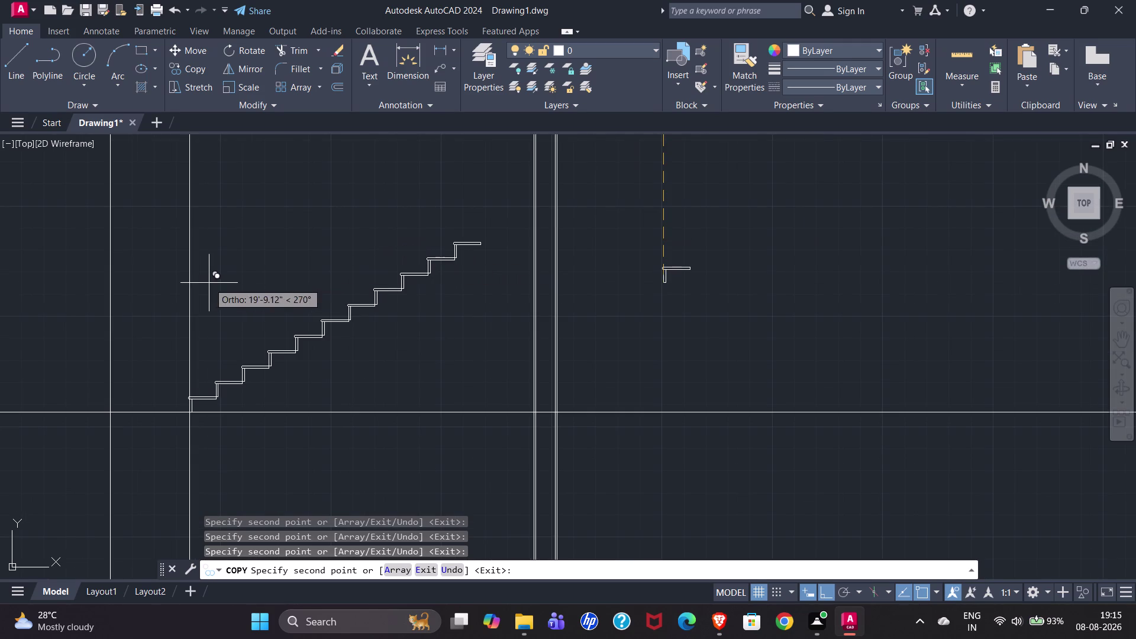
key(Escape)
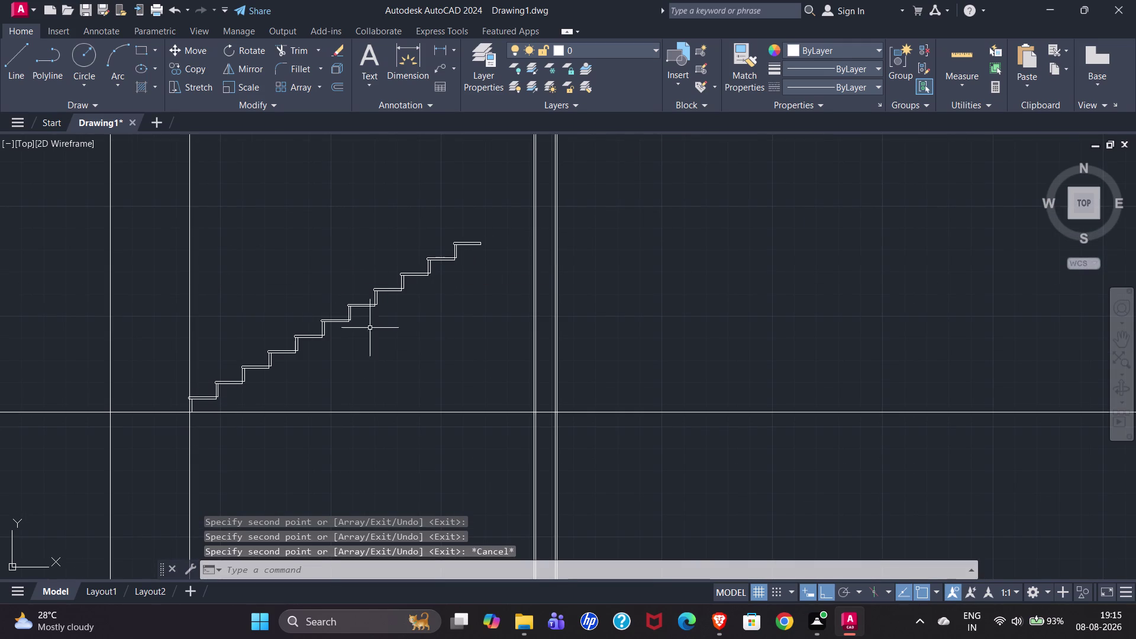
text(EX)
key(Return)
Extend the top landing line across to the right wall line.
scroll(up, 3)
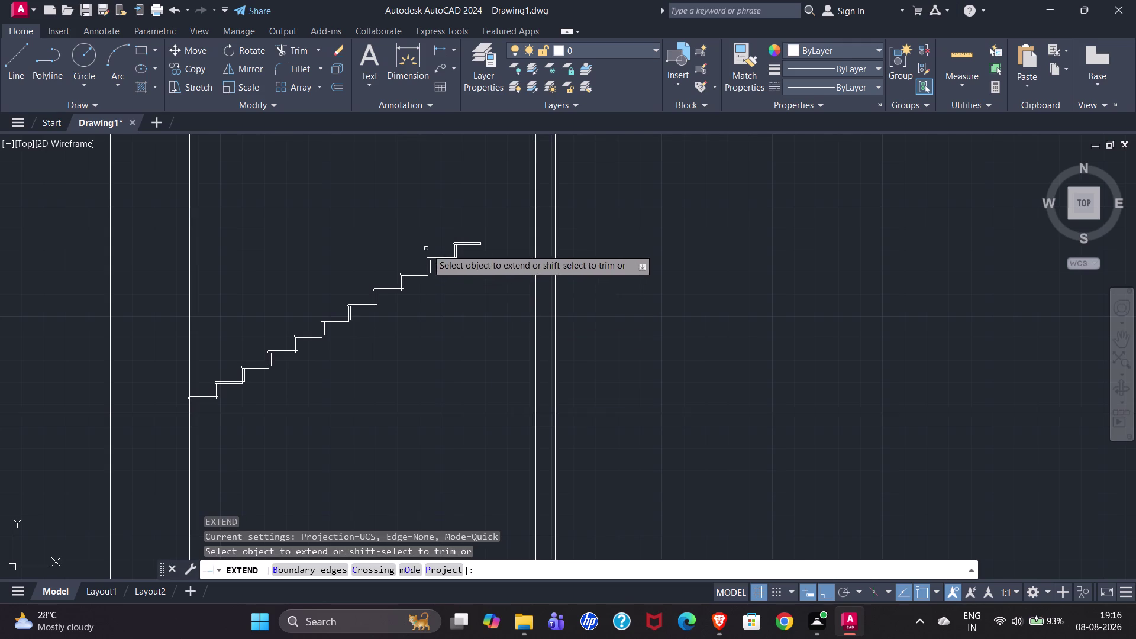
scroll(up, 3)
scroll(up, 3)
drag(518, 213, 547, 293)
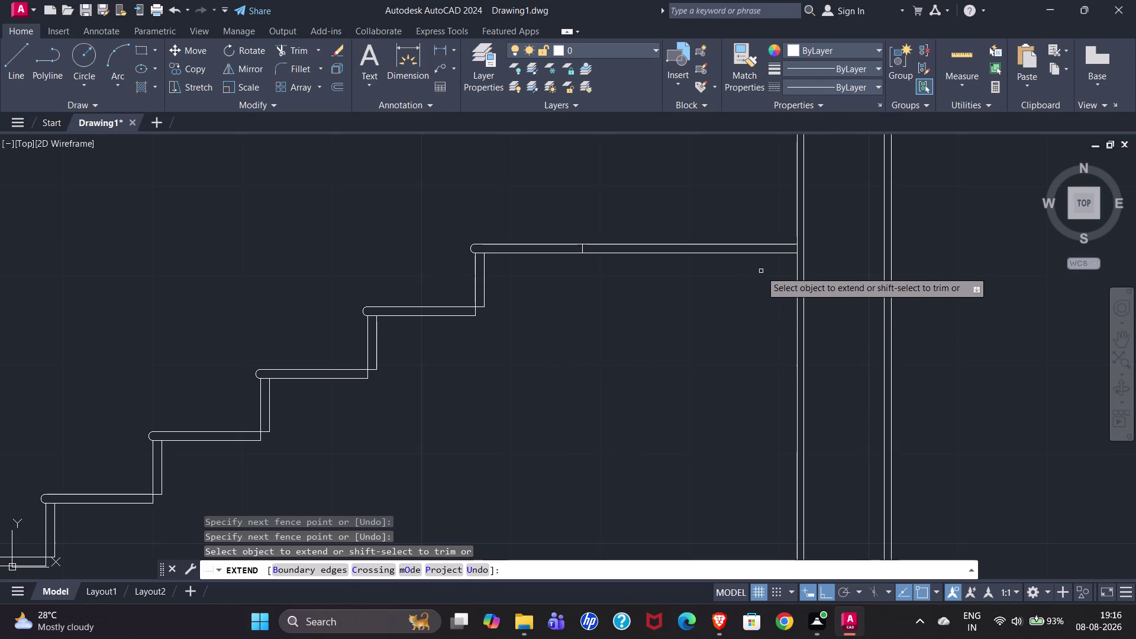
click(753, 253)
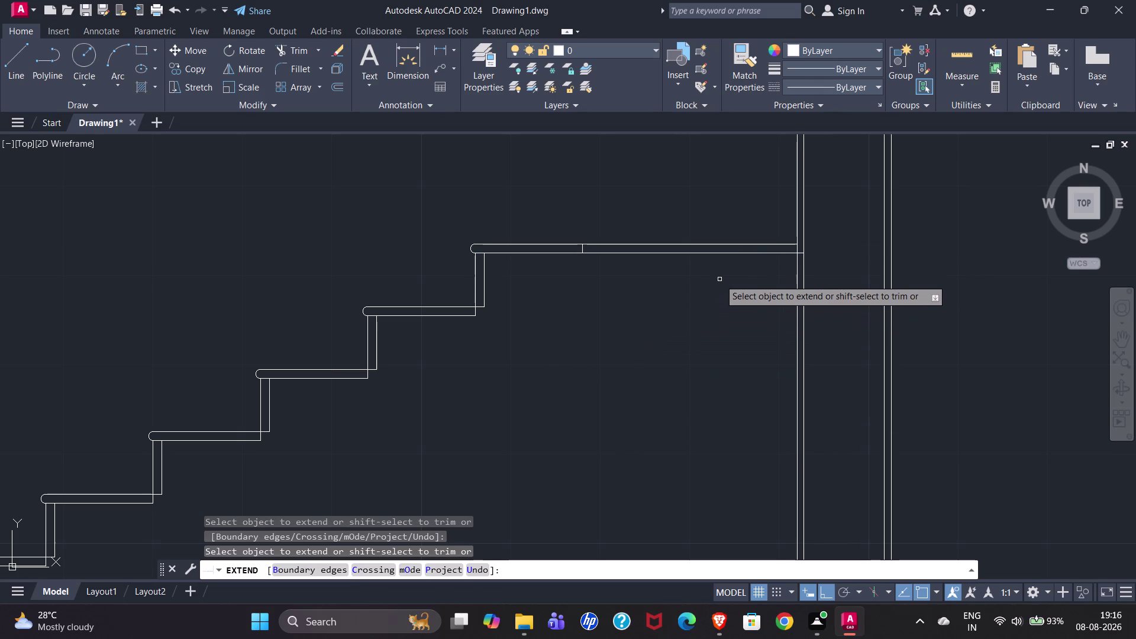
key(Escape)
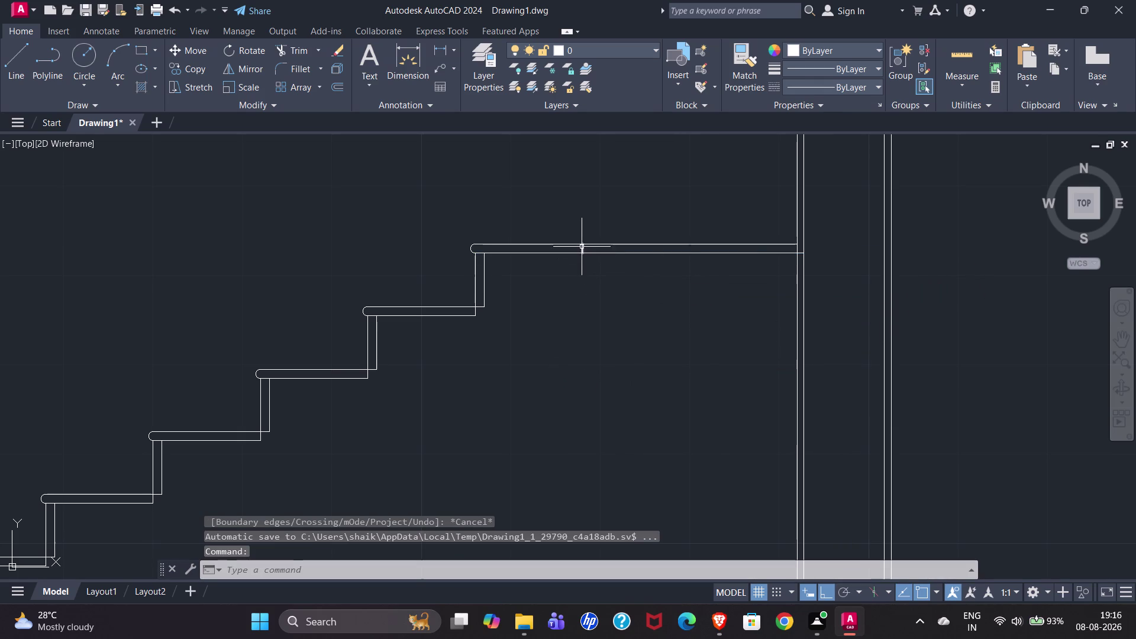
Erase the short stray vertical line near the landing.
scroll(up, 3)
click(573, 261)
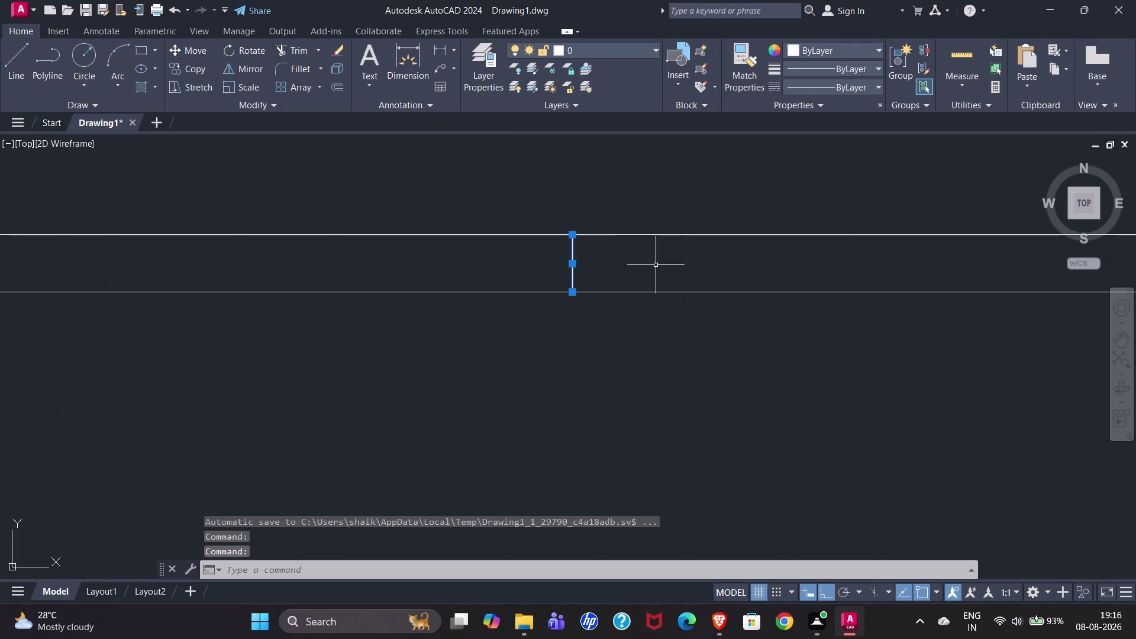
key(Delete)
scroll(down, 3)
scroll(down, 3)
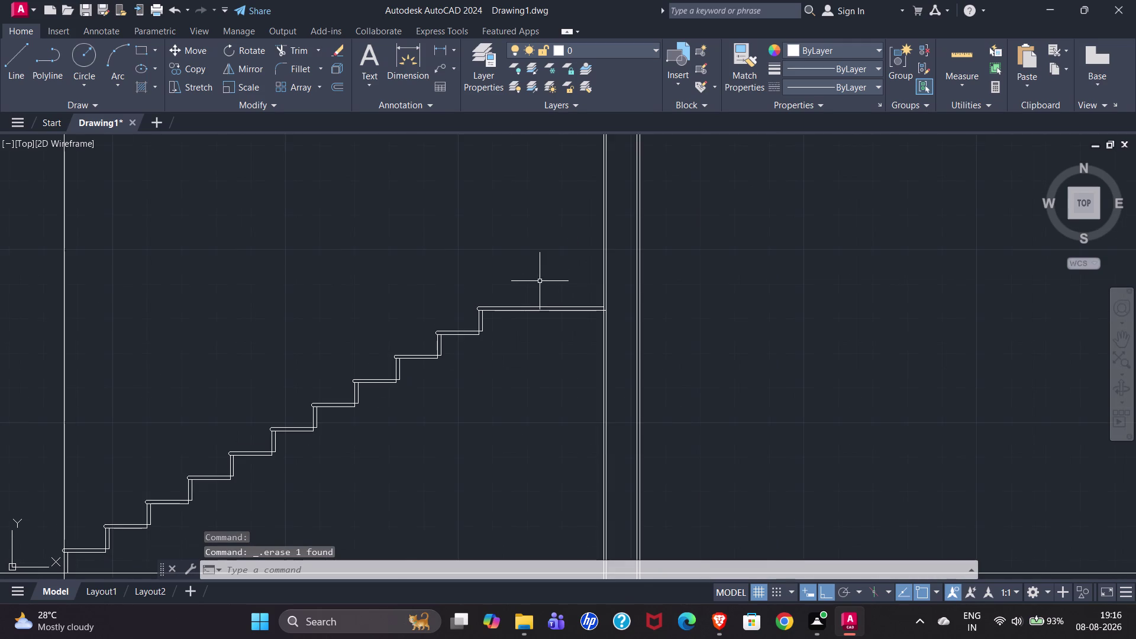
scroll(down, 3)
scroll(up, 3)
scroll(up, 3)
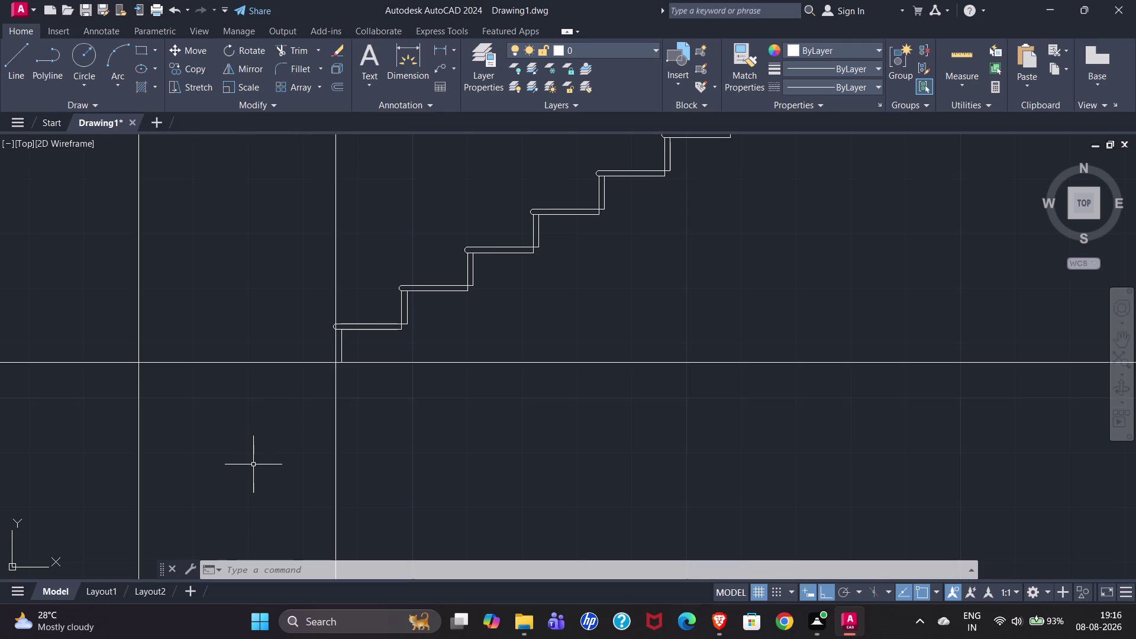
scroll(down, 3)
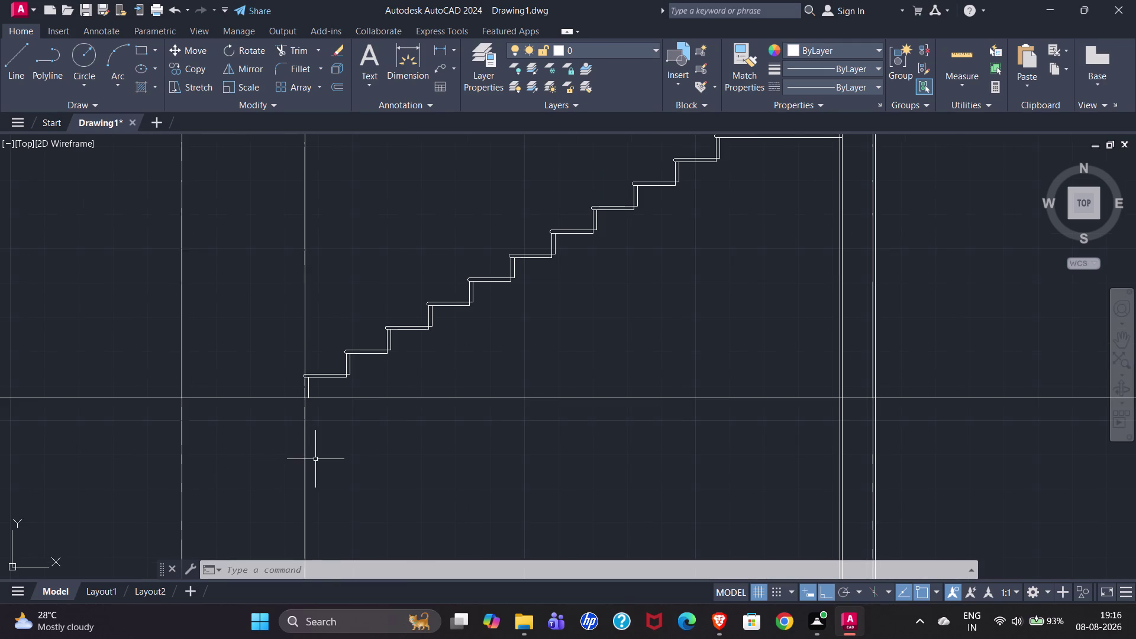
scroll(down, 3)
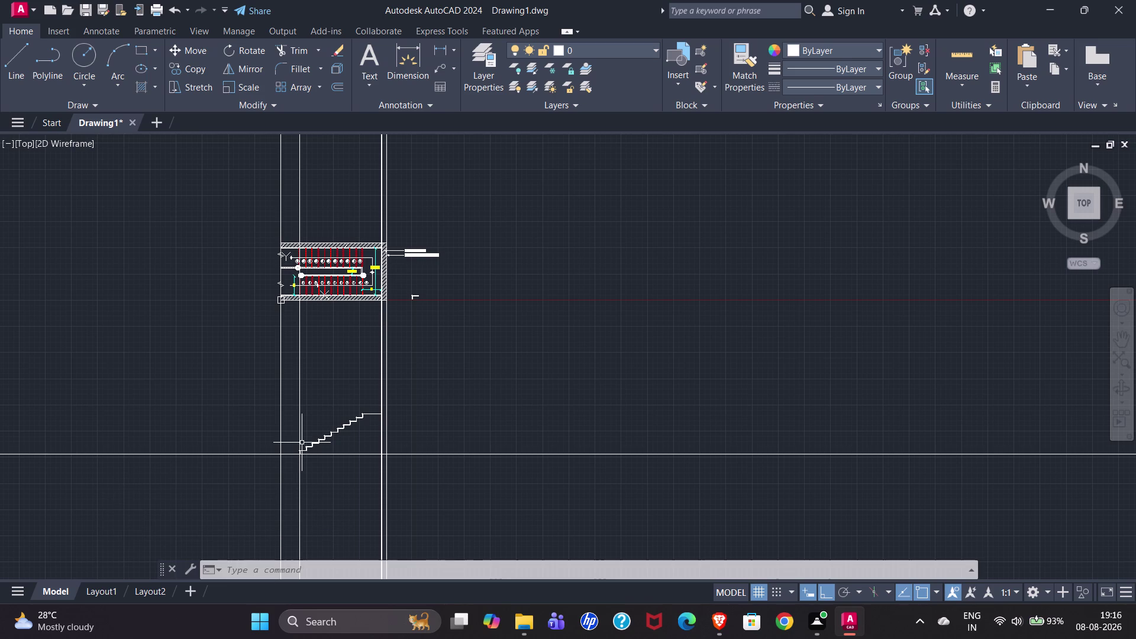
scroll(up, 3)
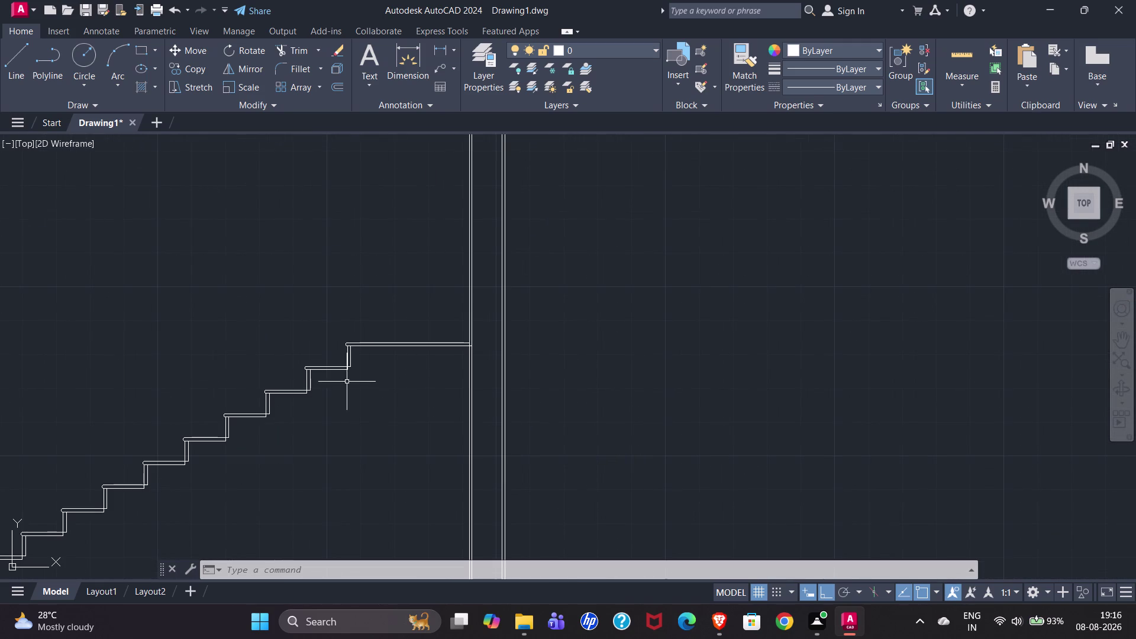
scroll(down, 3)
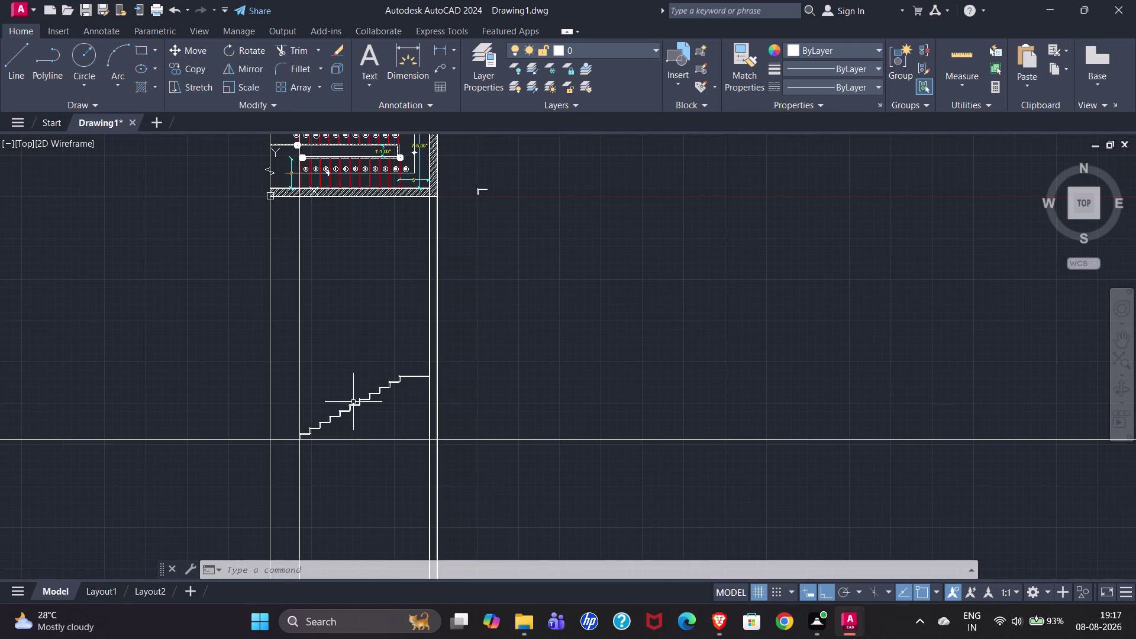
scroll(up, 3)
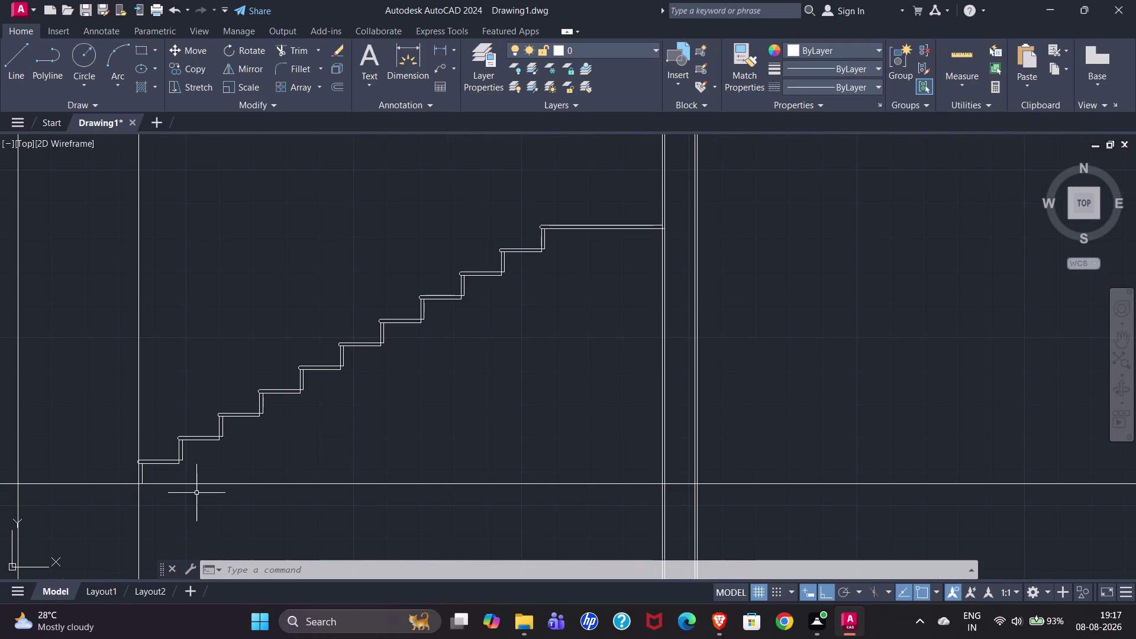
scroll(up, 3)
Draw two short connected line segments at the bottom step corner.
click(12, 60)
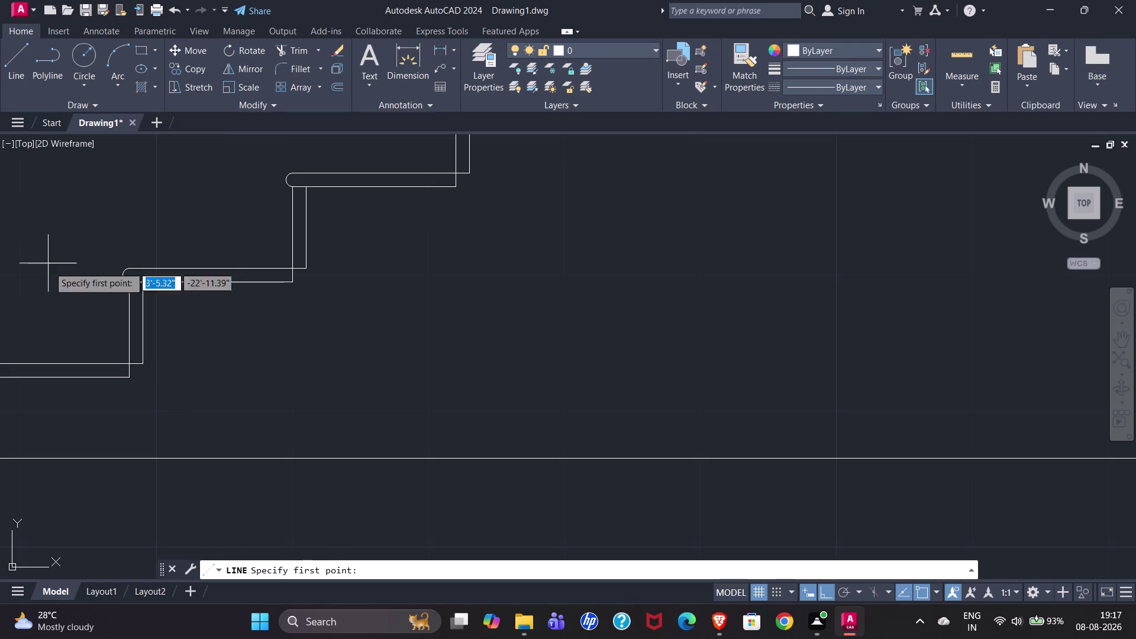
scroll(down, 3)
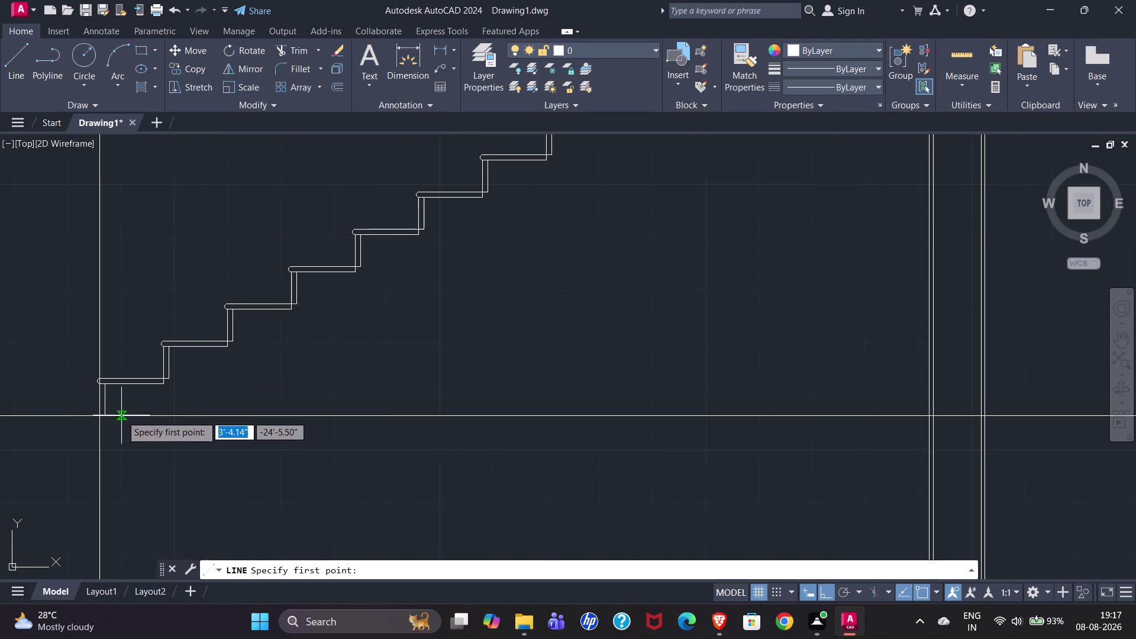
scroll(up, 3)
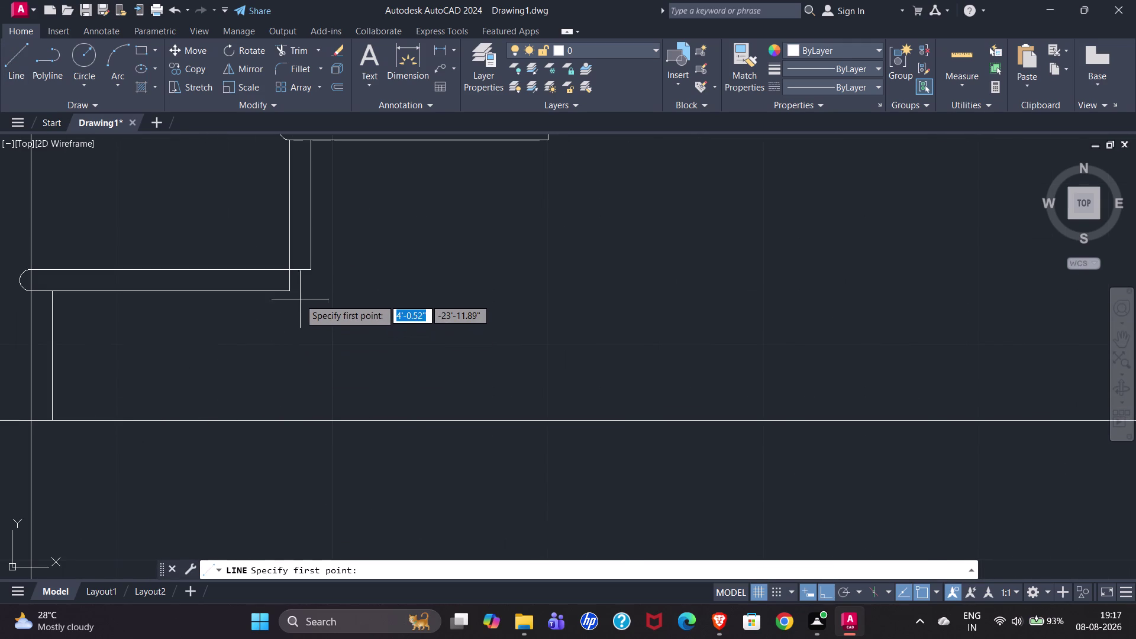
click(289, 292)
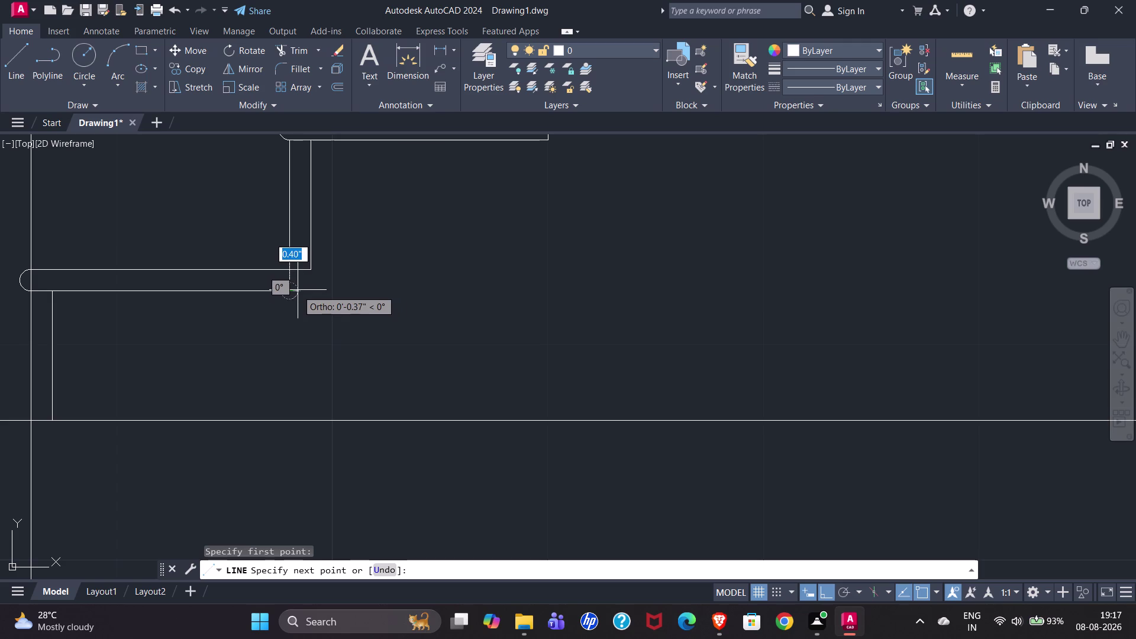
scroll(up, 3)
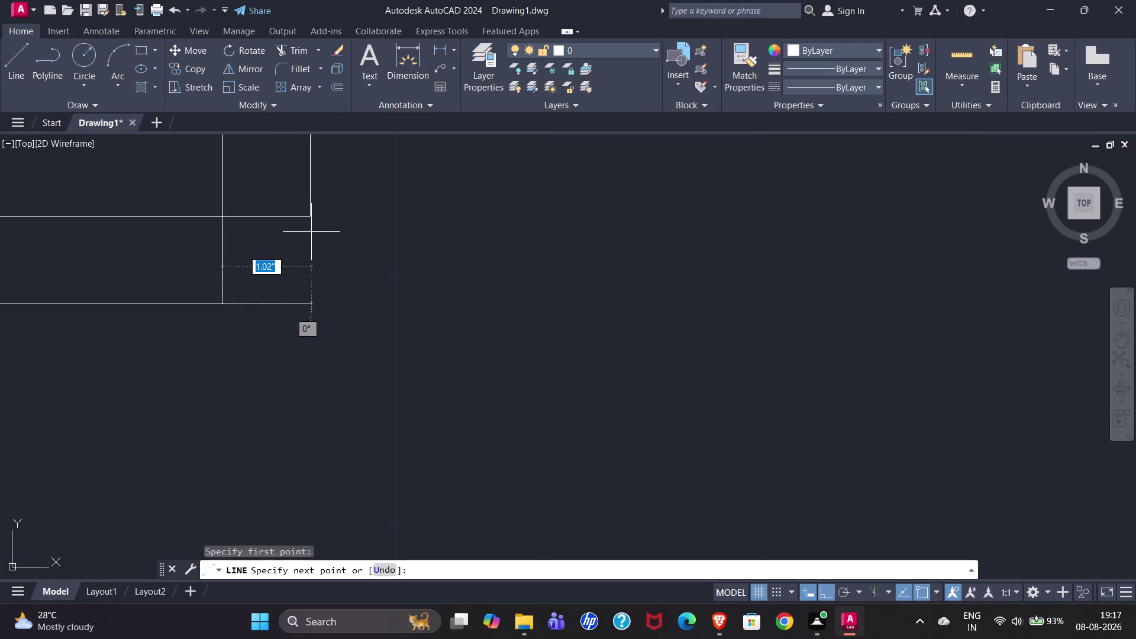
click(310, 306)
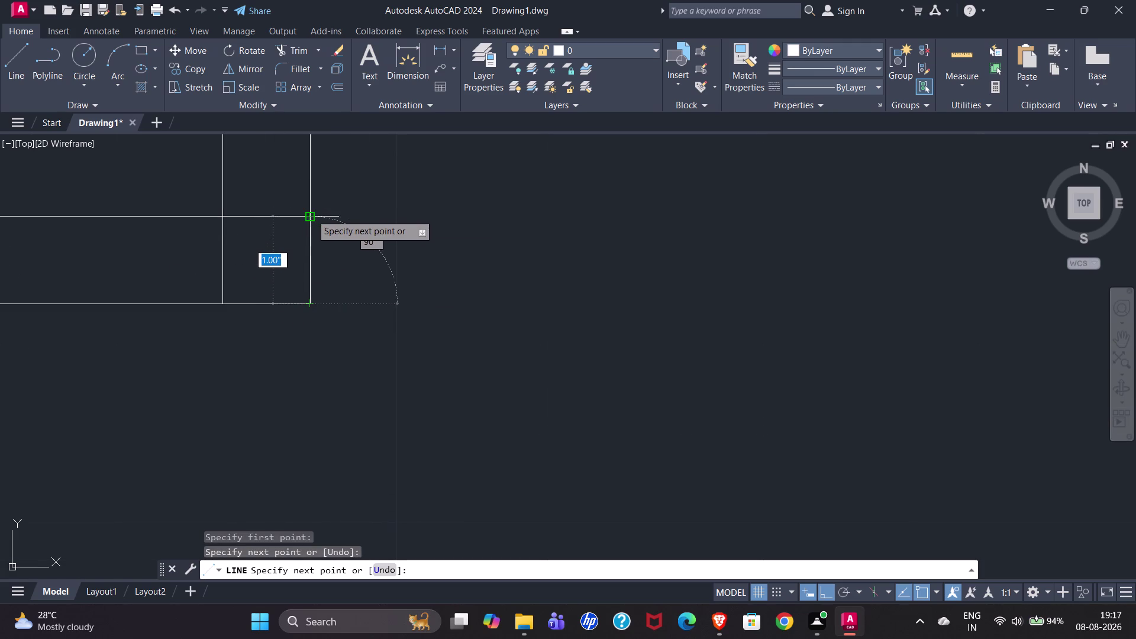
click(311, 214)
scroll(down, 3)
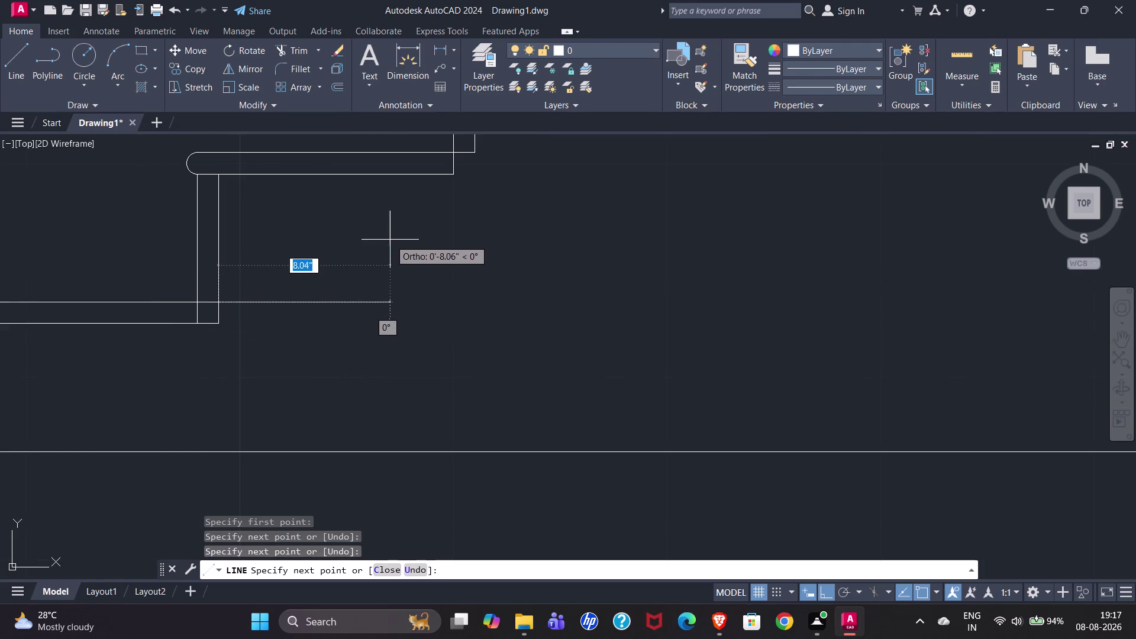
key(Escape)
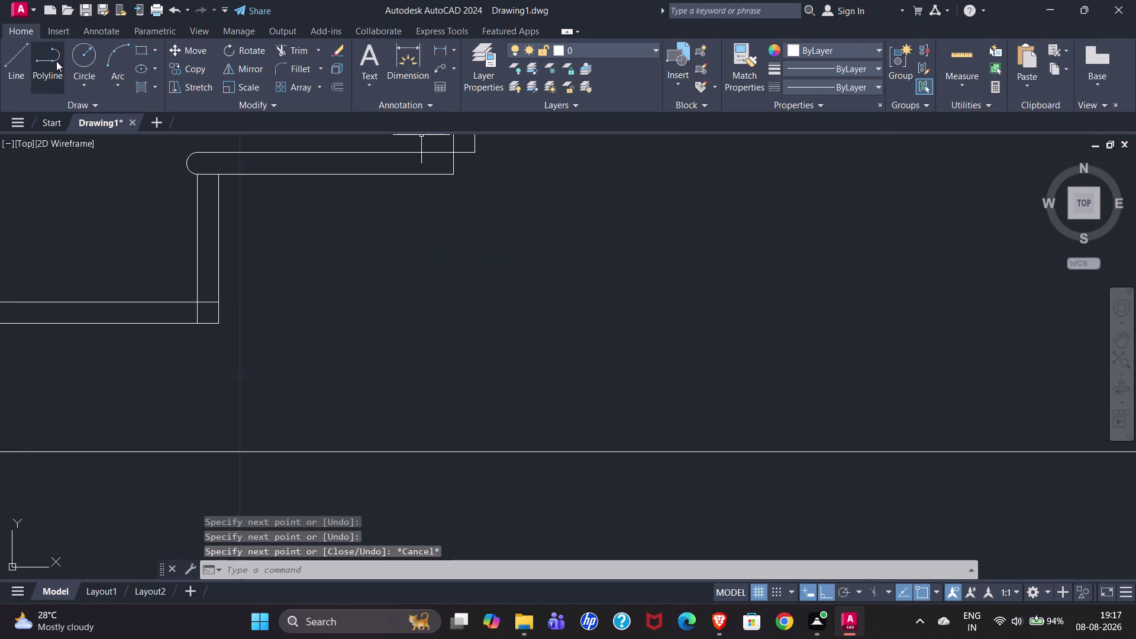
click(55, 61)
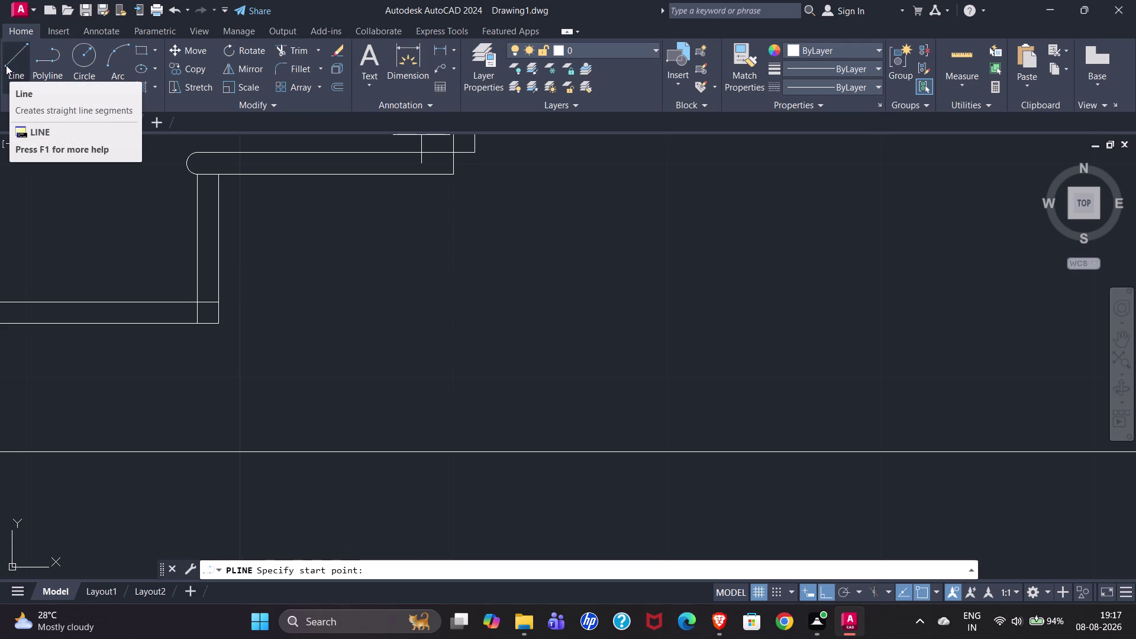
Sketch a three-point L-shaped polyline at a step corner, then select the small L-shape.
click(451, 176)
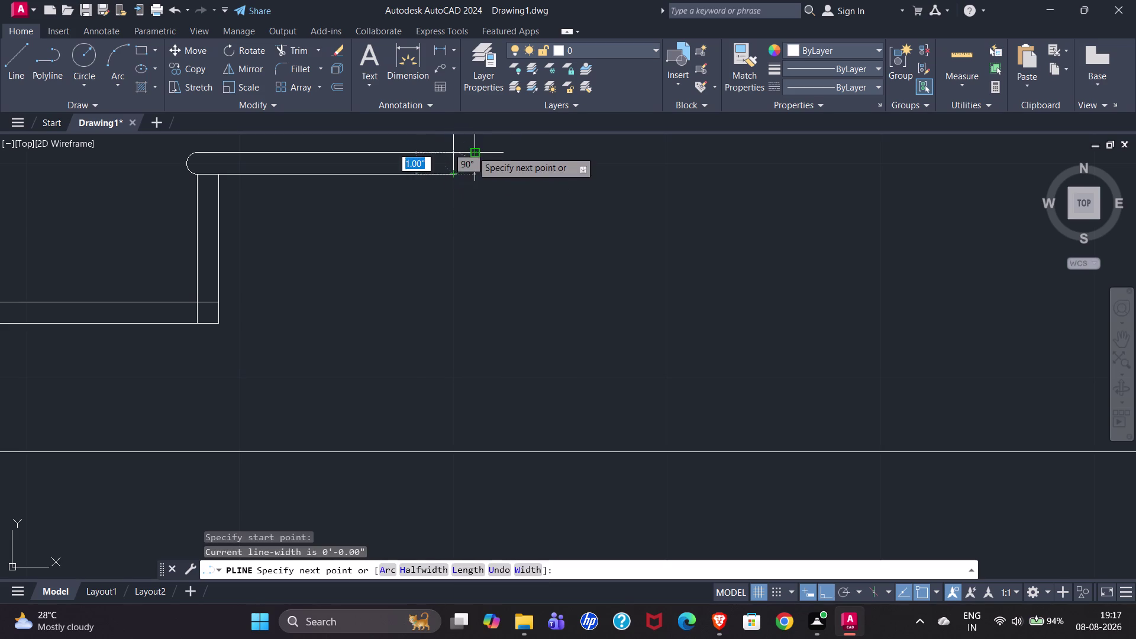
click(472, 173)
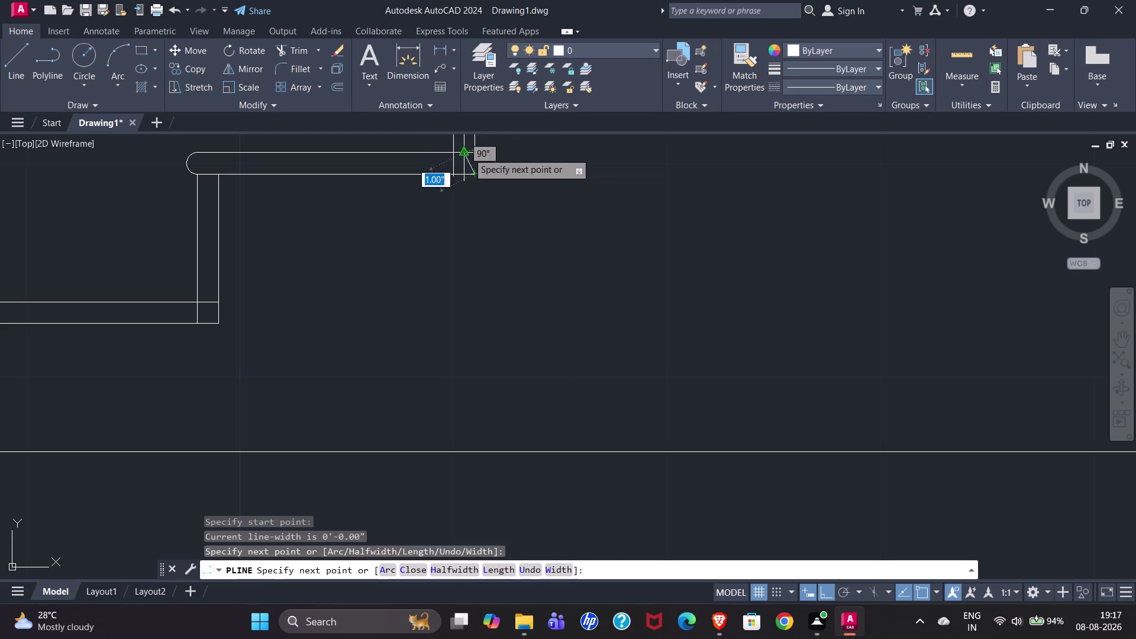
click(475, 151)
scroll(down, 3)
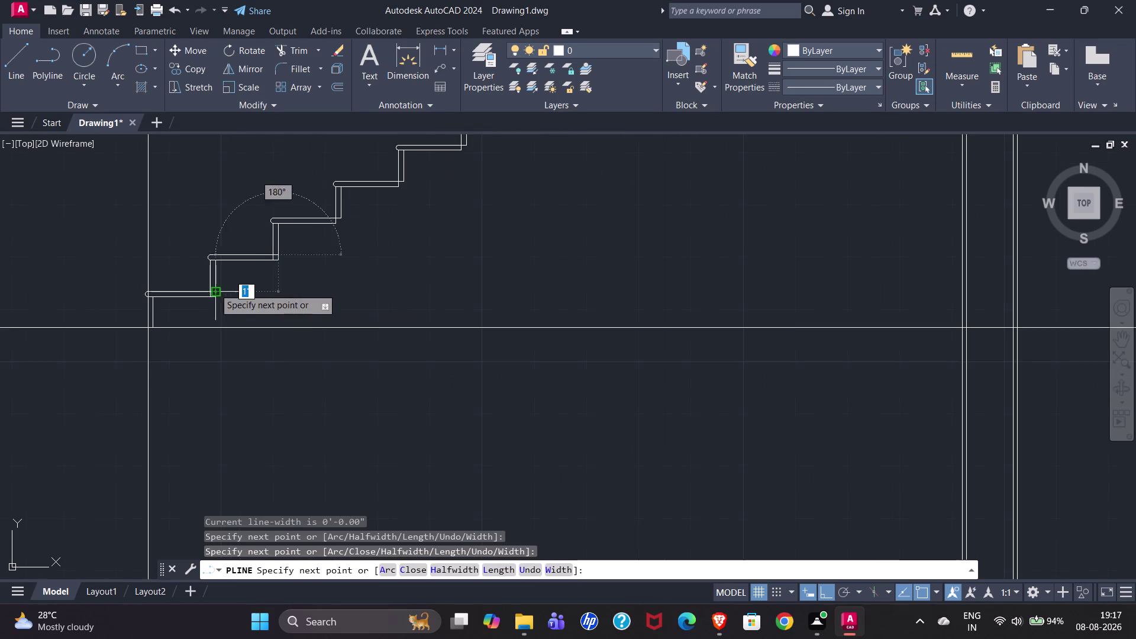
key(Escape)
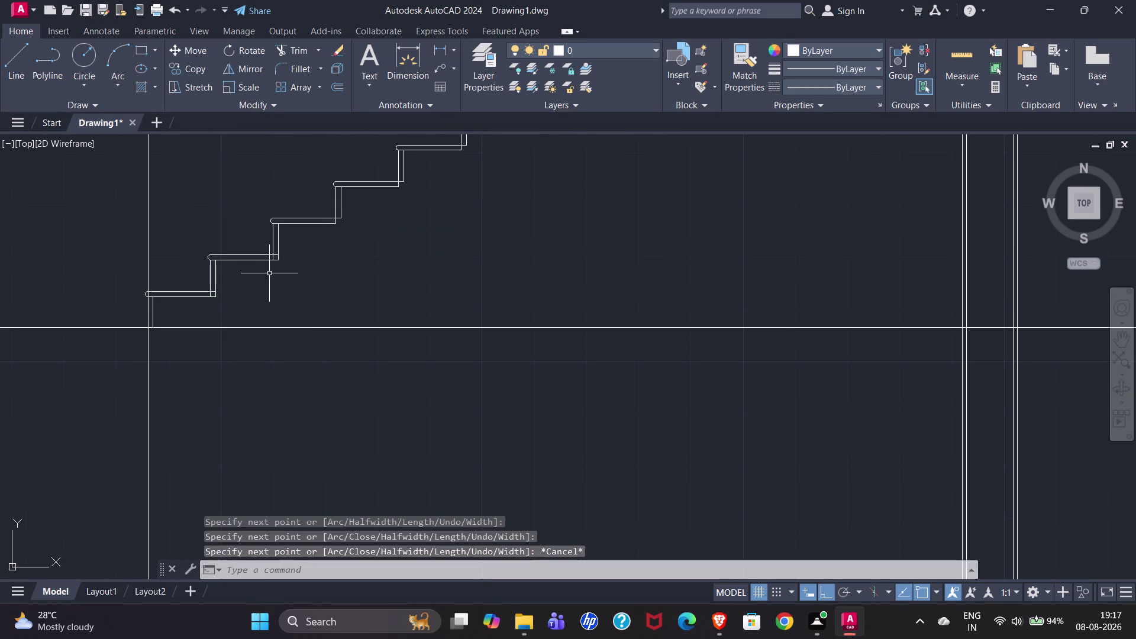
scroll(up, 3)
click(279, 314)
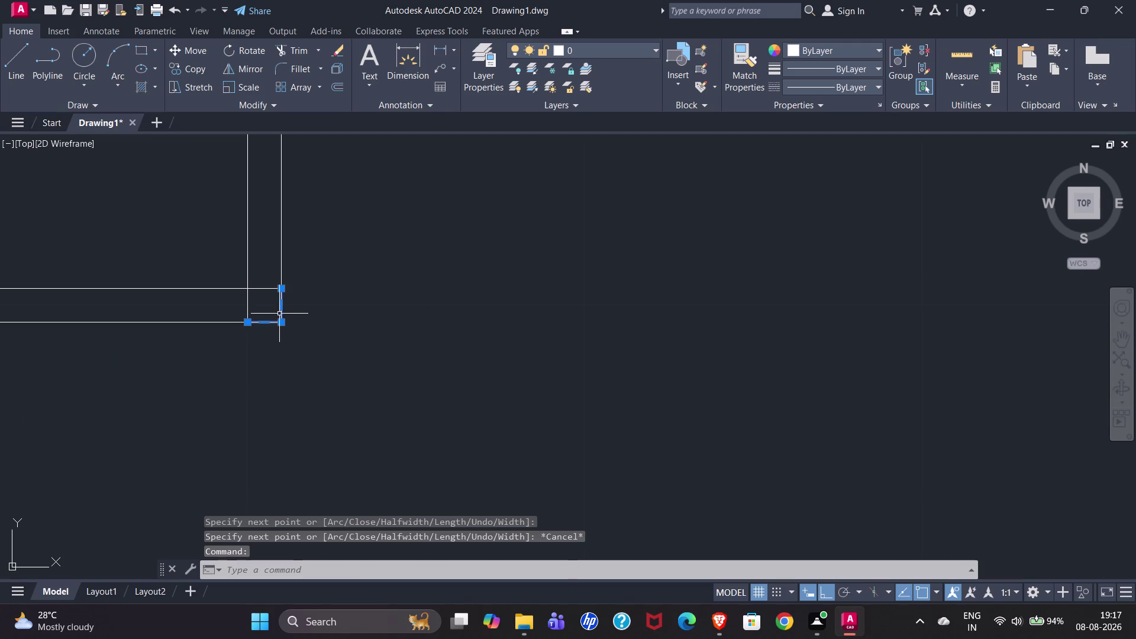
Copy the small corner piece to the first four step corners.
text(C)
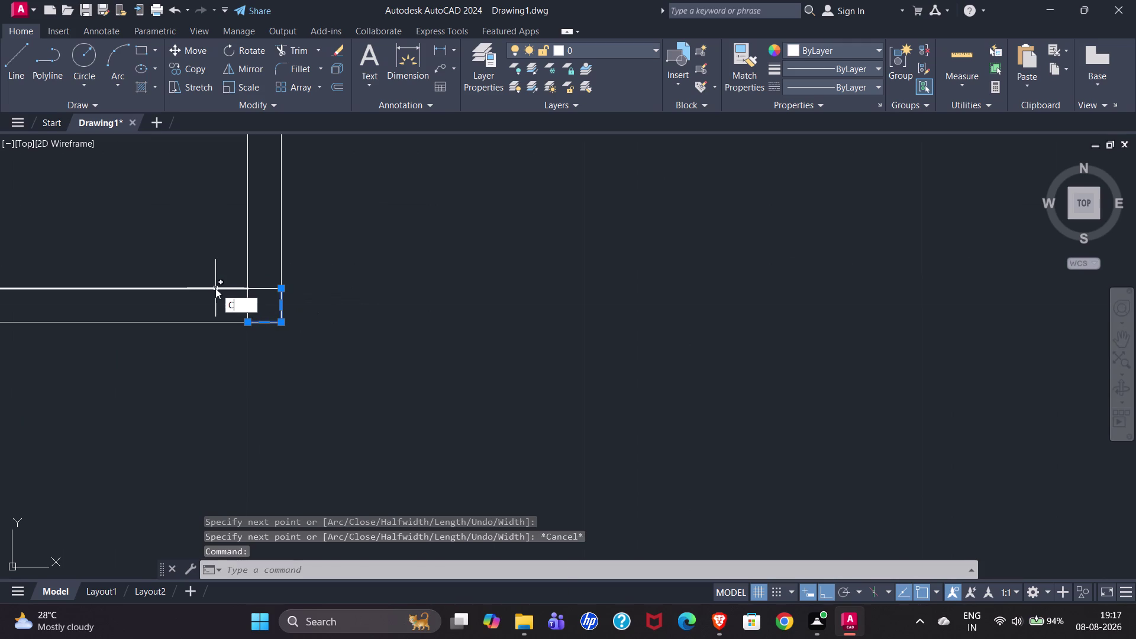
text(O)
key(Return)
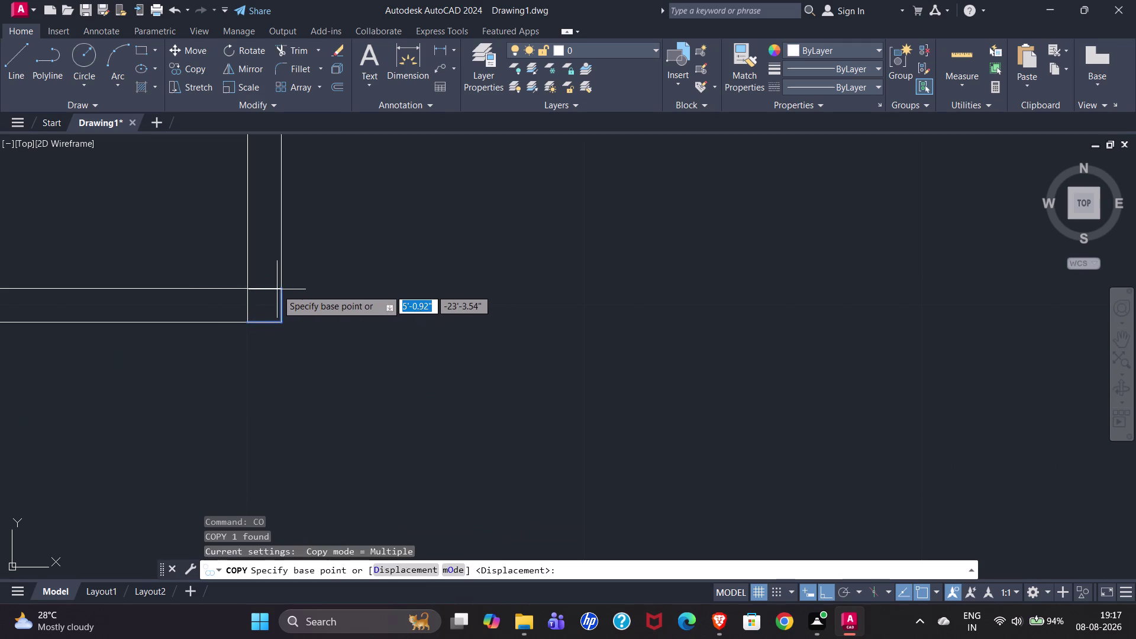
click(279, 290)
scroll(down, 3)
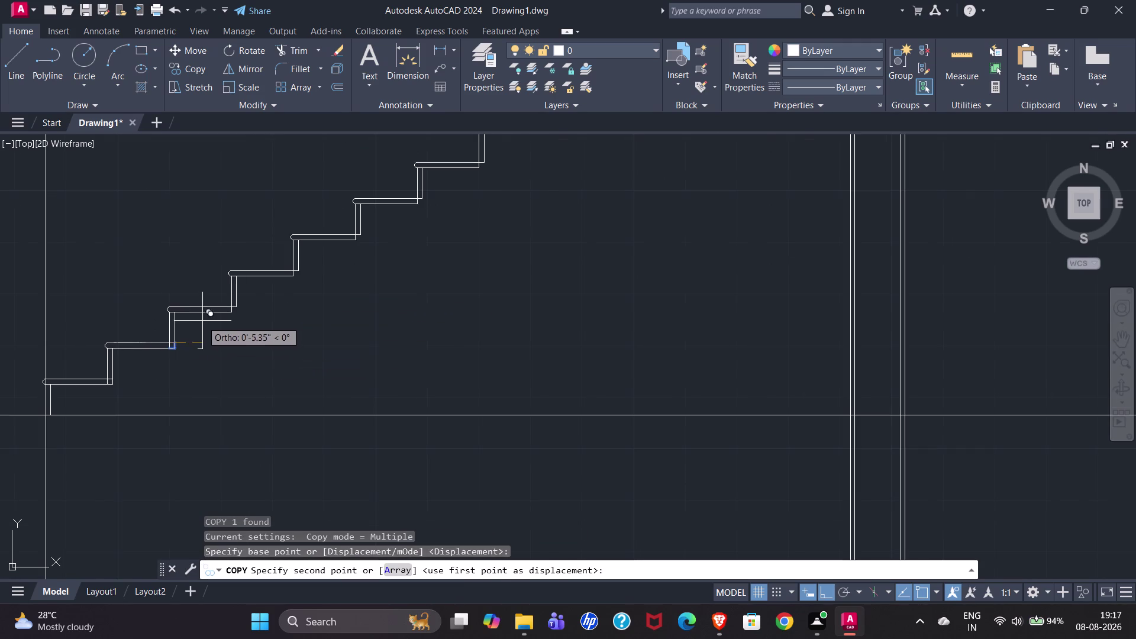
scroll(up, 3)
scroll(down, 3)
scroll(down, 3)
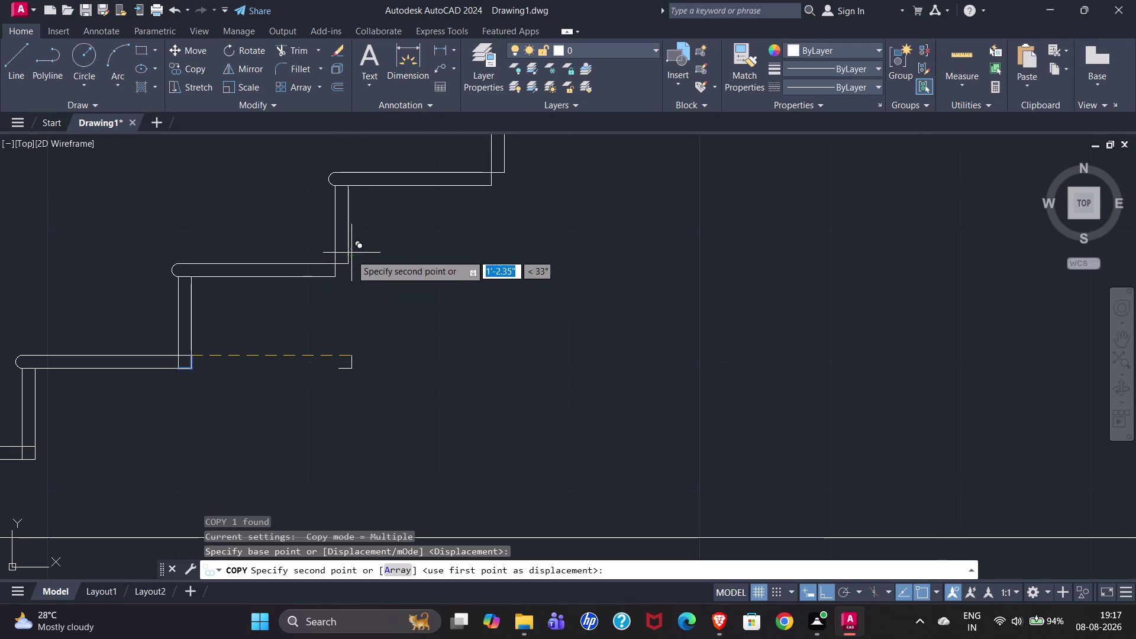
click(347, 262)
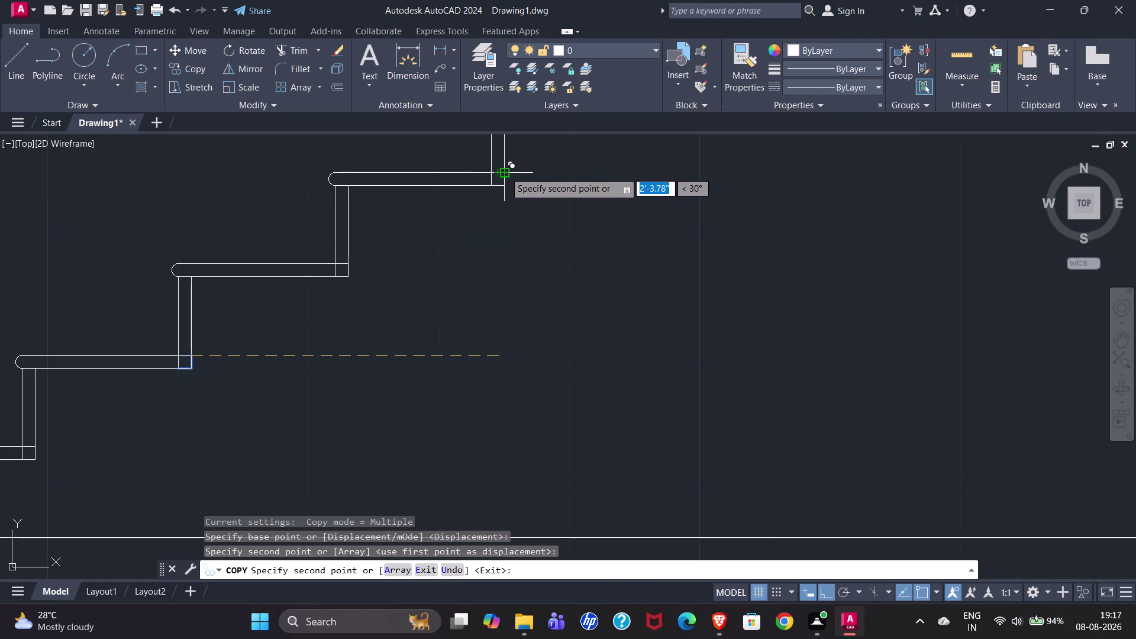
click(505, 172)
scroll(down, 3)
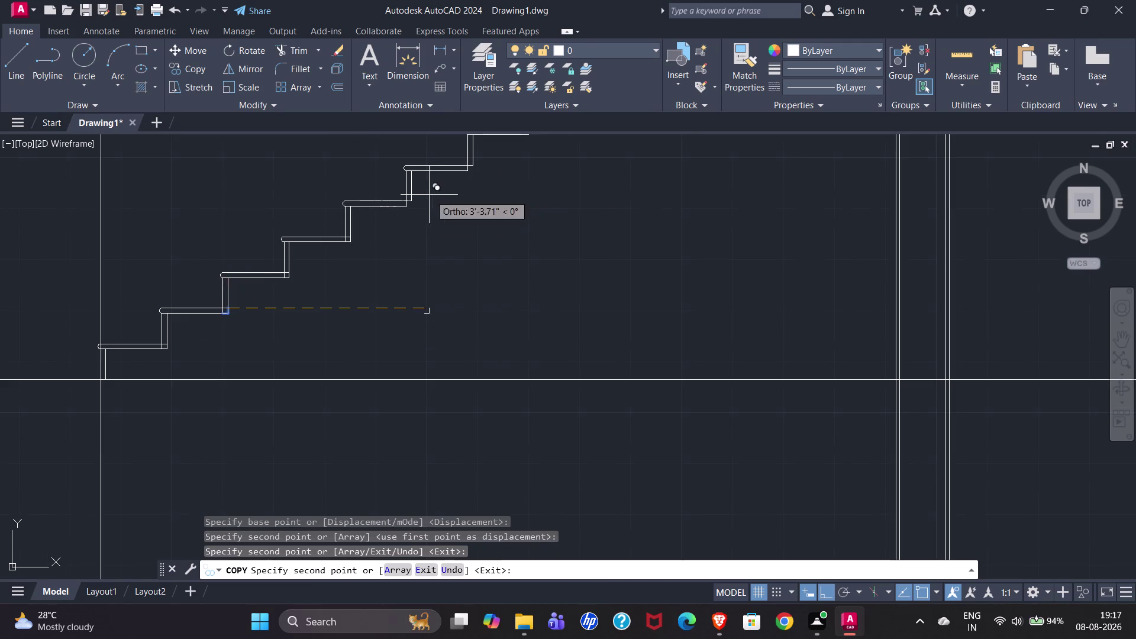
click(410, 201)
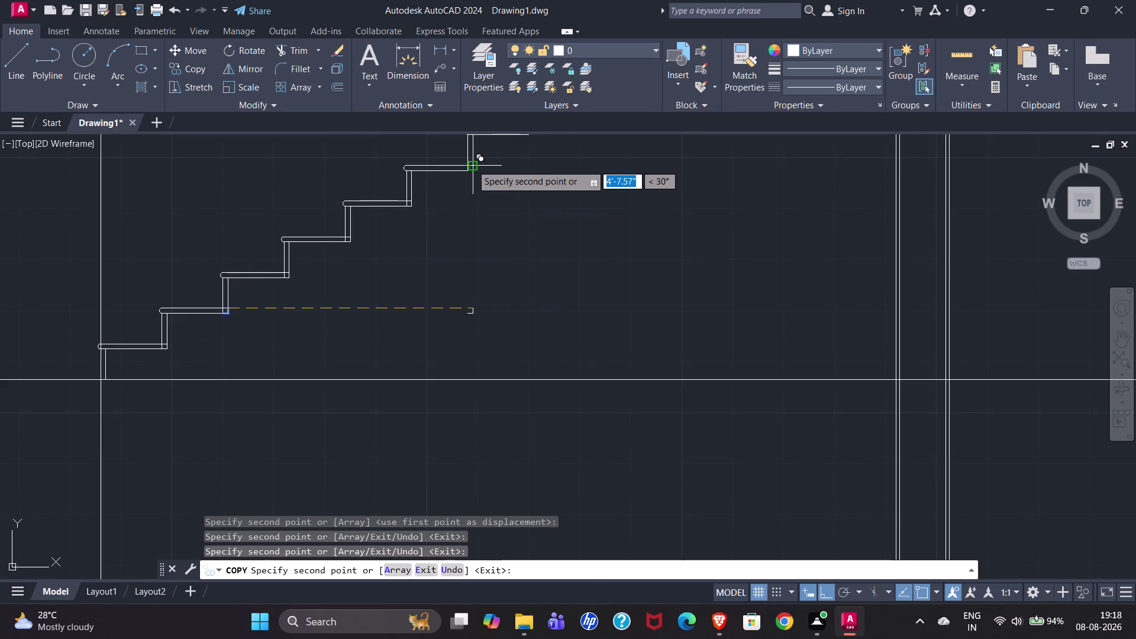
click(472, 164)
Place further copies at the remaining step corners and the top landing.
scroll(down, 3)
scroll(up, 3)
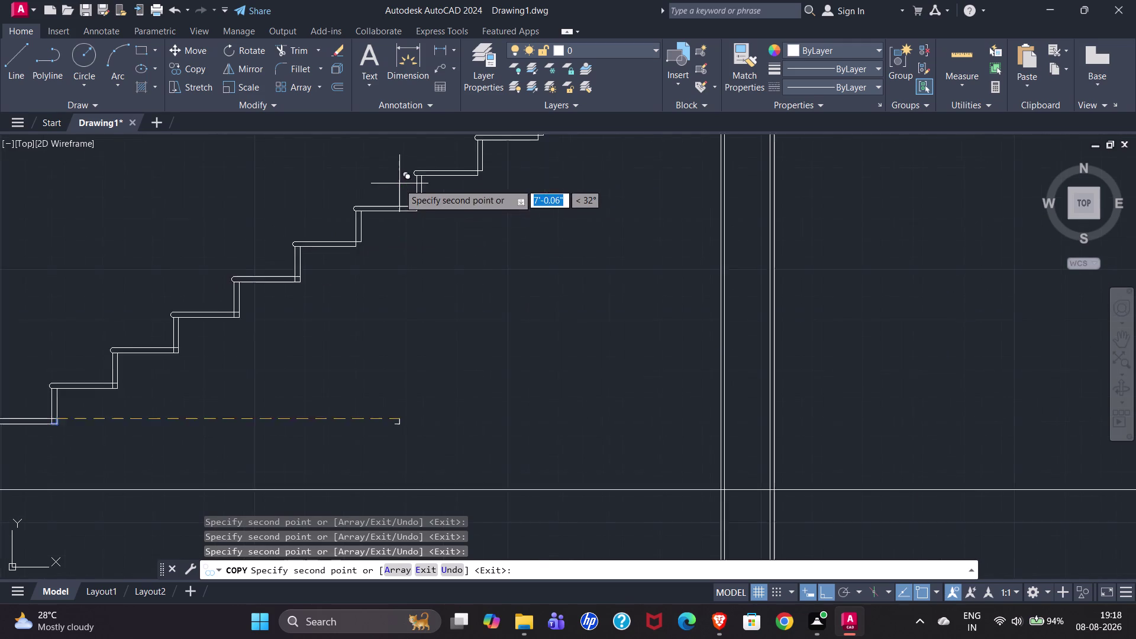
scroll(up, 3)
click(339, 275)
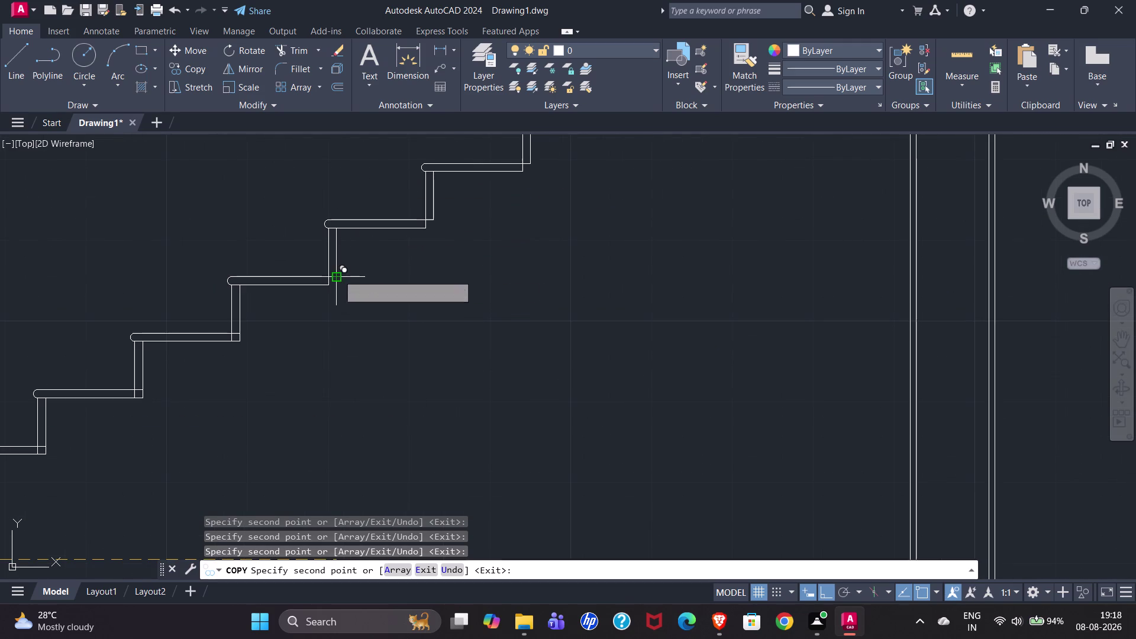
click(431, 218)
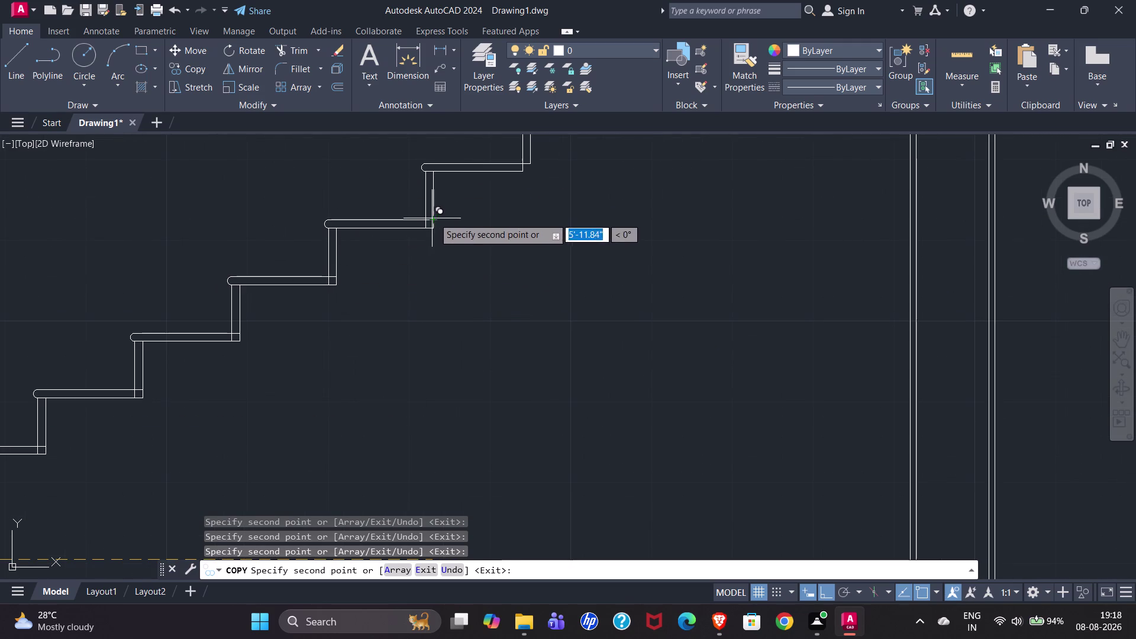
click(533, 166)
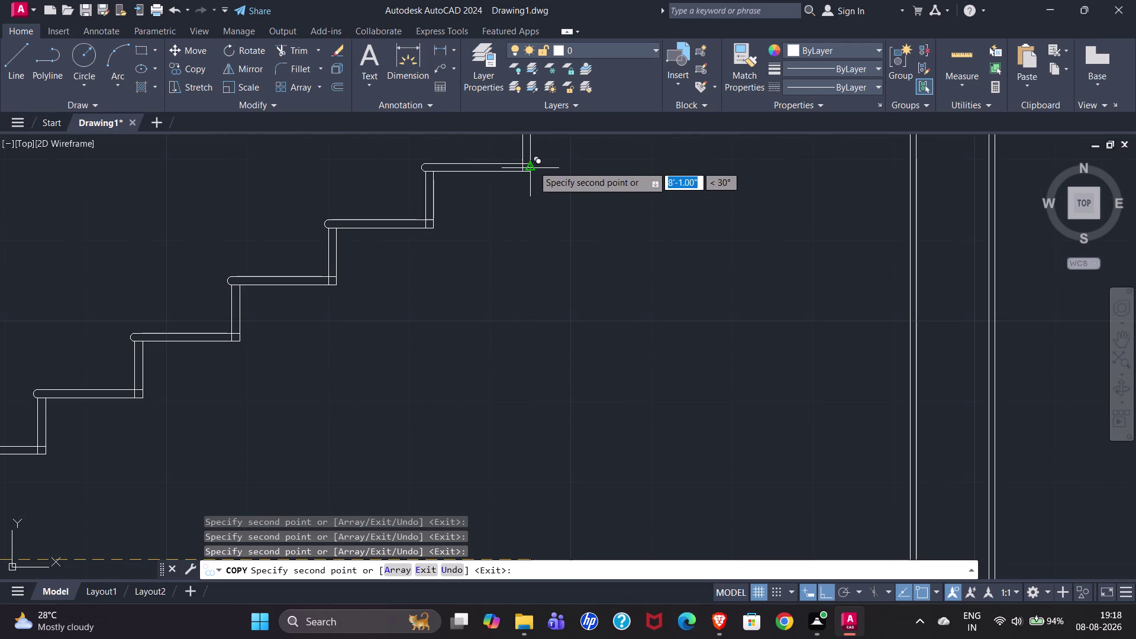
scroll(down, 3)
scroll(up, 3)
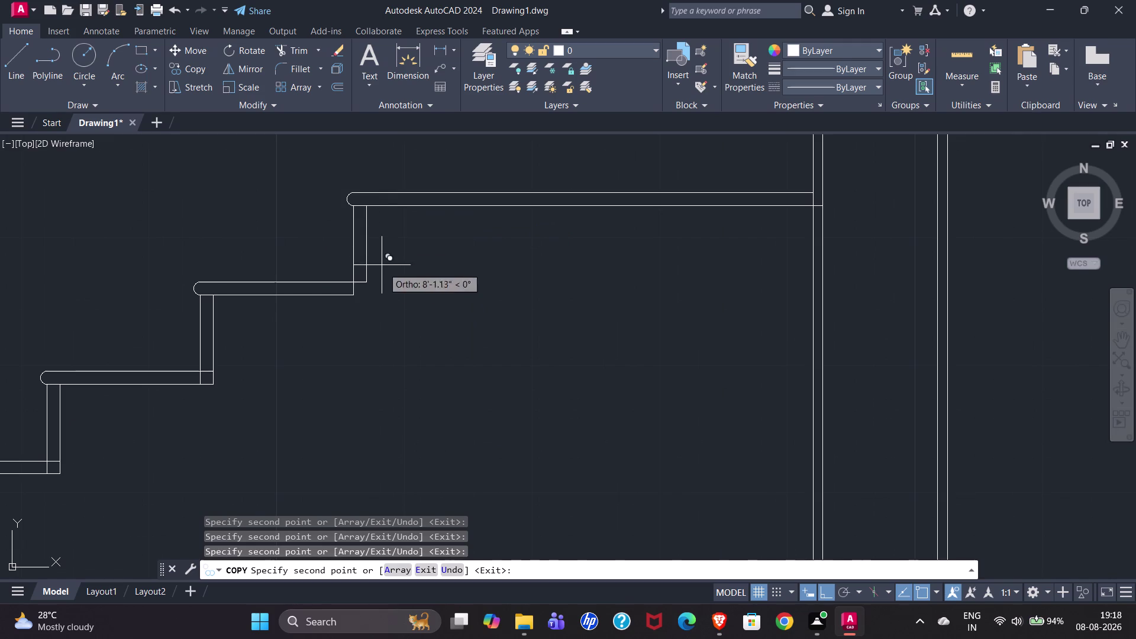
click(365, 280)
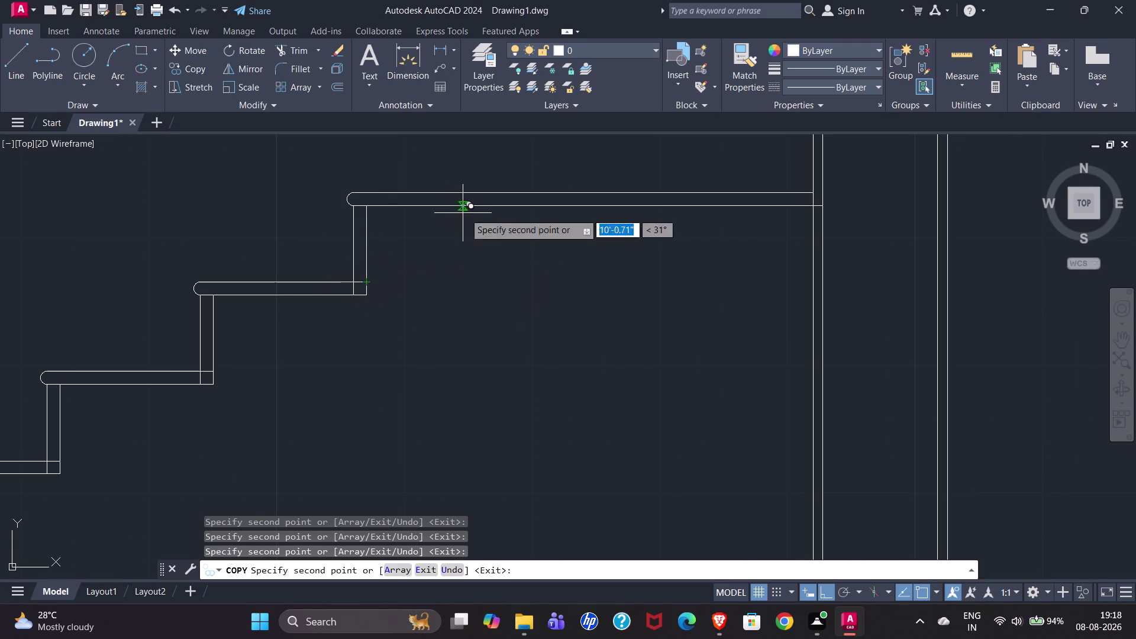
scroll(down, 3)
scroll(down, 3)
scroll(down, 3)
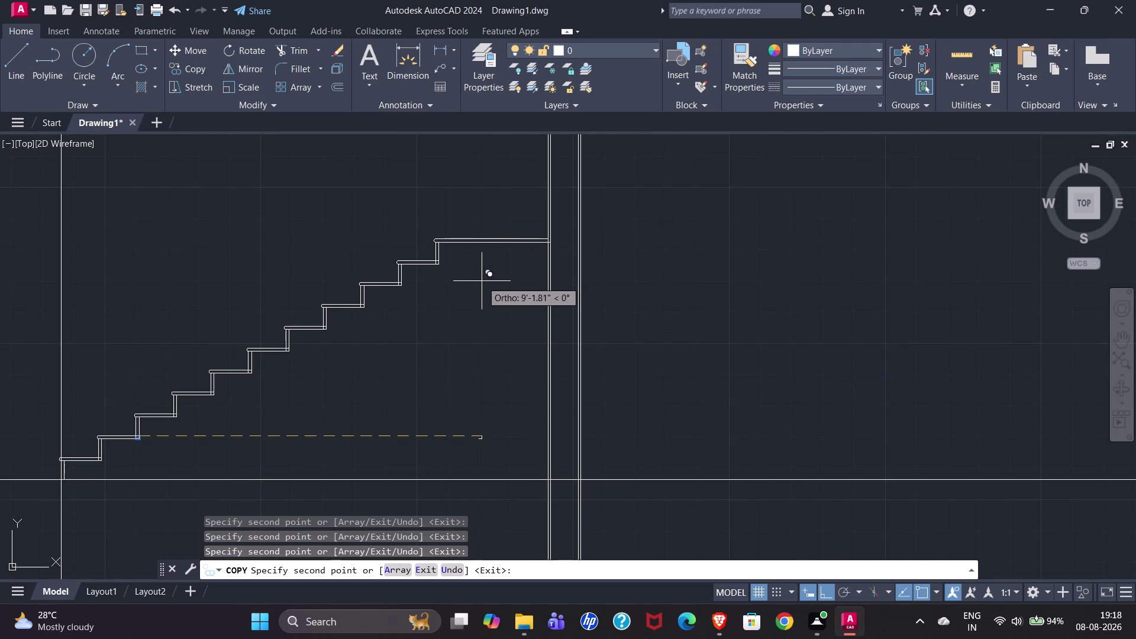
key(Escape)
scroll(up, 3)
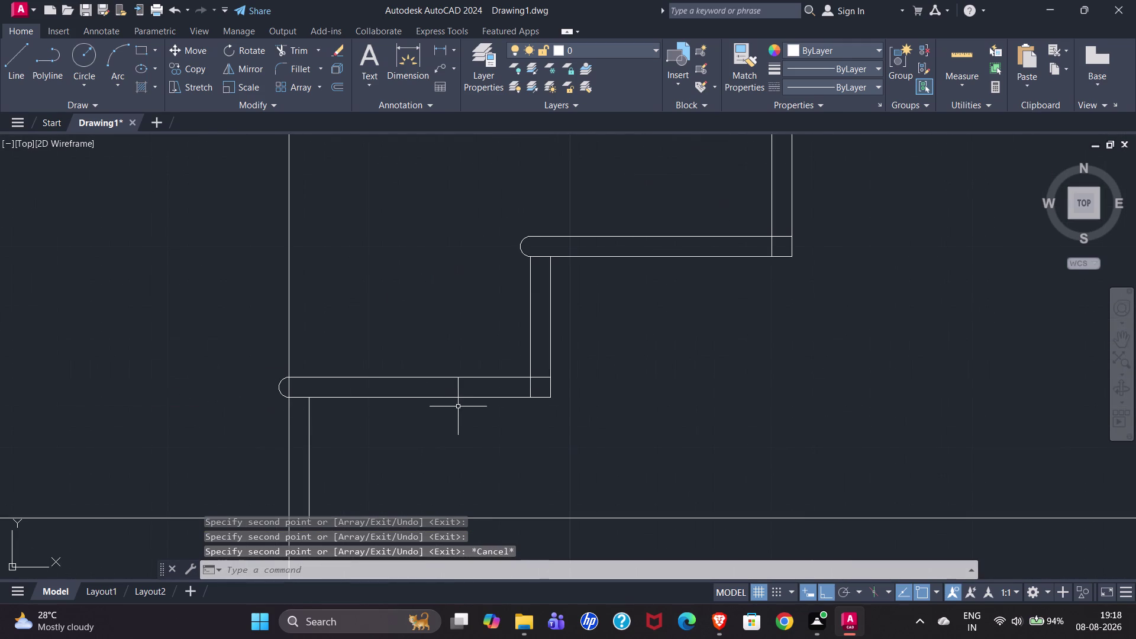
text(TR)
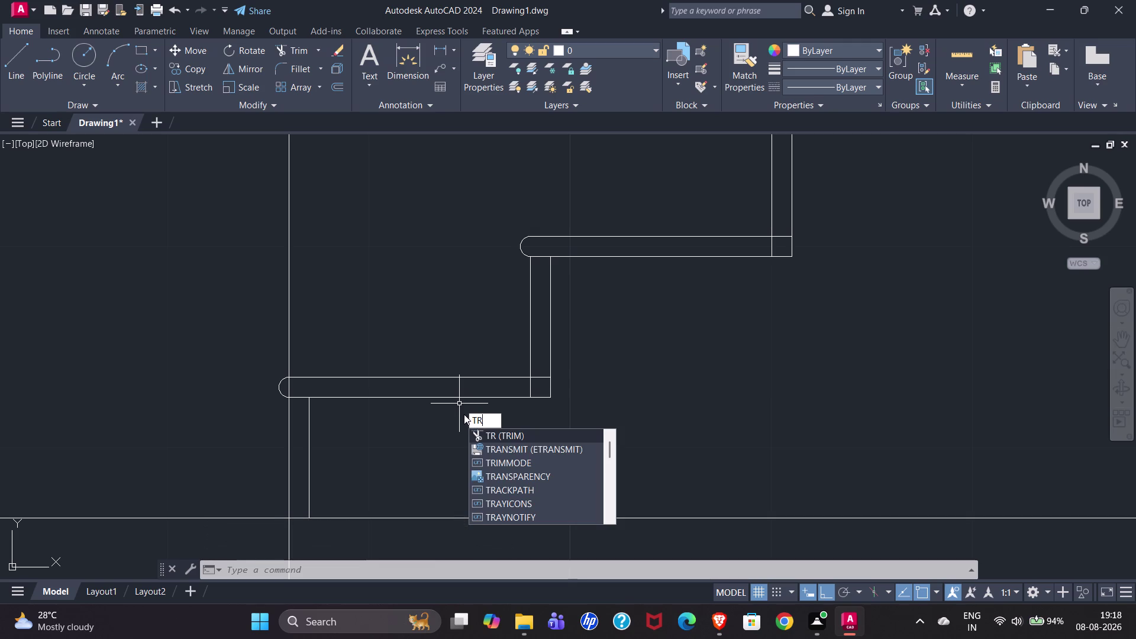
Trim overhanging tread ends at the lower landing corner and upper corner.
click(517, 437)
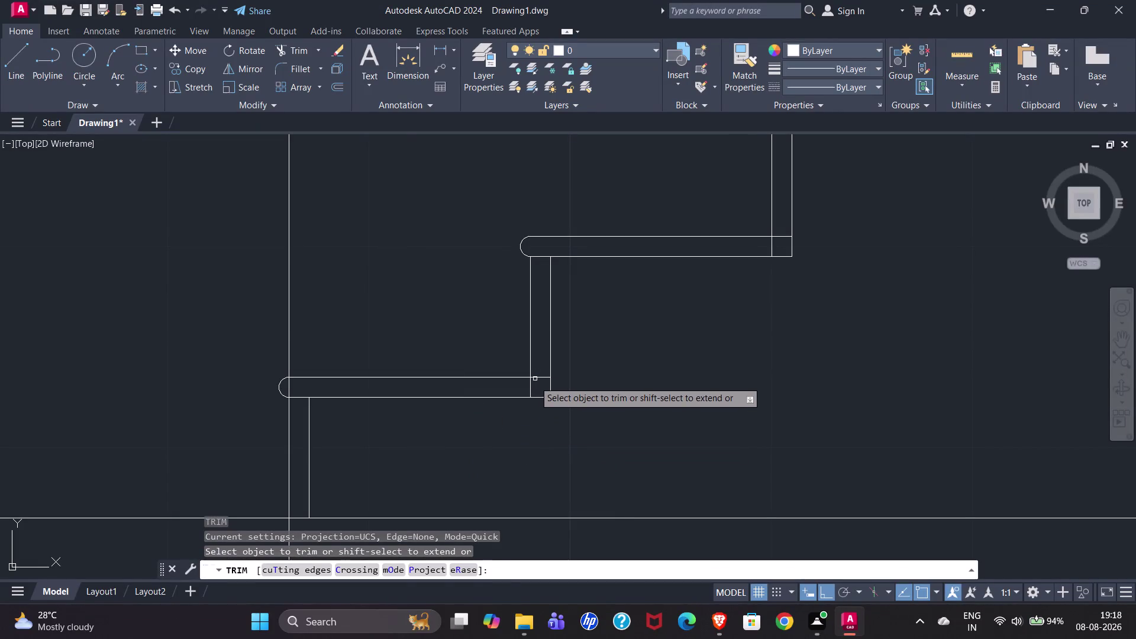
click(532, 390)
click(773, 245)
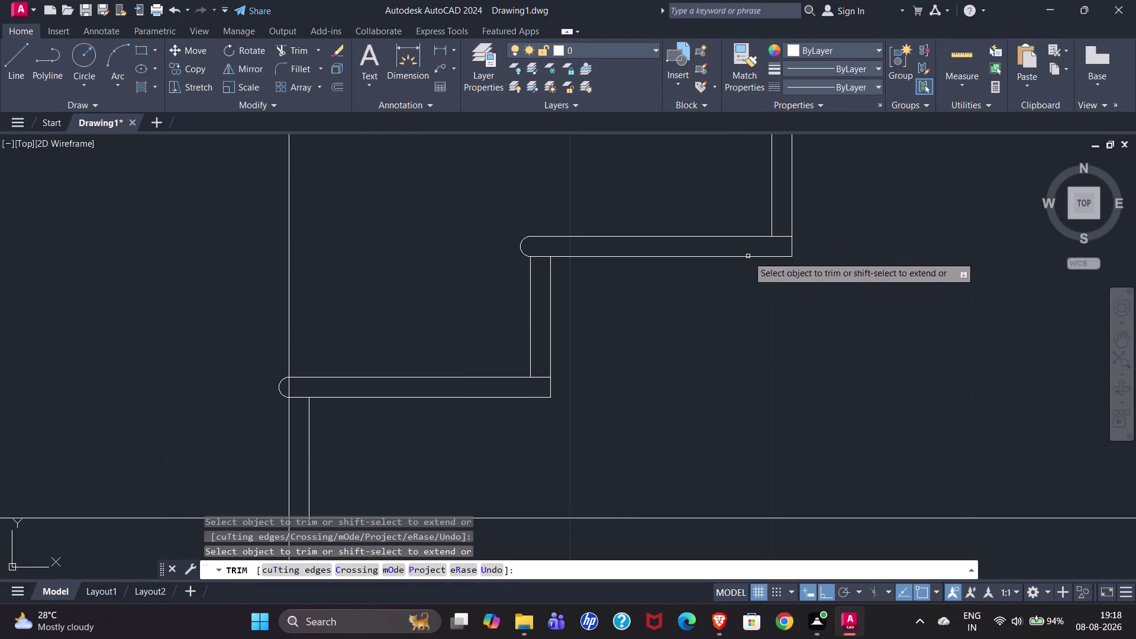
scroll(down, 3)
scroll(up, 3)
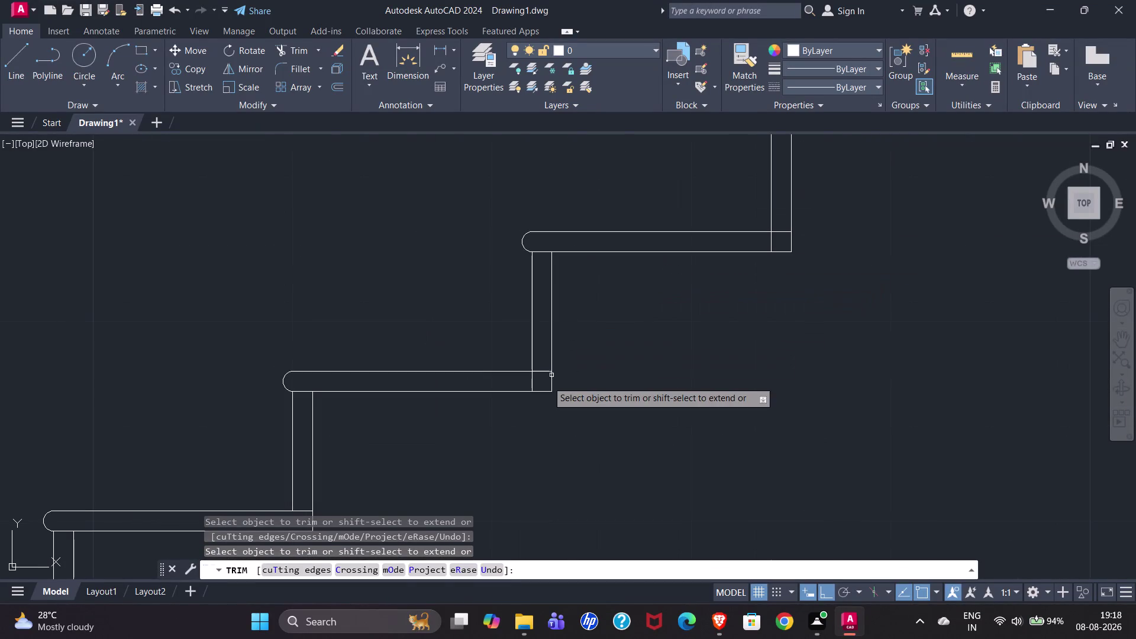
click(529, 383)
click(533, 383)
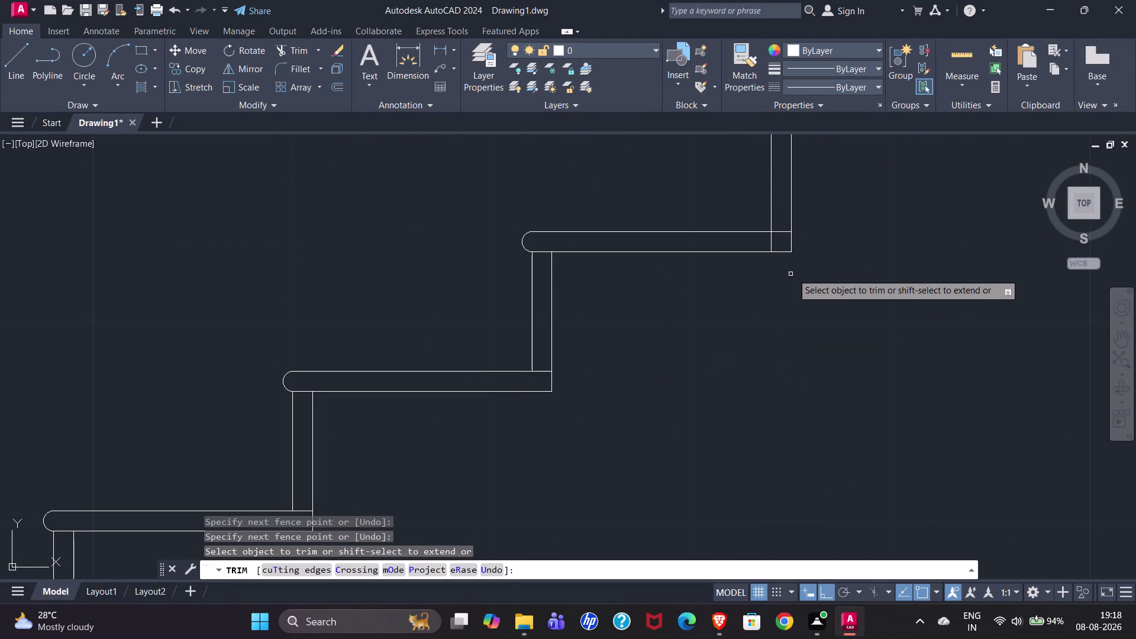
click(770, 247)
scroll(down, 3)
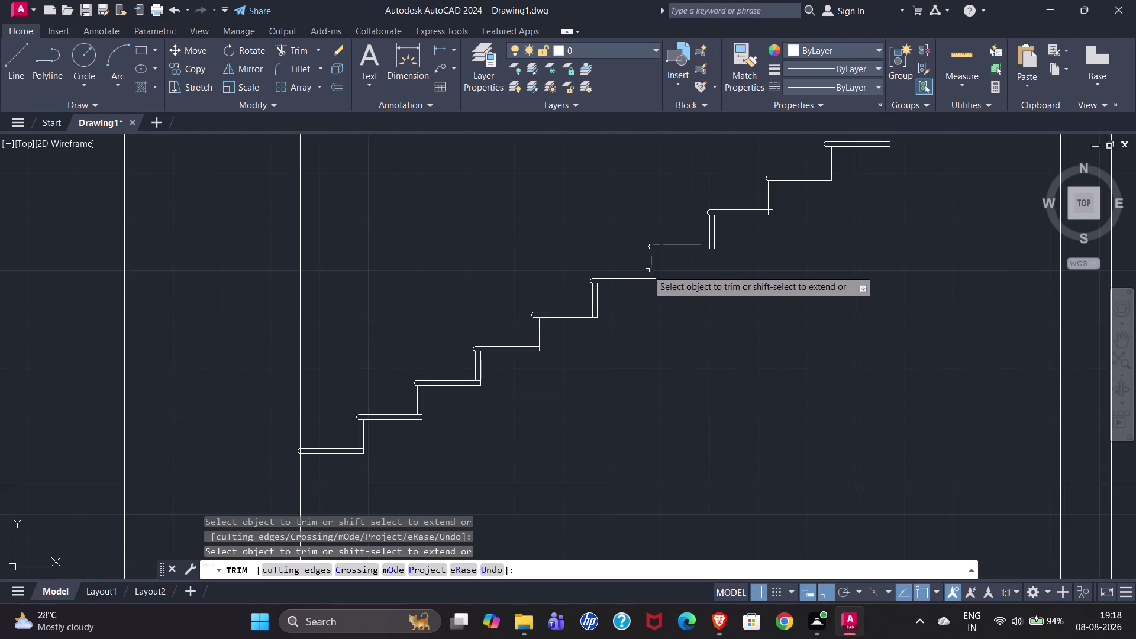
scroll(up, 3)
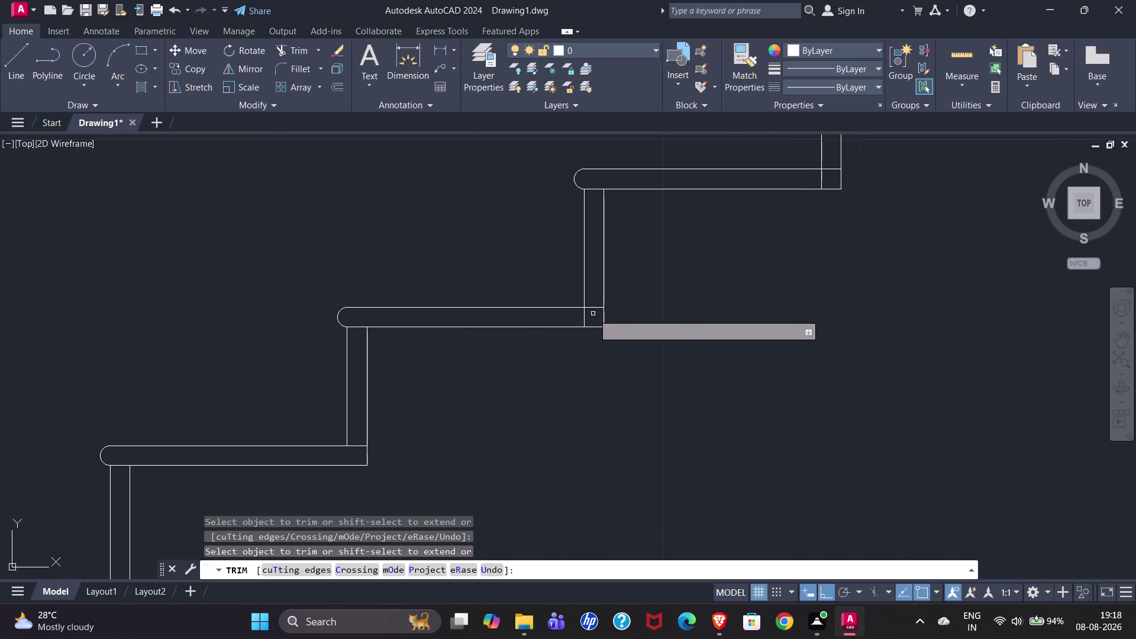
Trim the remaining overhangs at the step corners and upper landing edge.
click(583, 318)
click(822, 182)
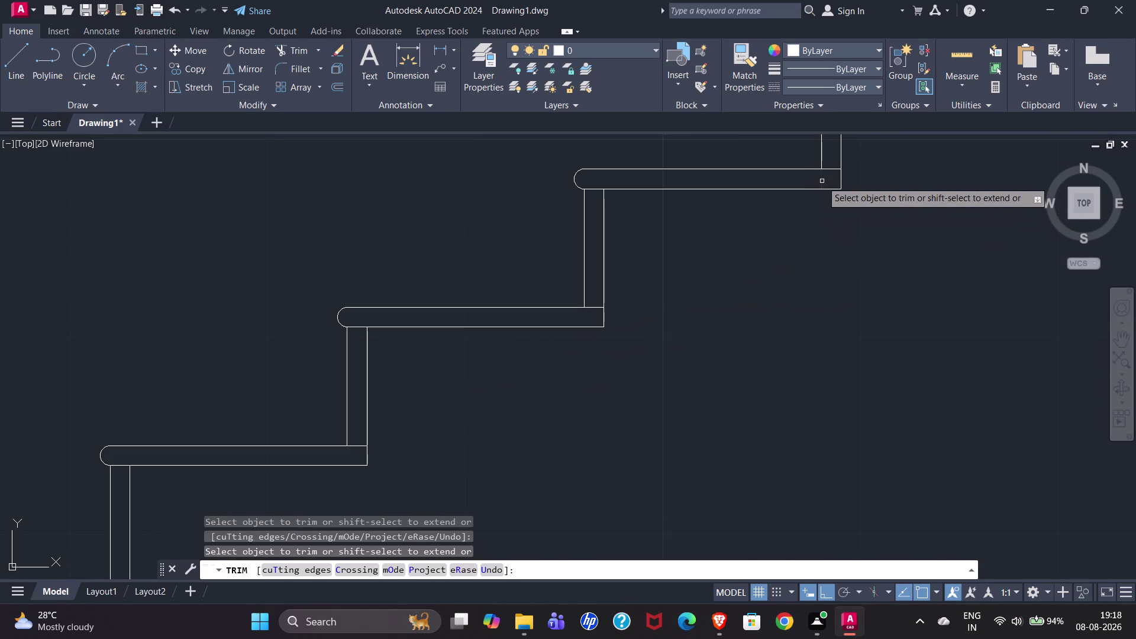
scroll(down, 3)
scroll(up, 3)
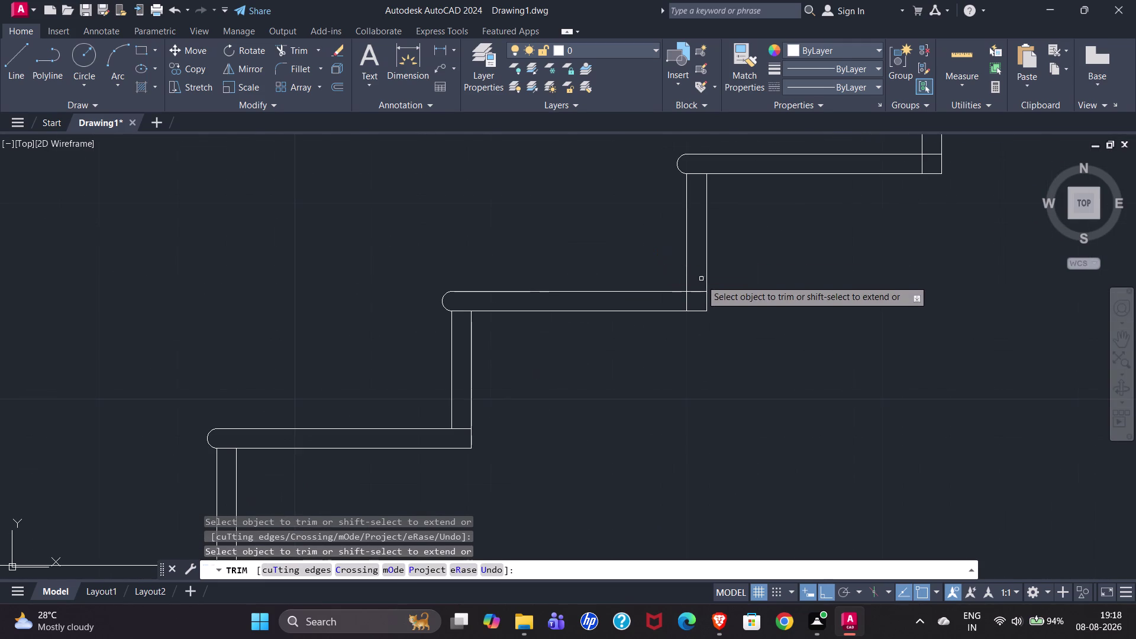
click(684, 304)
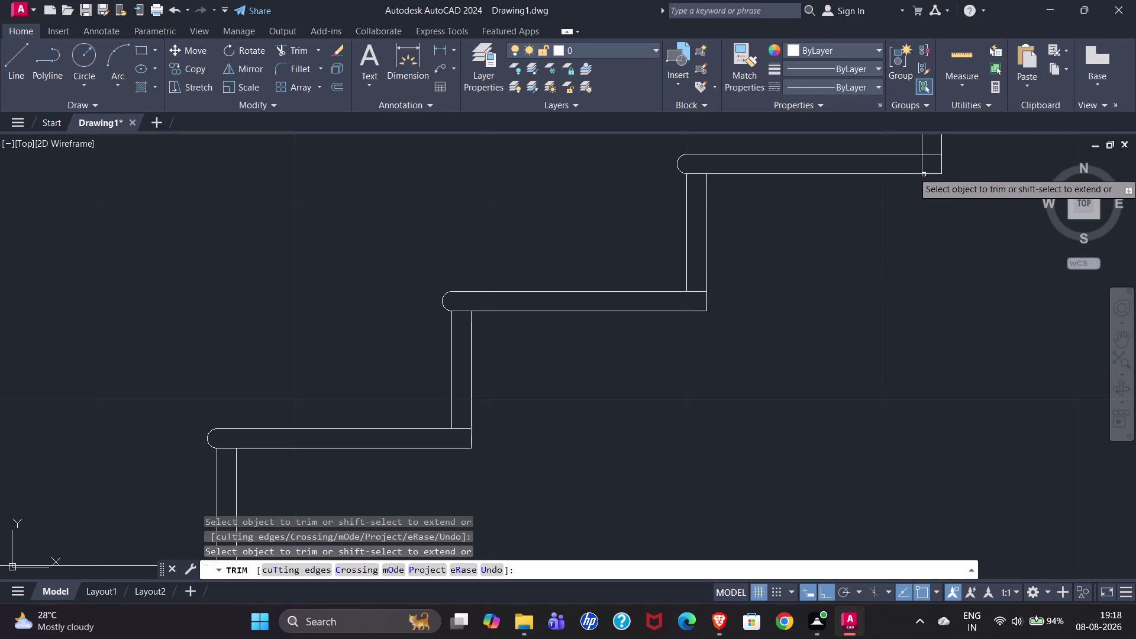
click(922, 167)
scroll(down, 3)
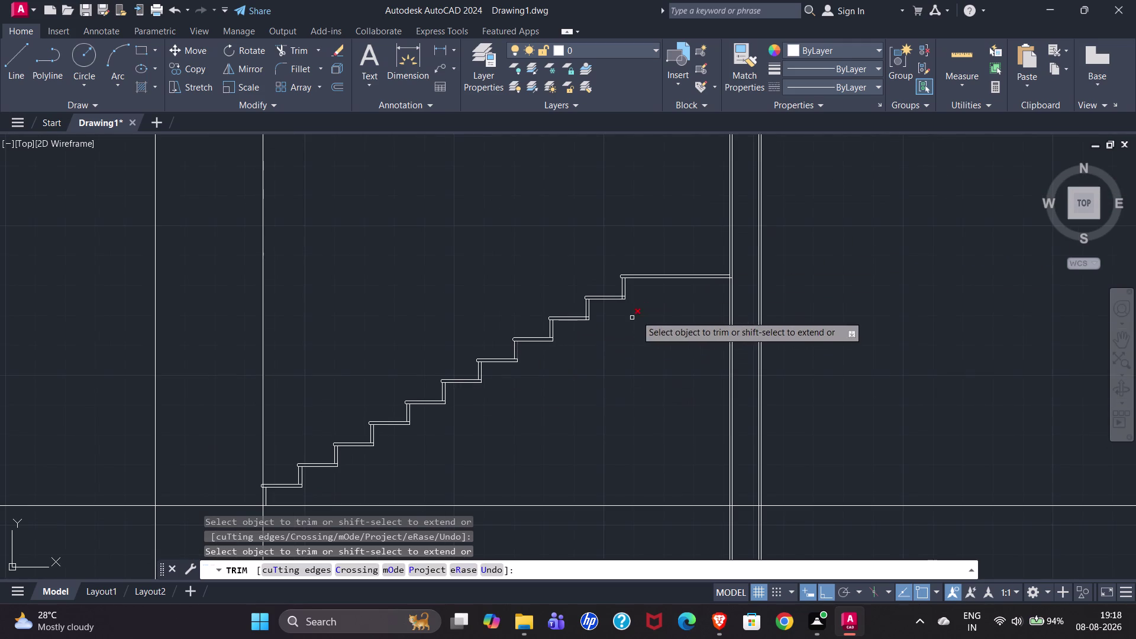
scroll(up, 3)
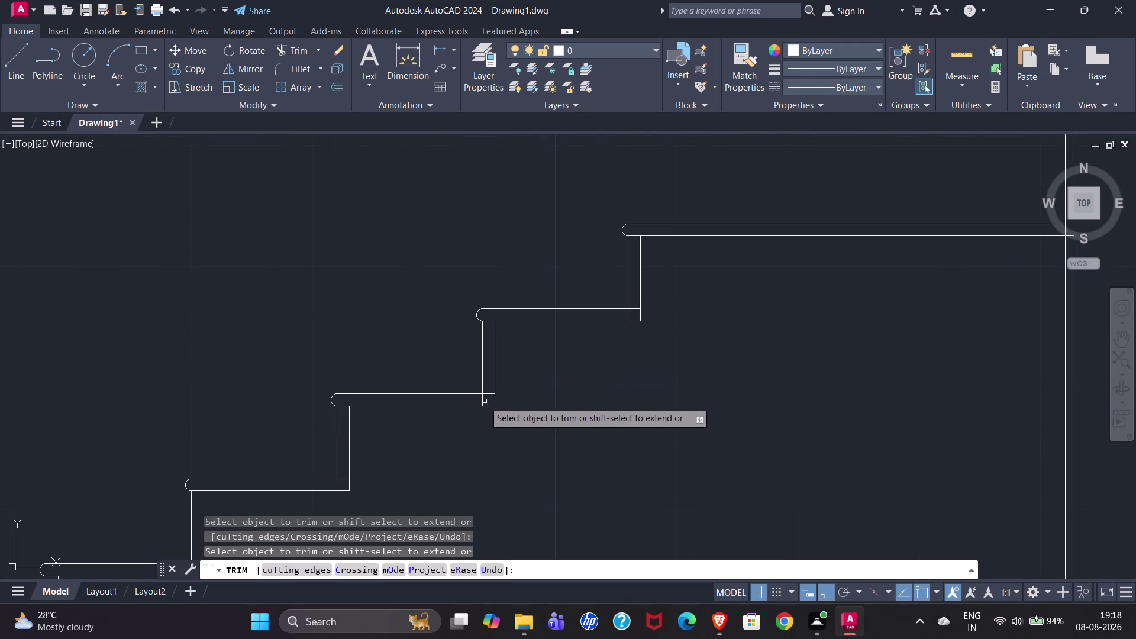
click(479, 403)
click(482, 400)
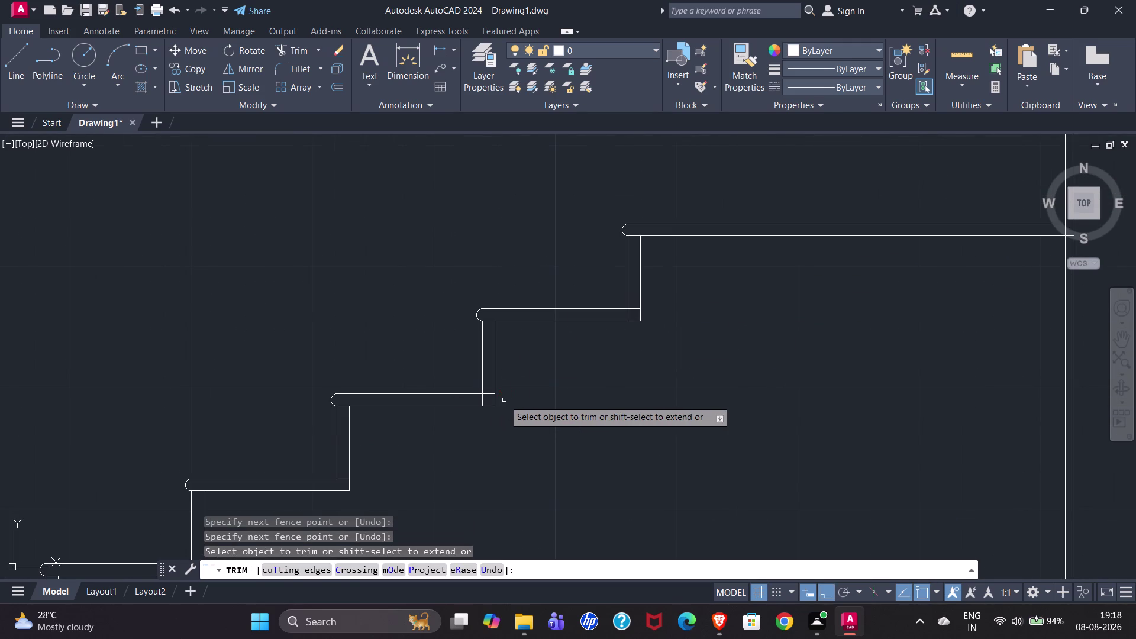
click(484, 401)
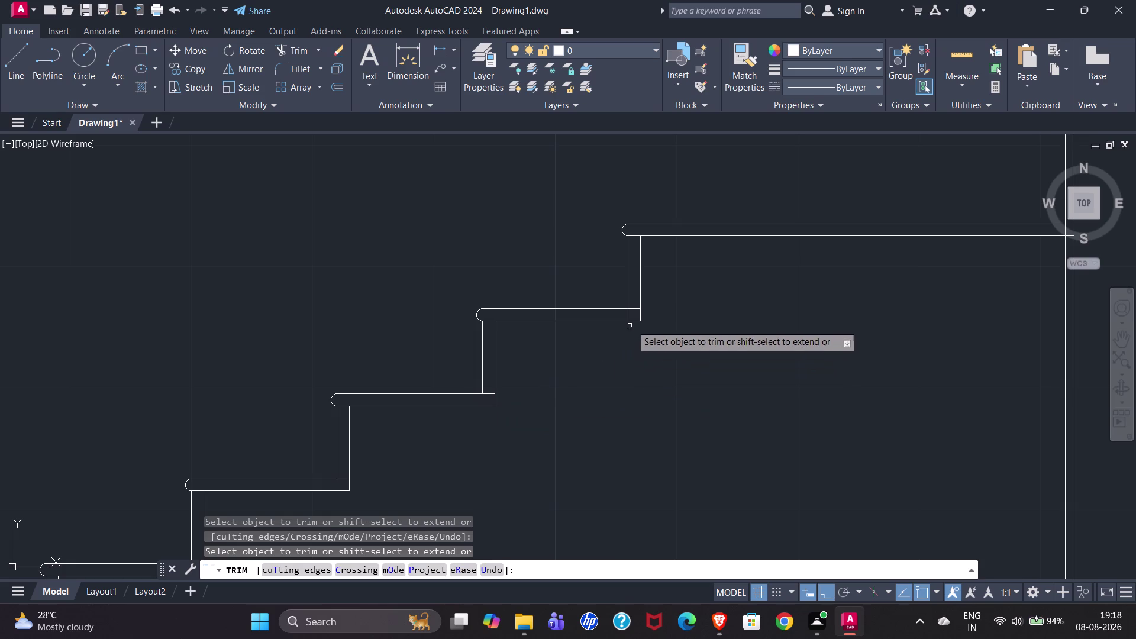
click(629, 318)
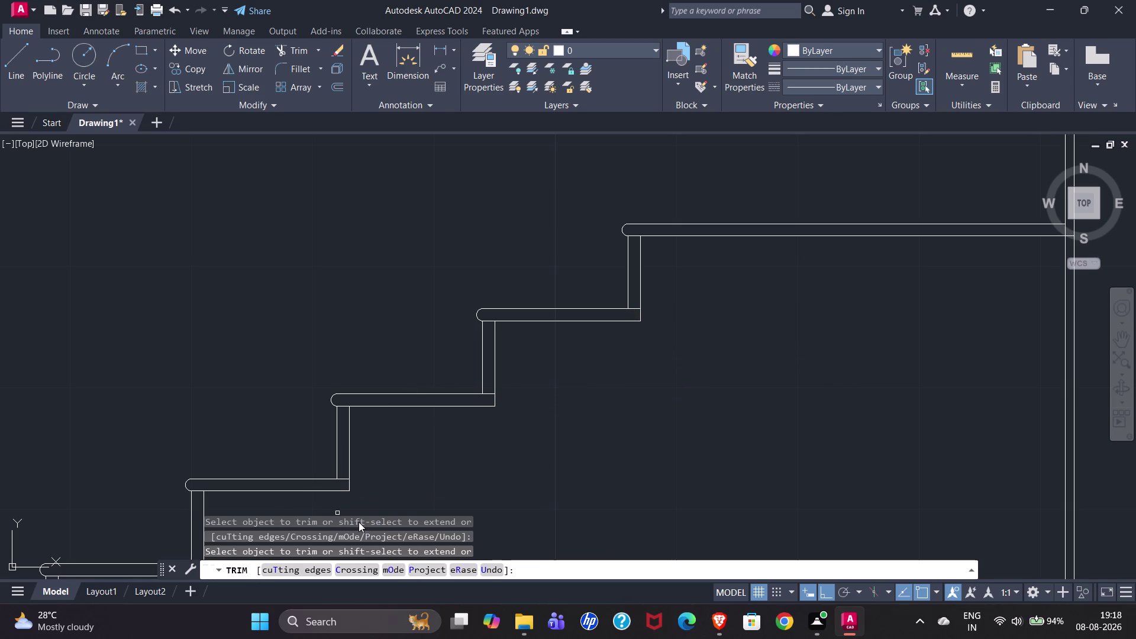
scroll(down, 3)
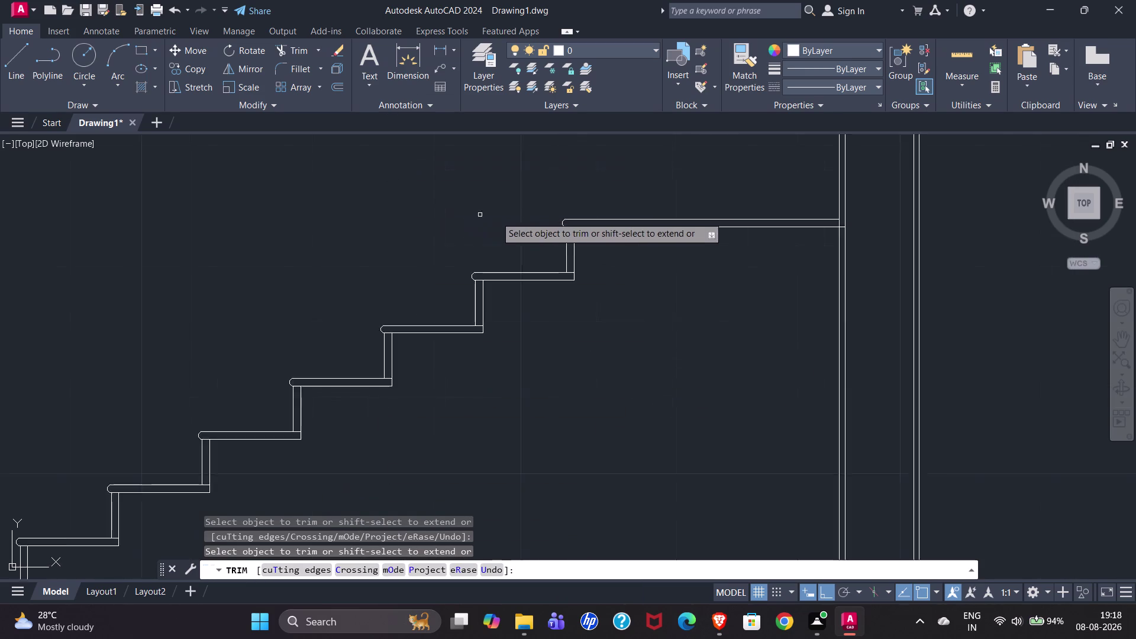
scroll(down, 3)
scroll(down, 3)
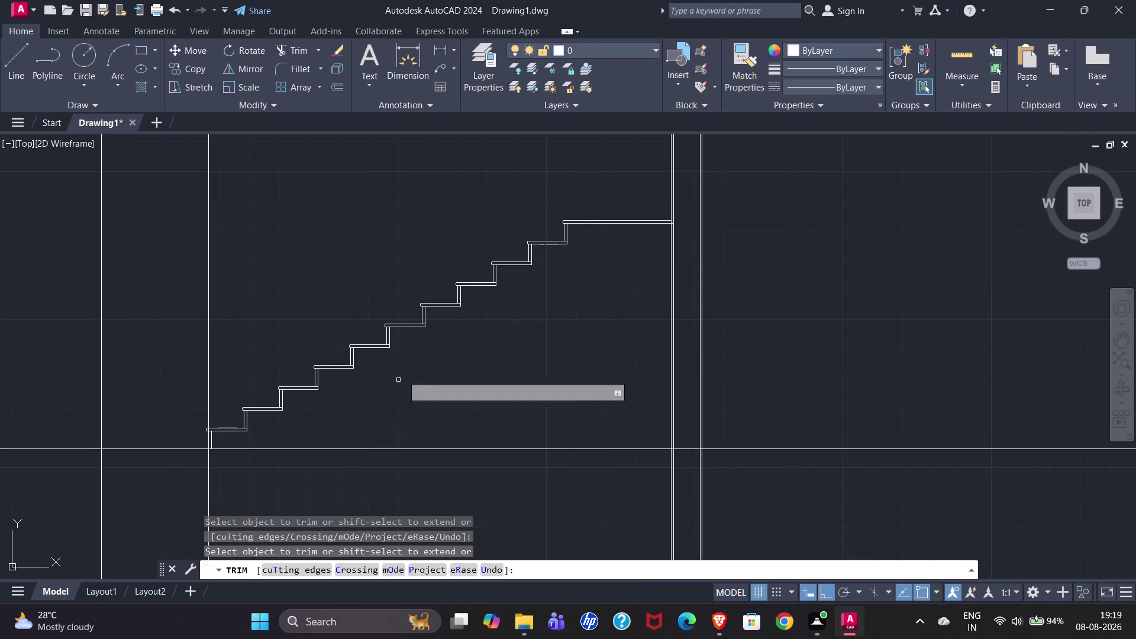
key(Escape)
Draw a sloping line from the bottom tread corner to the top tread corner, then select it.
click(8, 62)
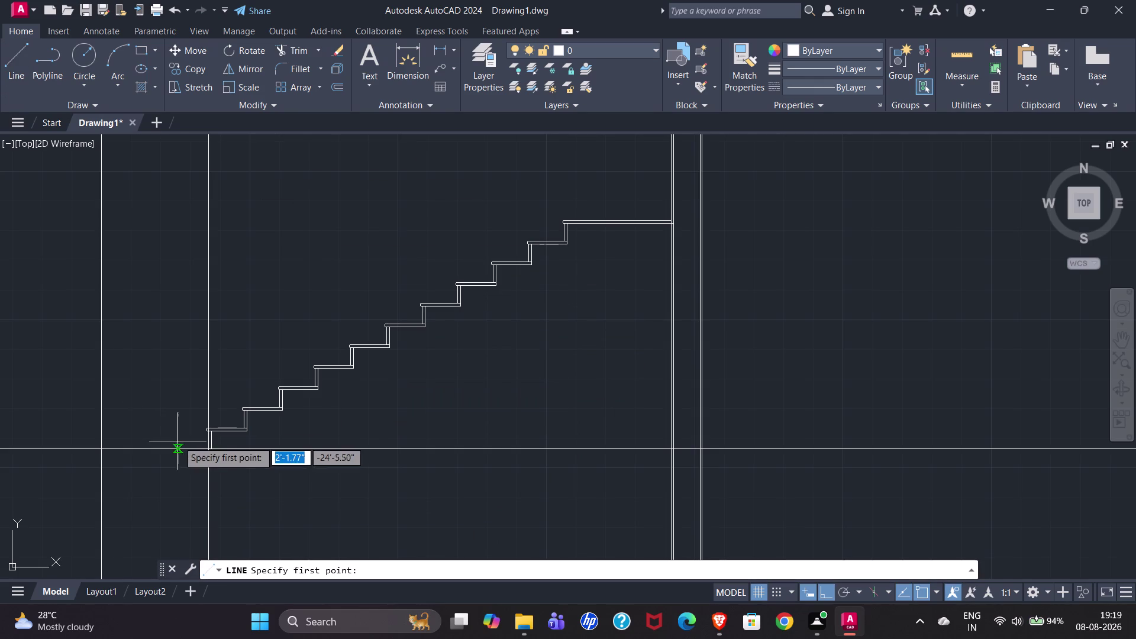
scroll(up, 3)
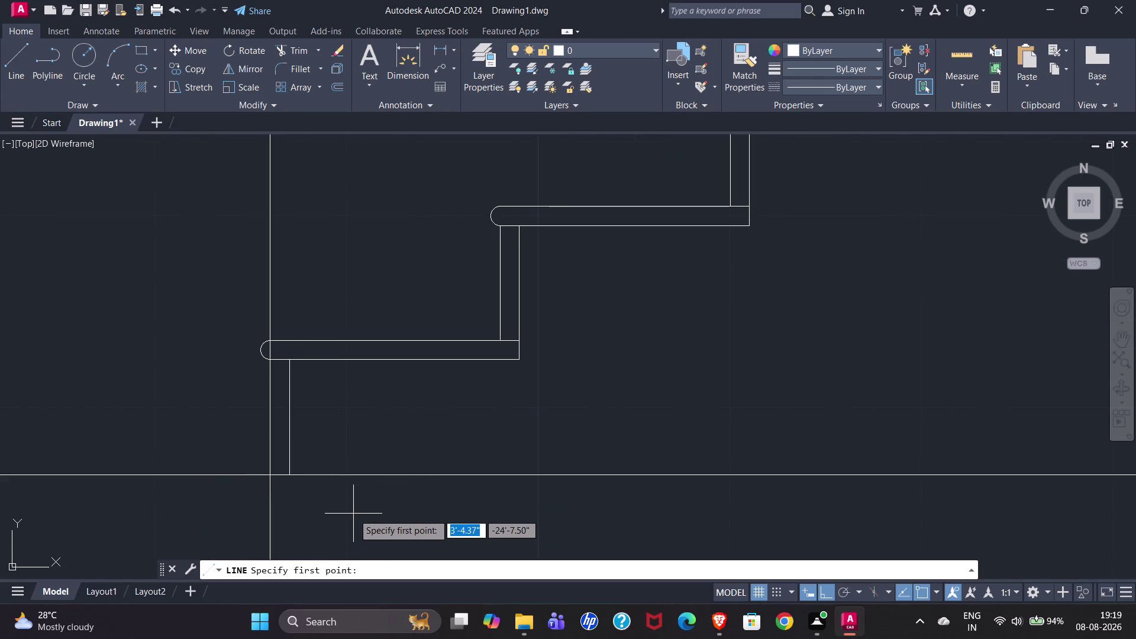
click(517, 360)
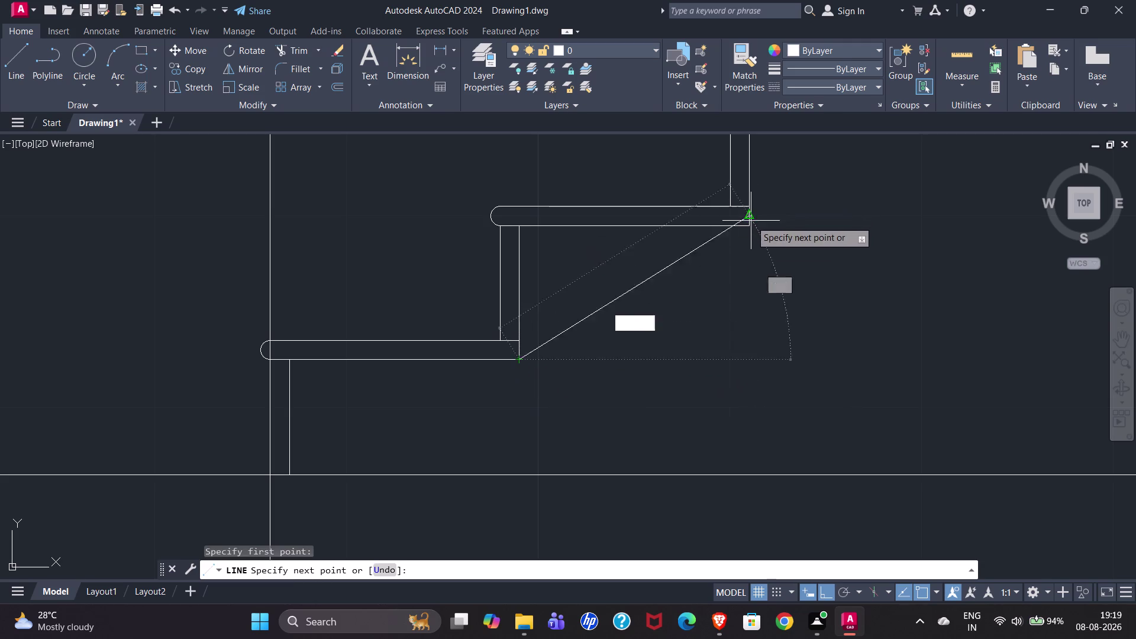
click(829, 591)
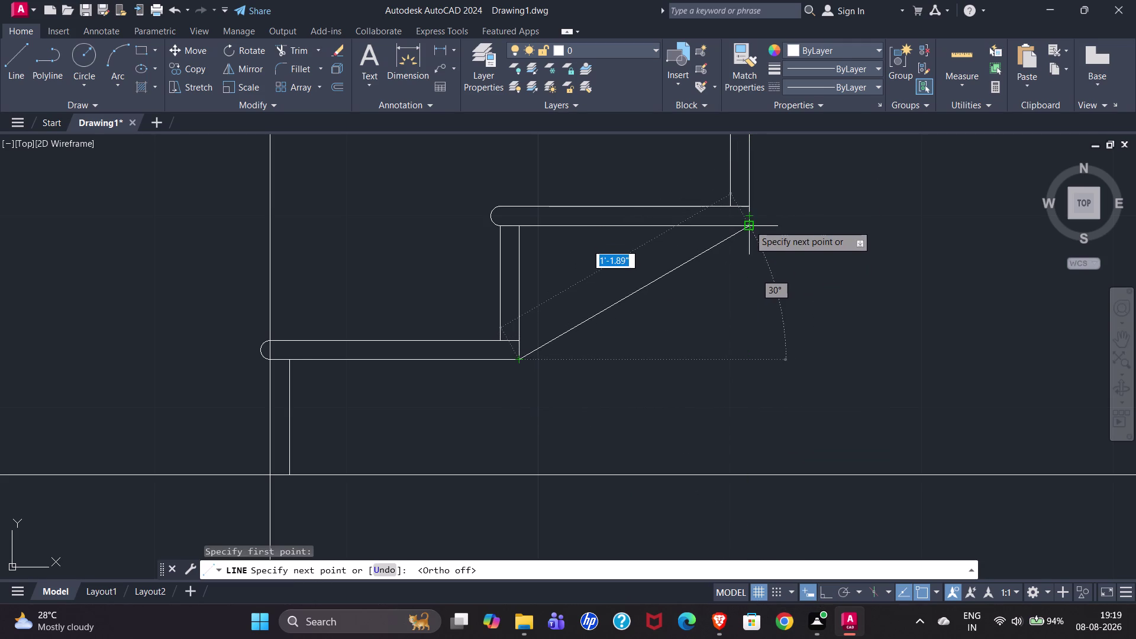
scroll(down, 3)
scroll(down, 3)
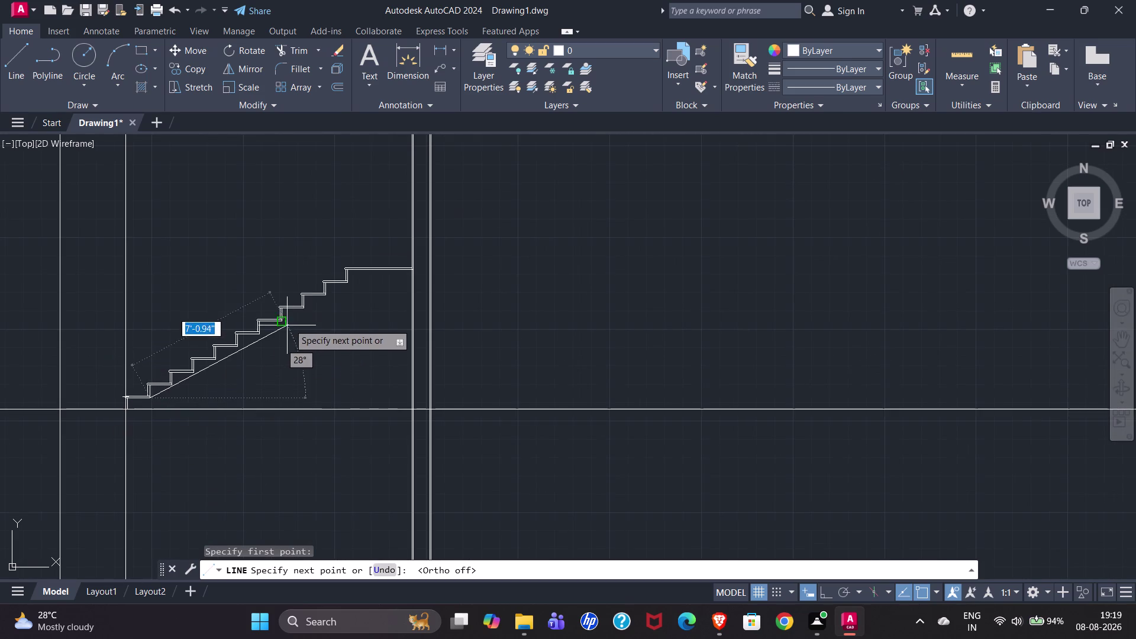
scroll(up, 3)
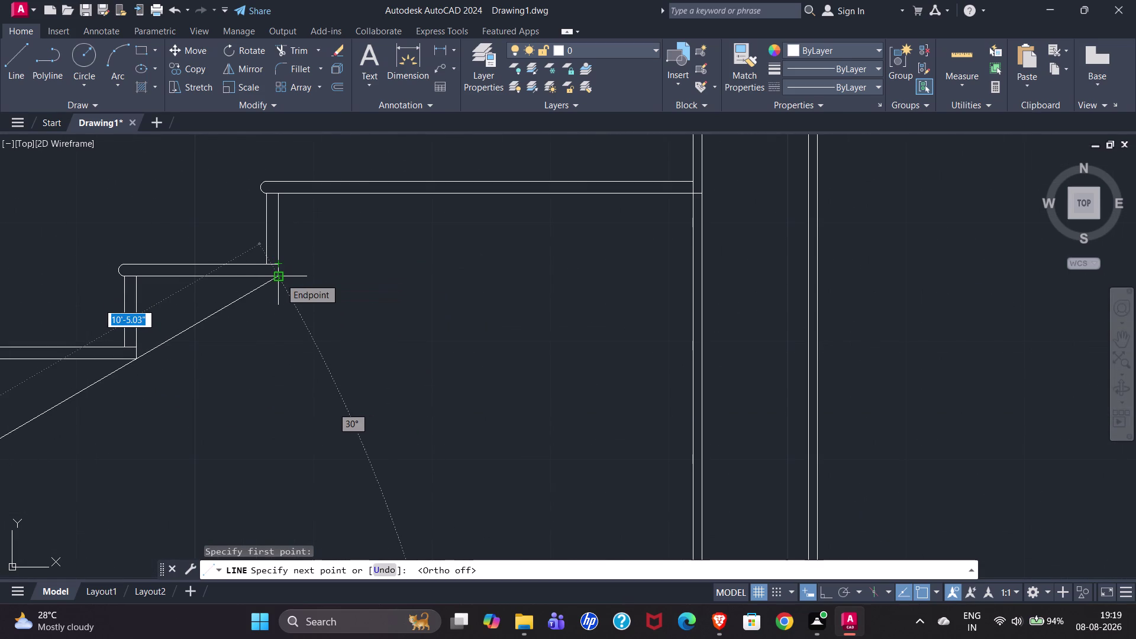
click(281, 278)
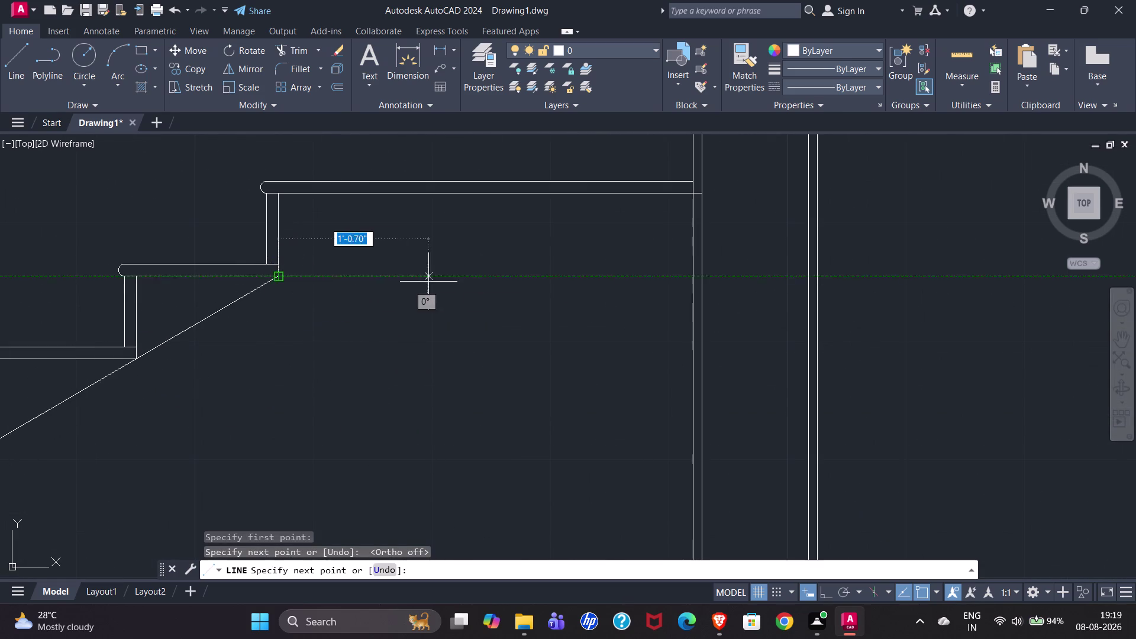
key(Escape)
scroll(down, 3)
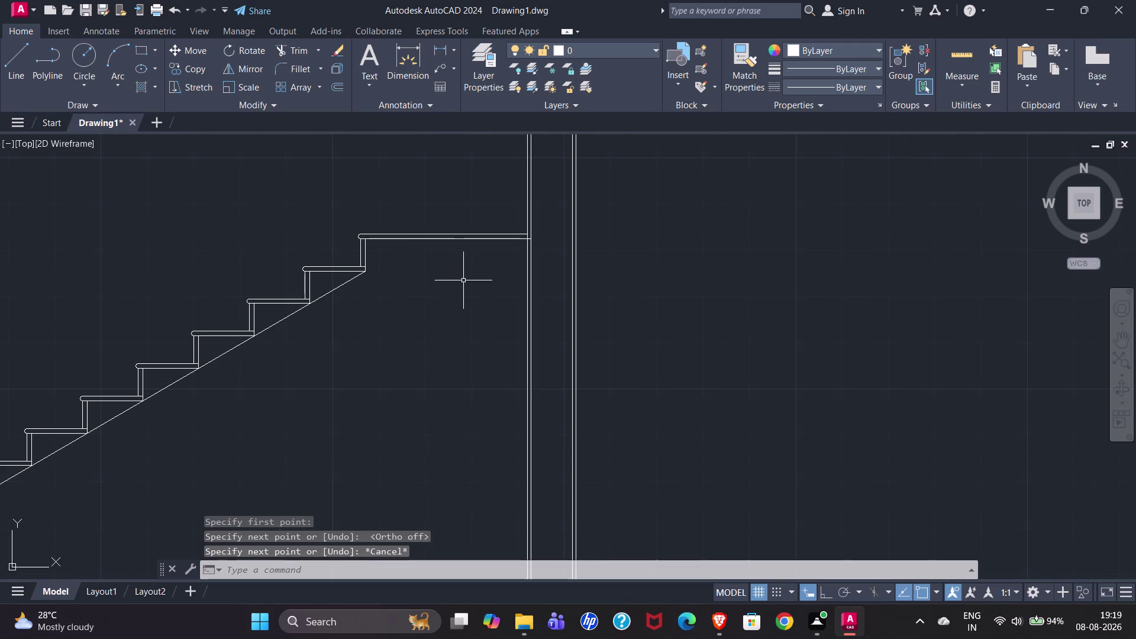
scroll(down, 3)
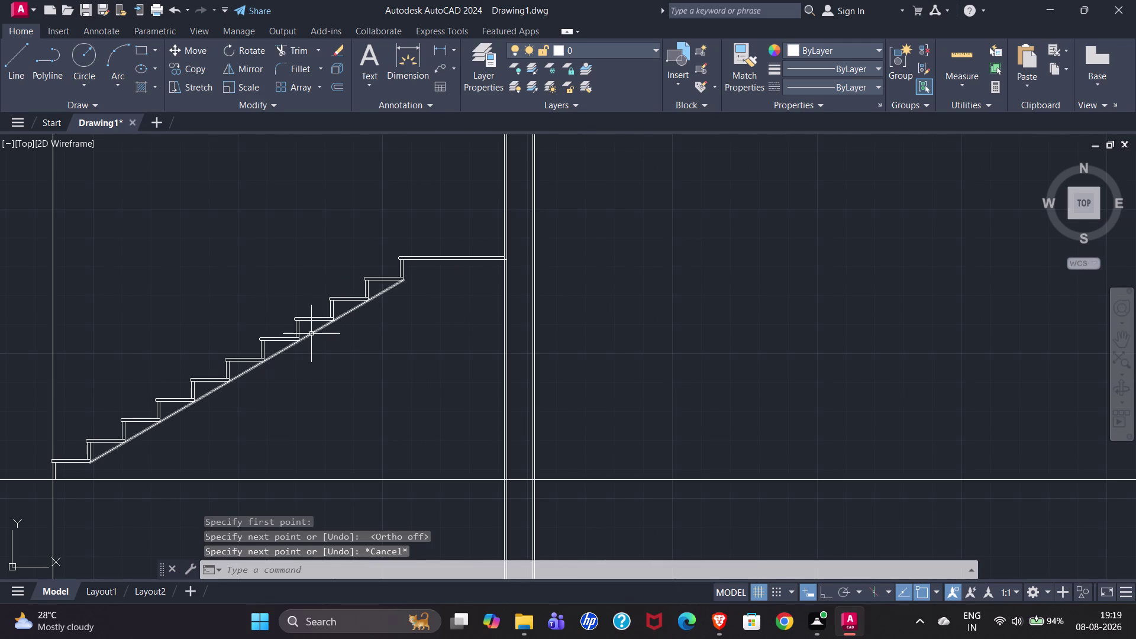
click(311, 334)
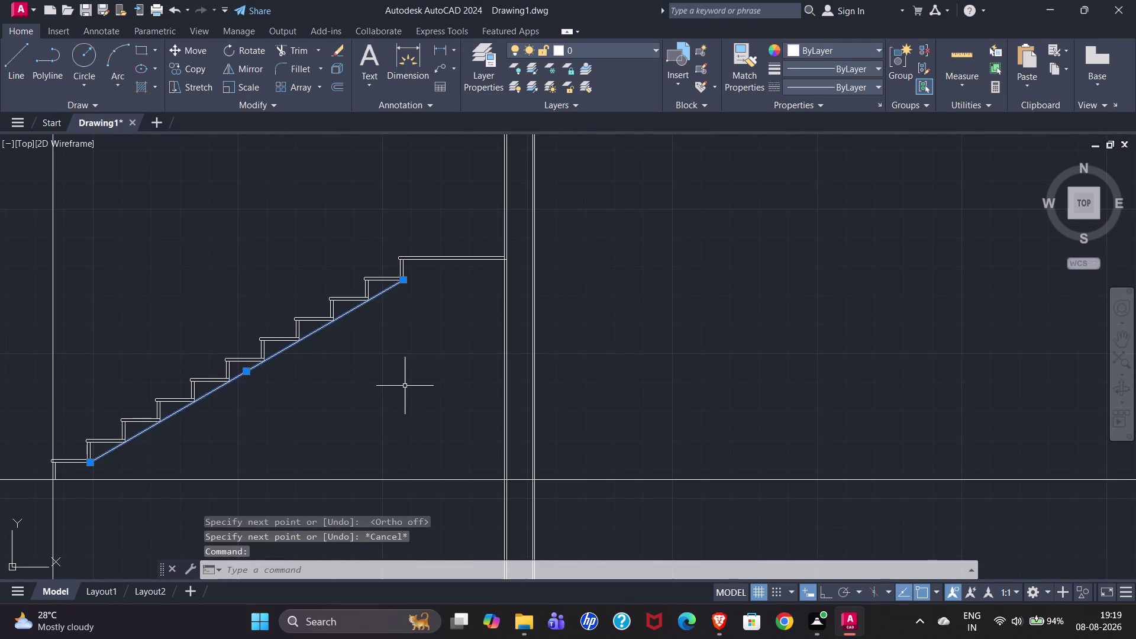
Offset the selected sloping line by 6" to the underside of the flight.
key(o)
key(Return)
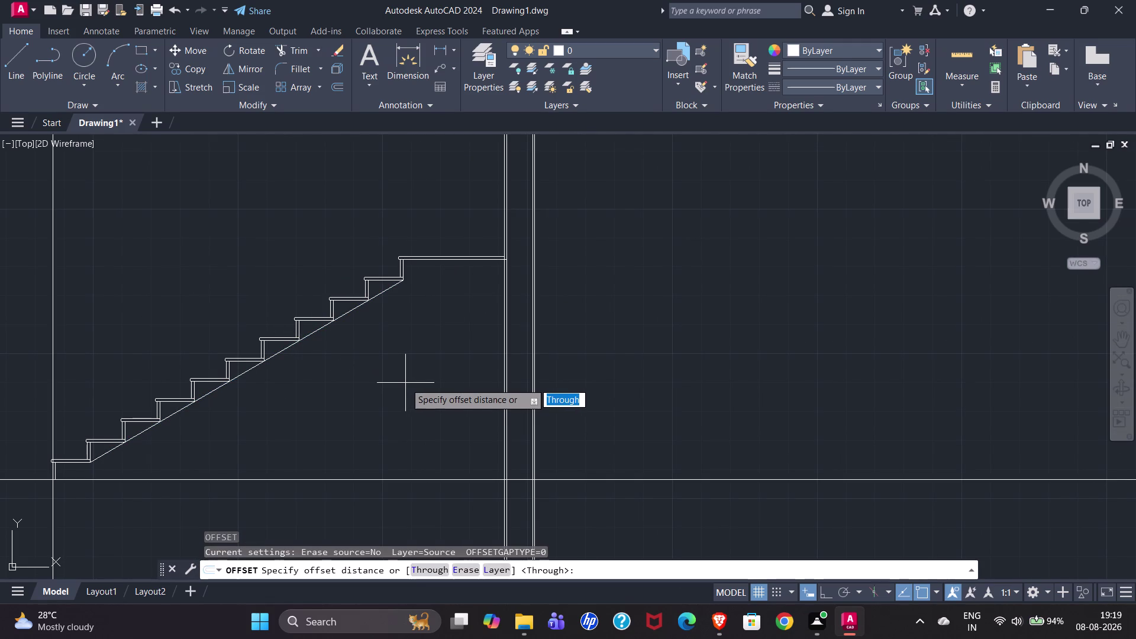
key(Return)
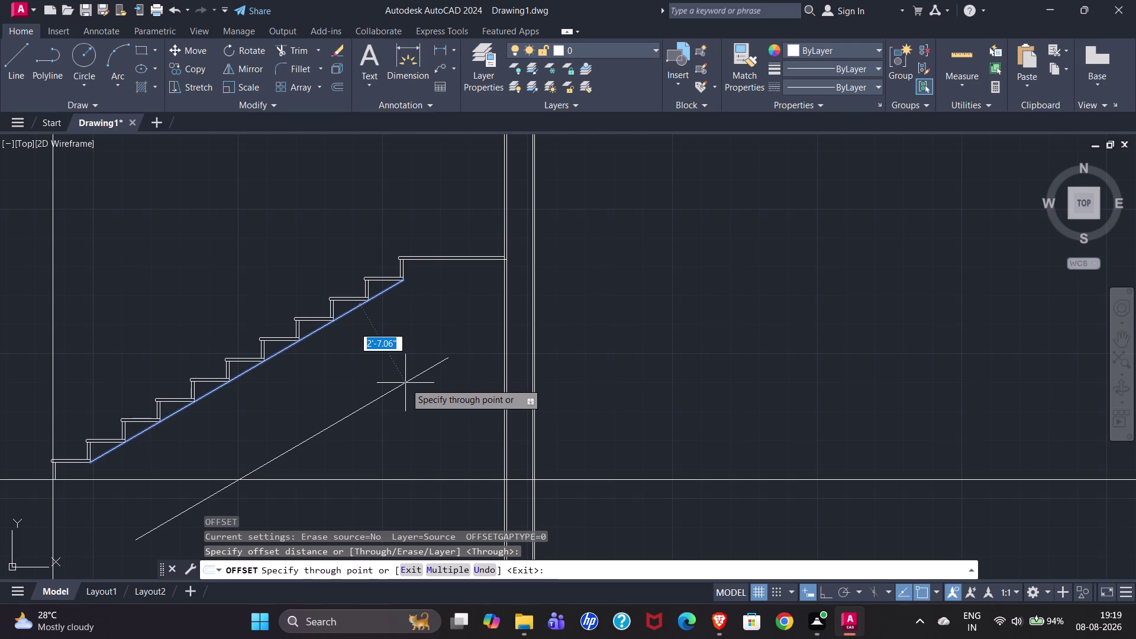
key(6)
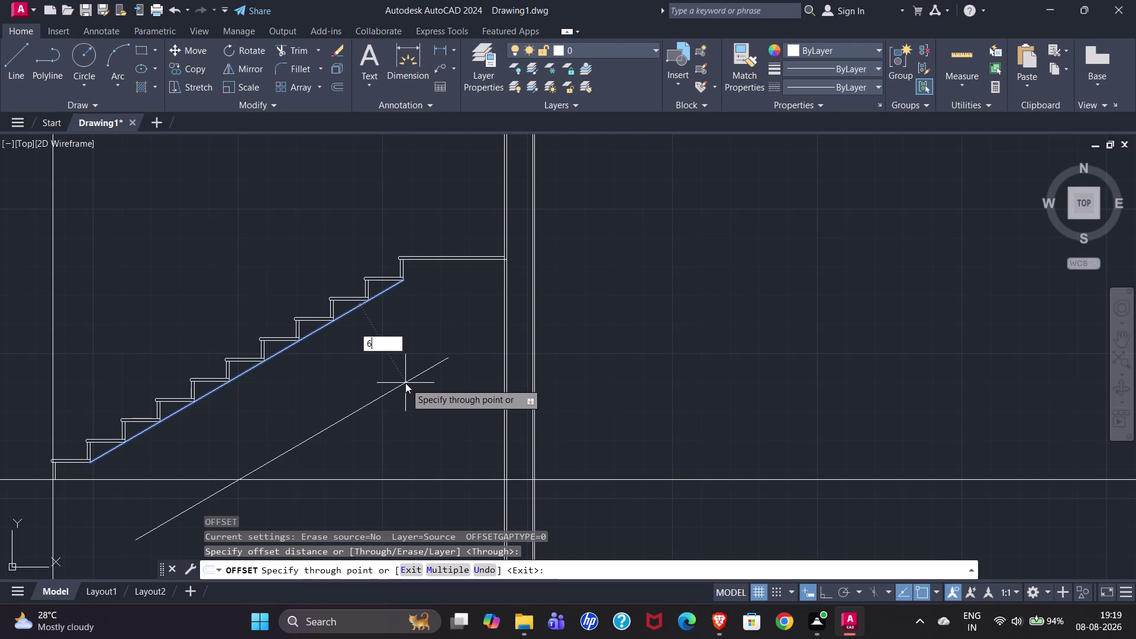
key(shift+quotedbl)
key(Return)
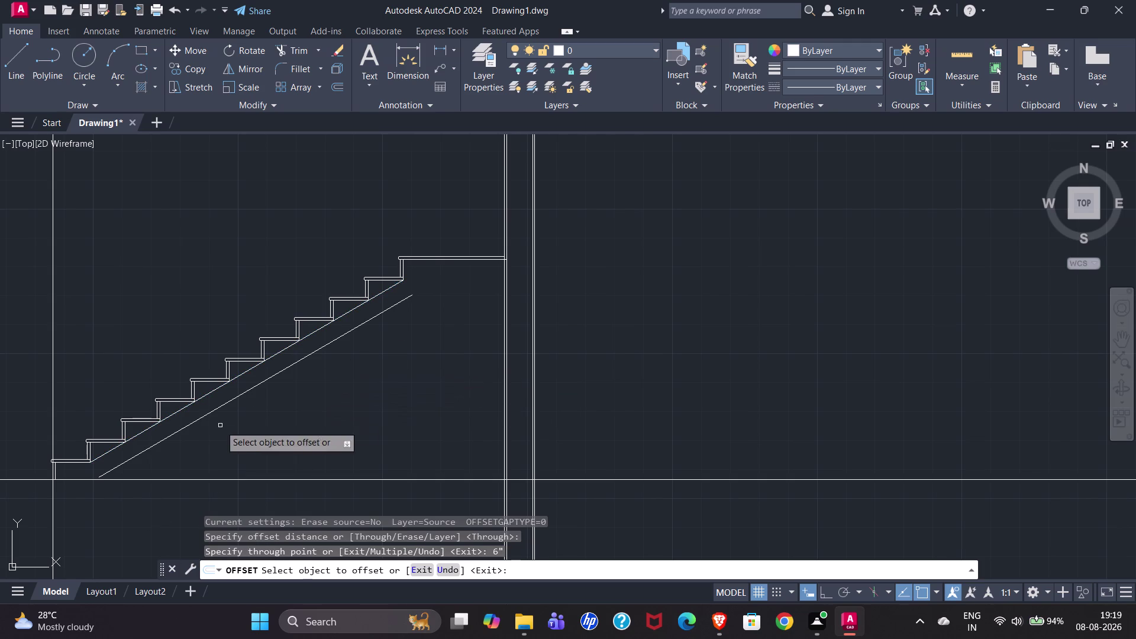
key(Escape)
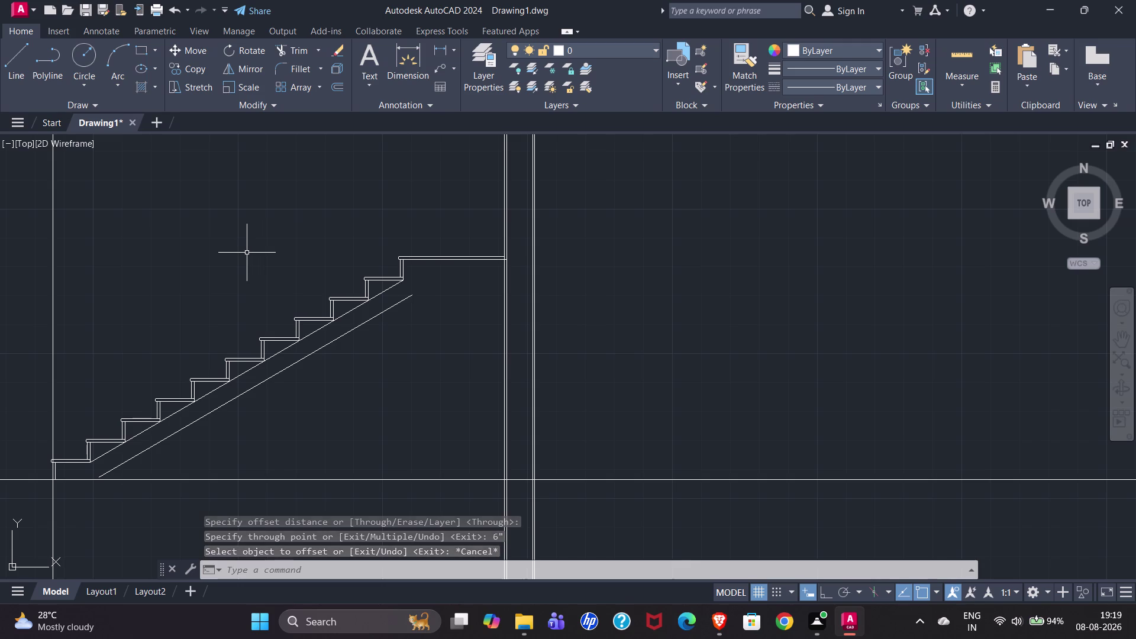
Extend the 6-inch sloping line down to the floor line and up to the top landing.
text(E)
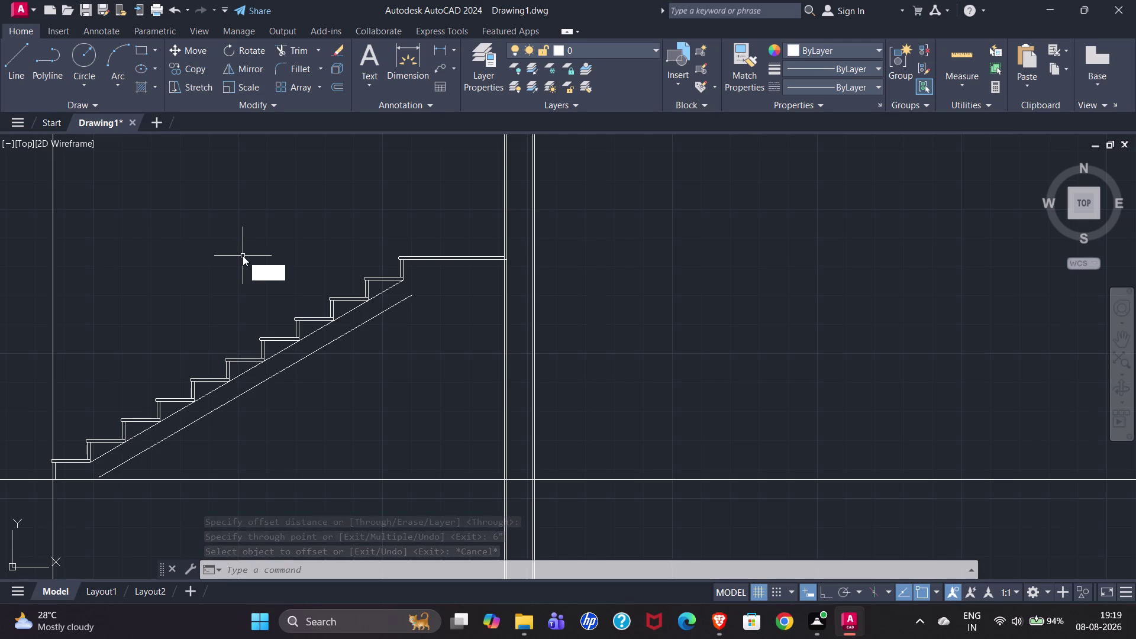
text(X)
key(Return)
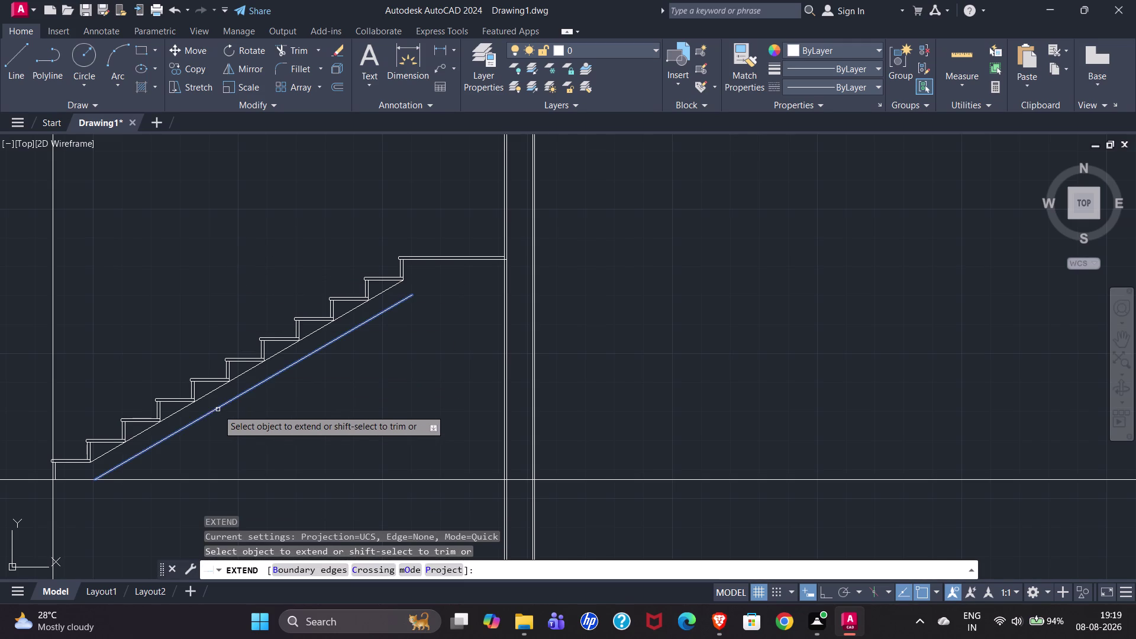
click(195, 420)
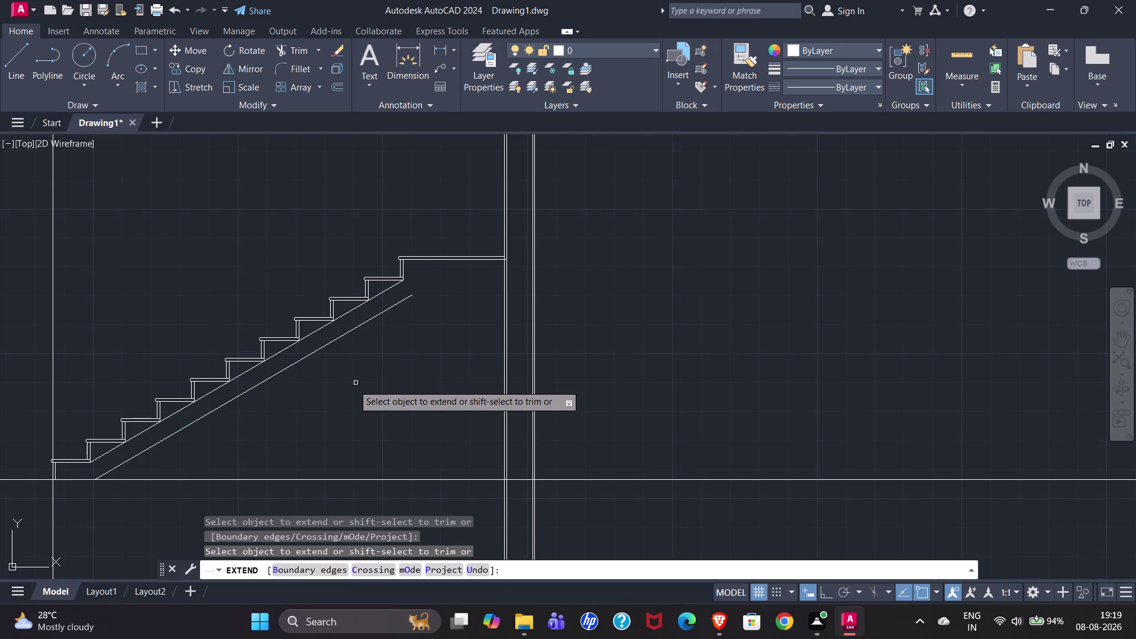
click(406, 299)
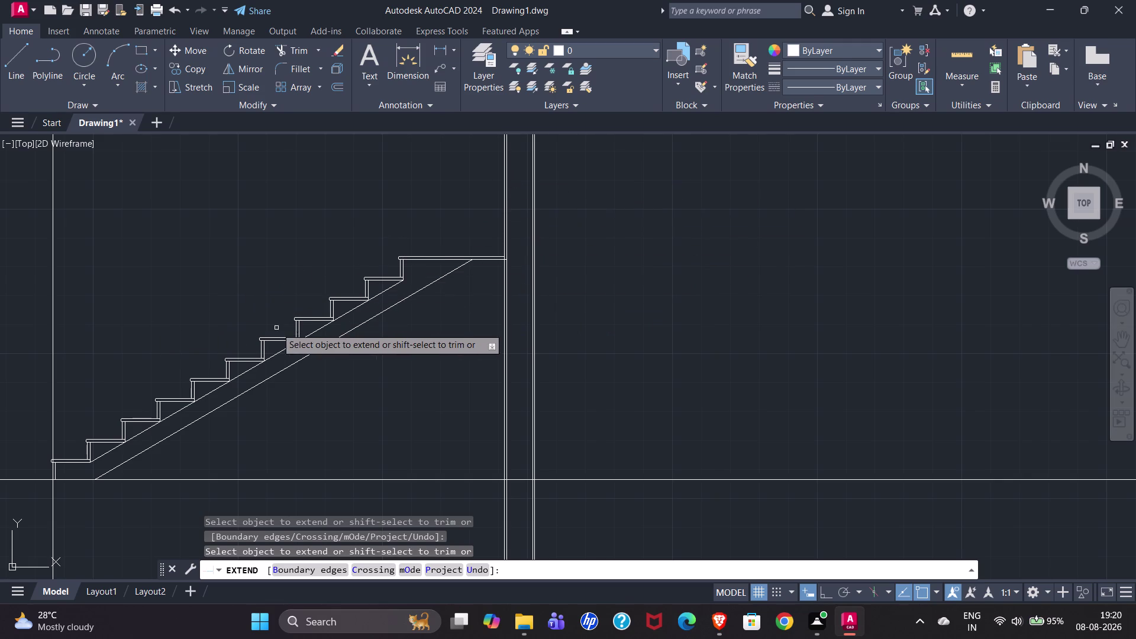
key(Escape)
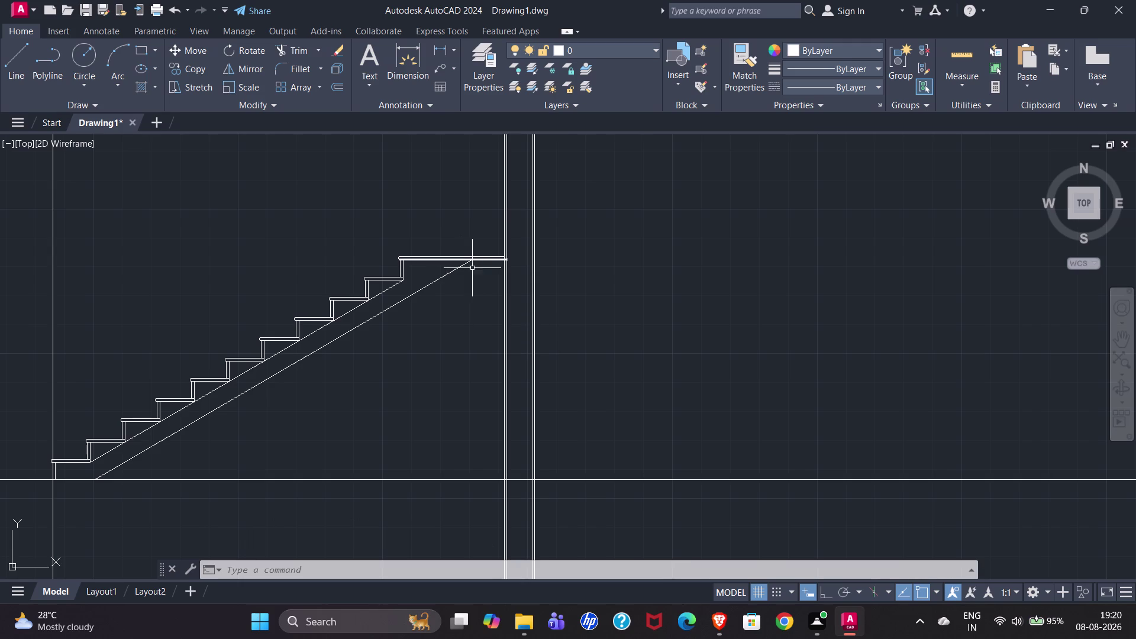
scroll(up, 3)
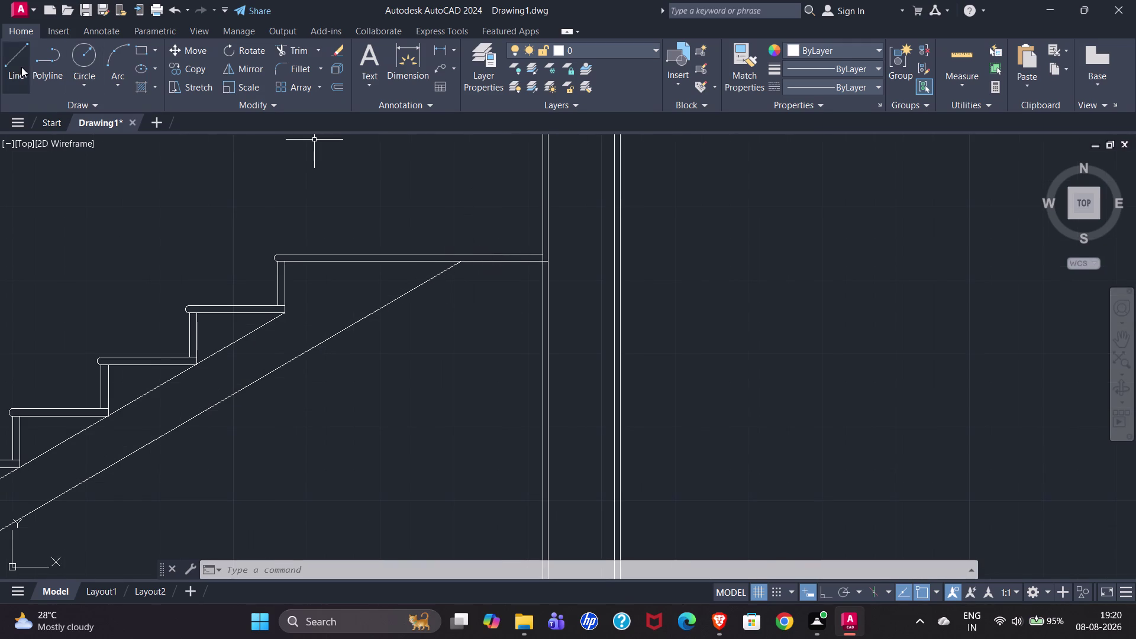
click(362, 262)
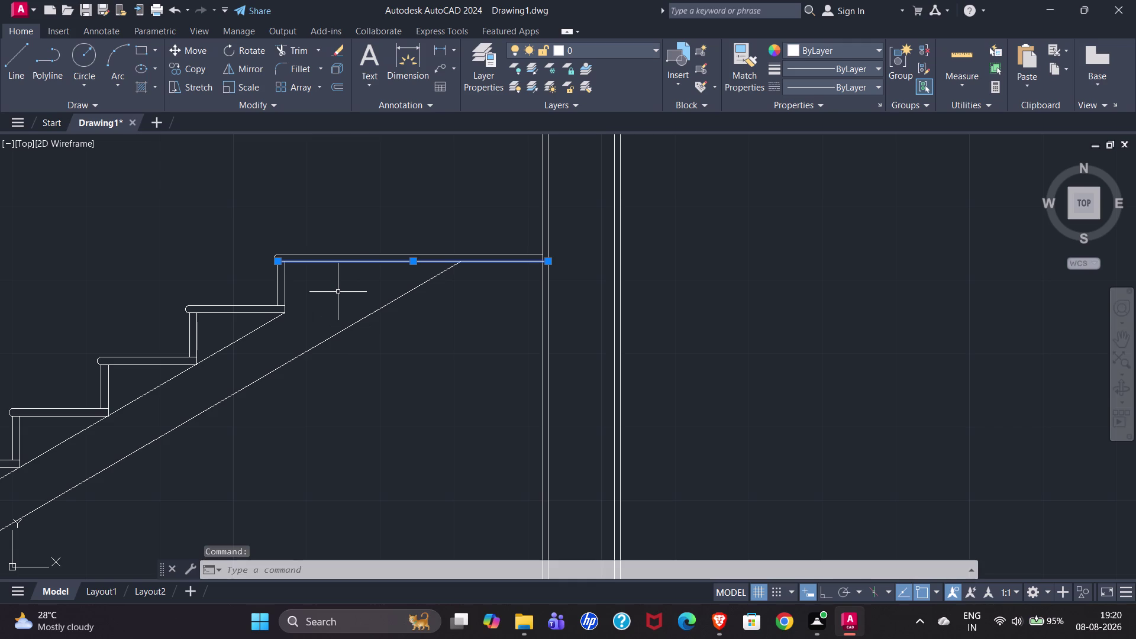
Offset the landing's top line 6 inches downward to form the landing underside.
key(o)
key(Return)
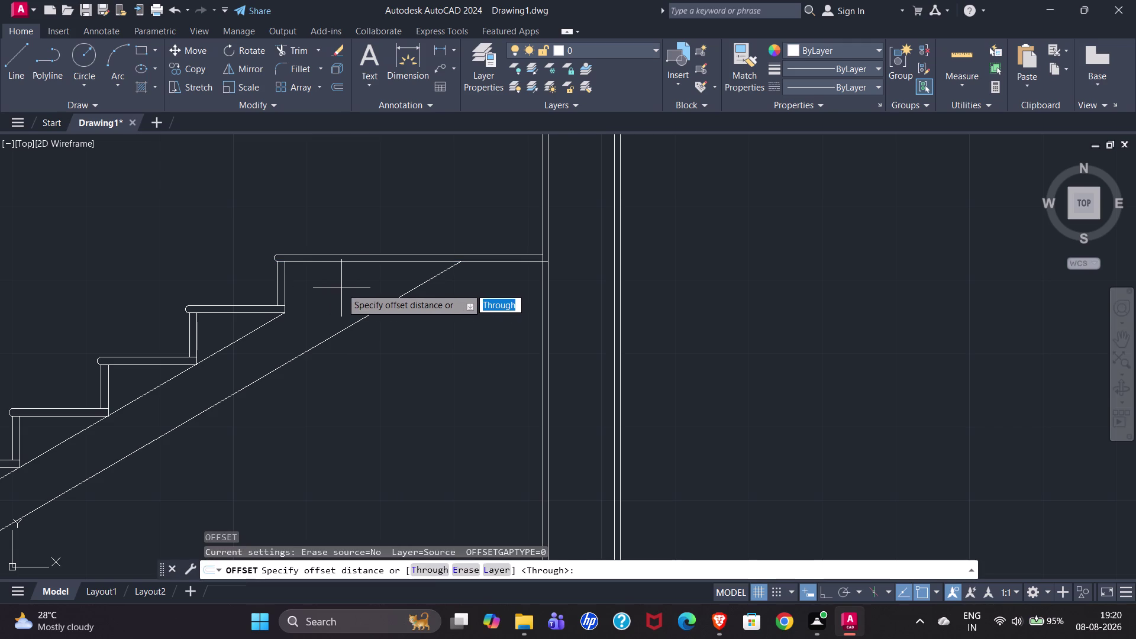
key(Return)
key(6)
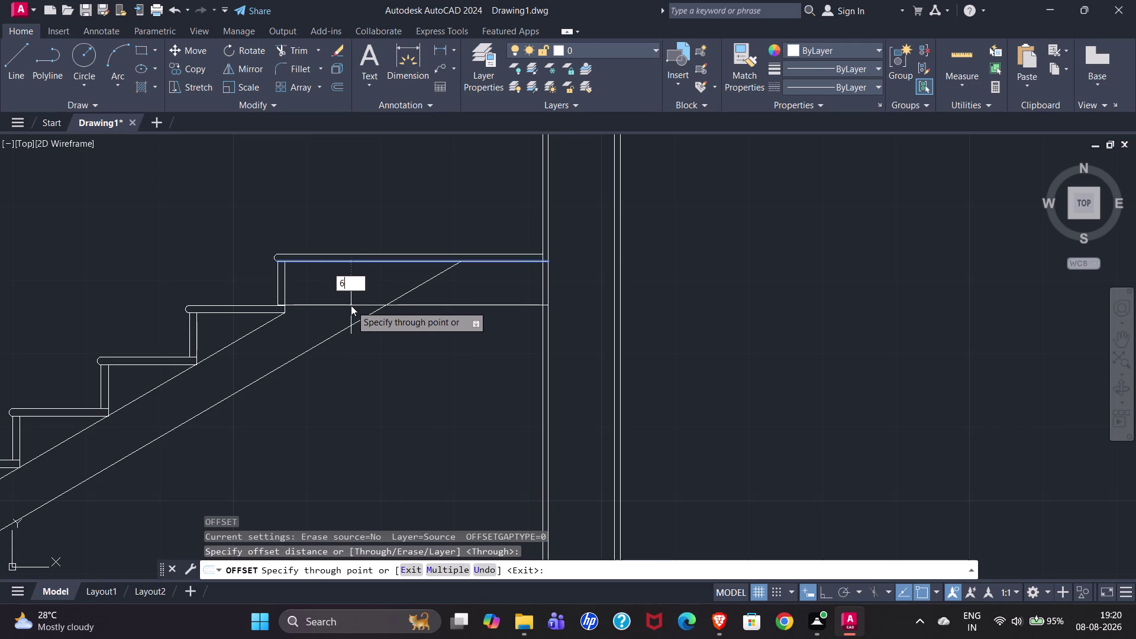
key(shift+quotedbl)
key(Return)
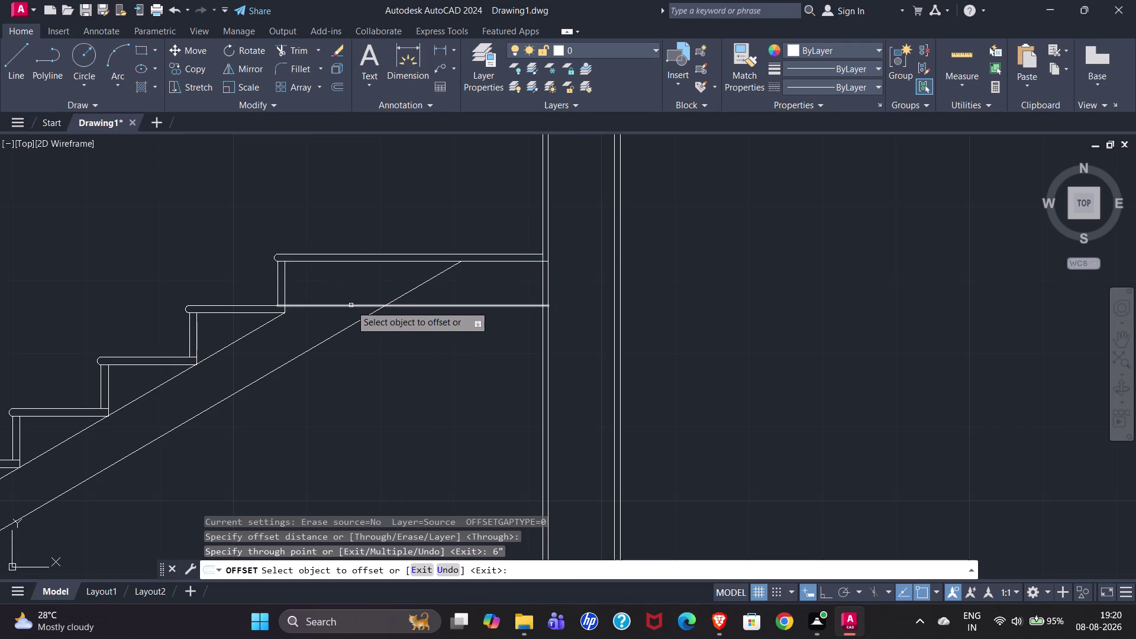
key(Escape)
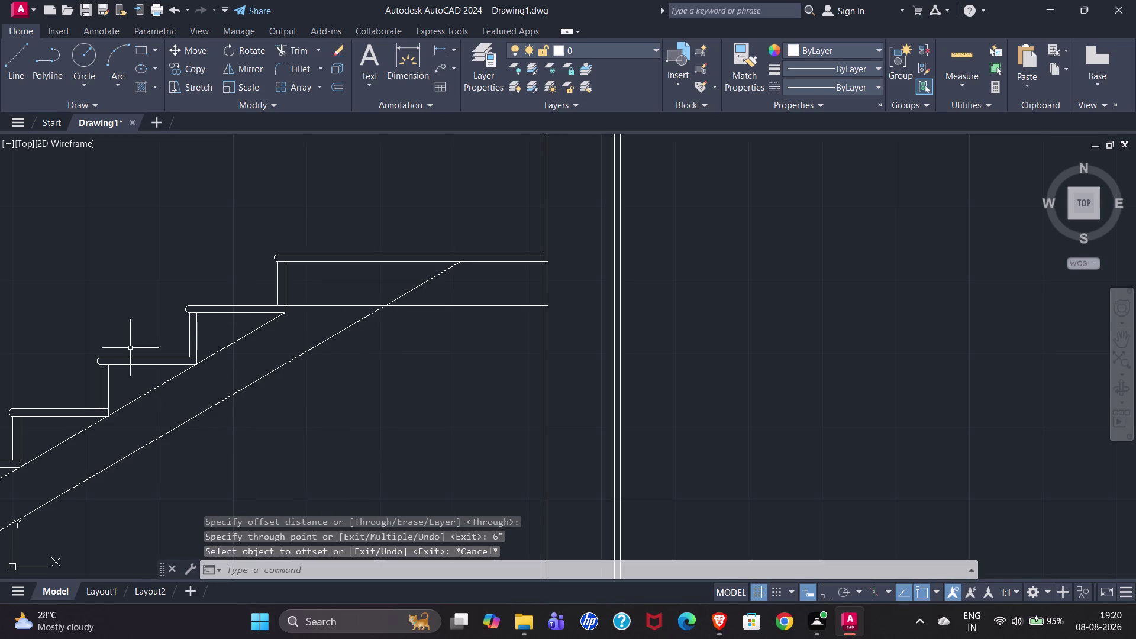
click(290, 46)
Trim away the excess landing underside and stray line pieces with fence drags.
drag(371, 279, 372, 280)
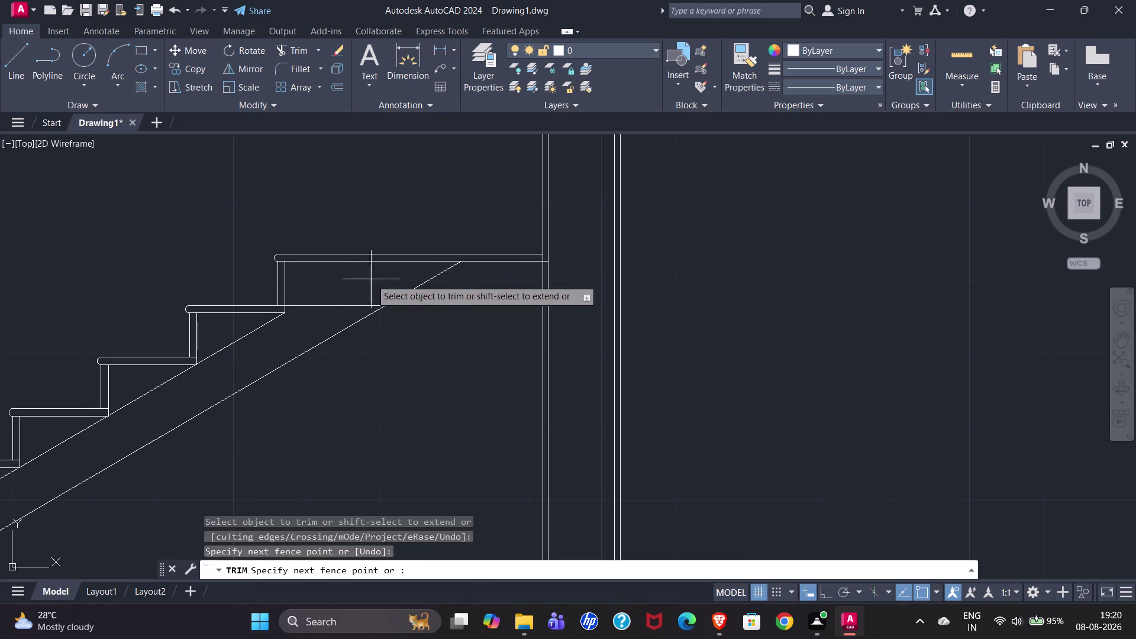
drag(371, 280, 422, 296)
drag(348, 280, 325, 324)
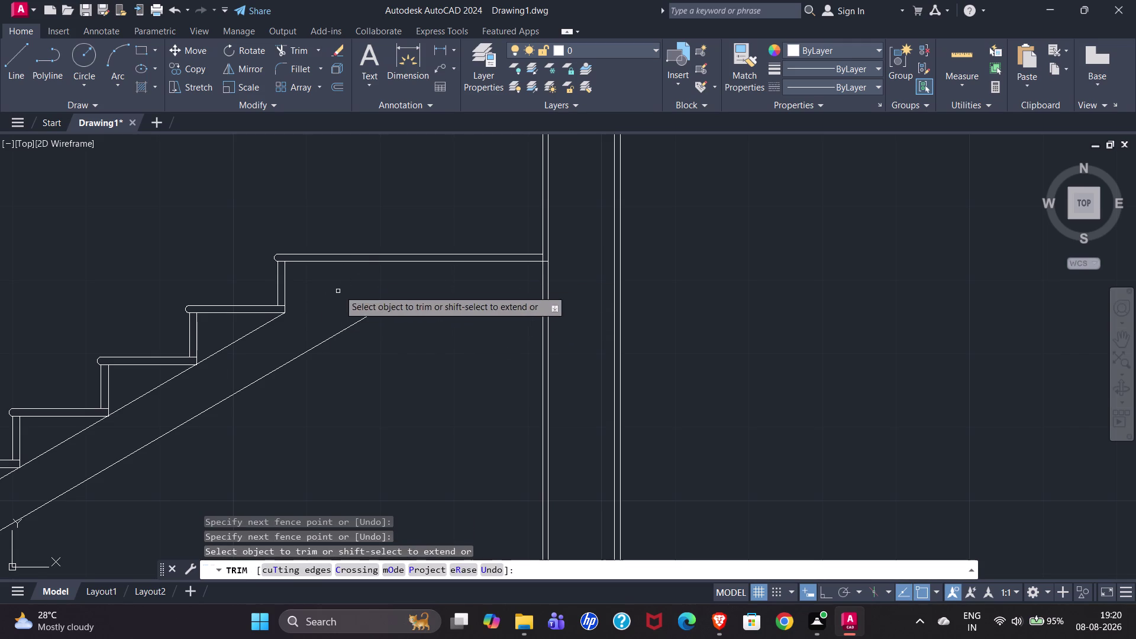
scroll(down, 3)
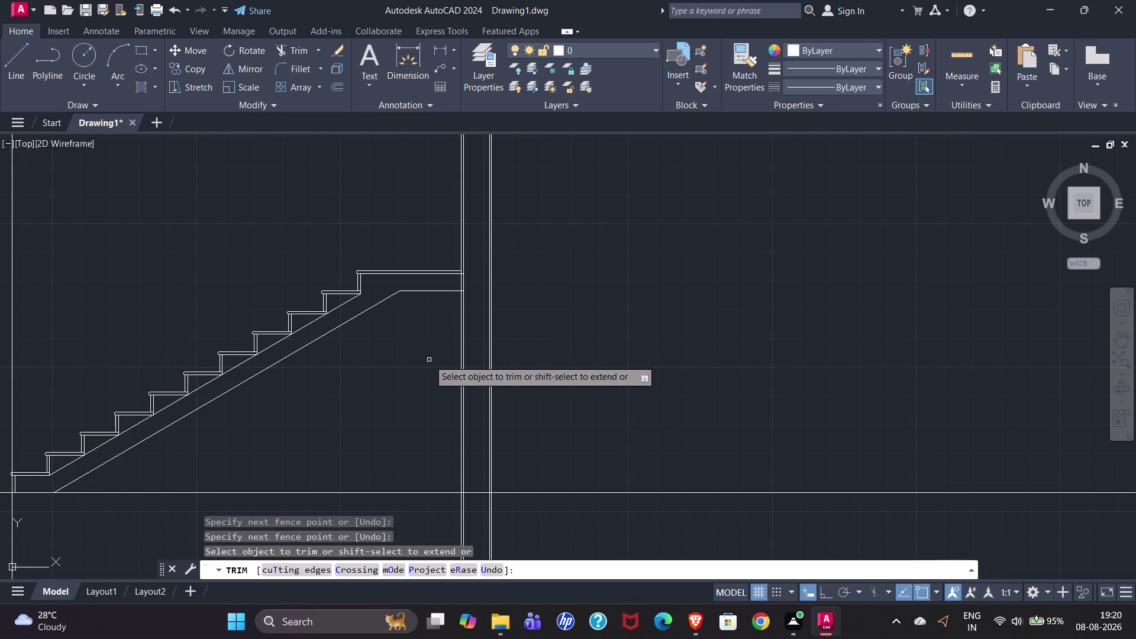
key(Escape)
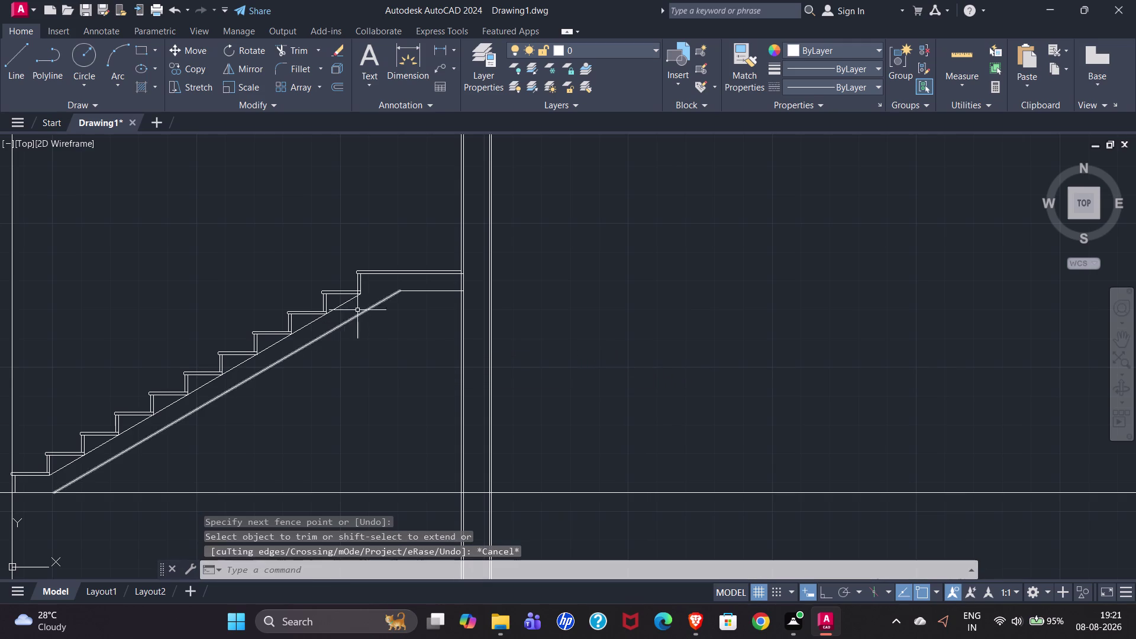
Delete the original sloping underside line.
click(344, 304)
key(Delete)
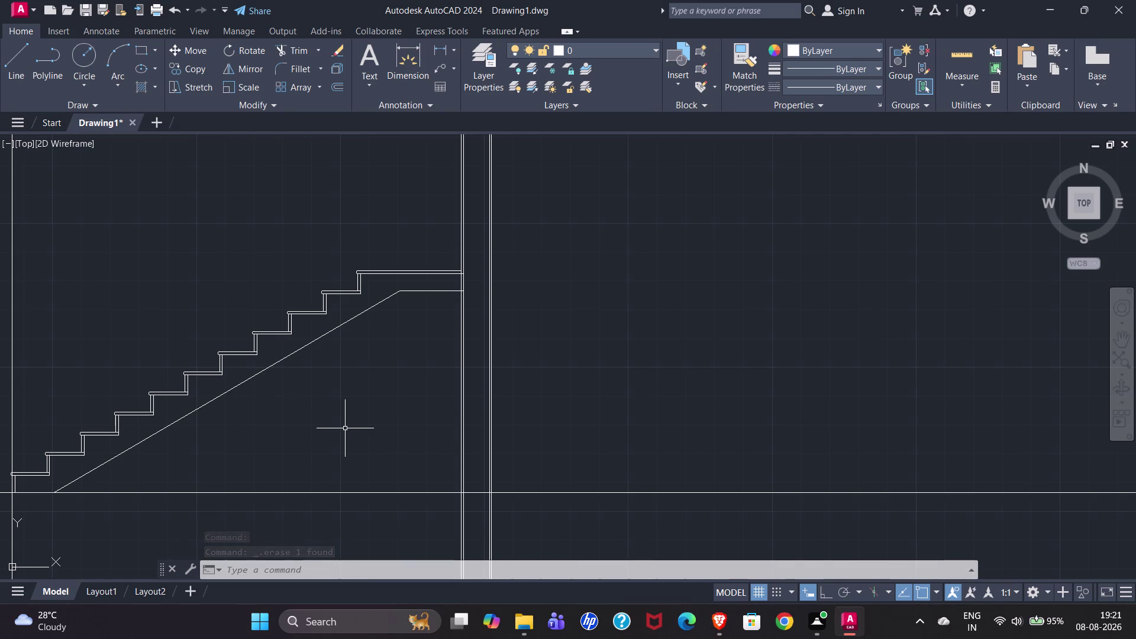
scroll(up, 3)
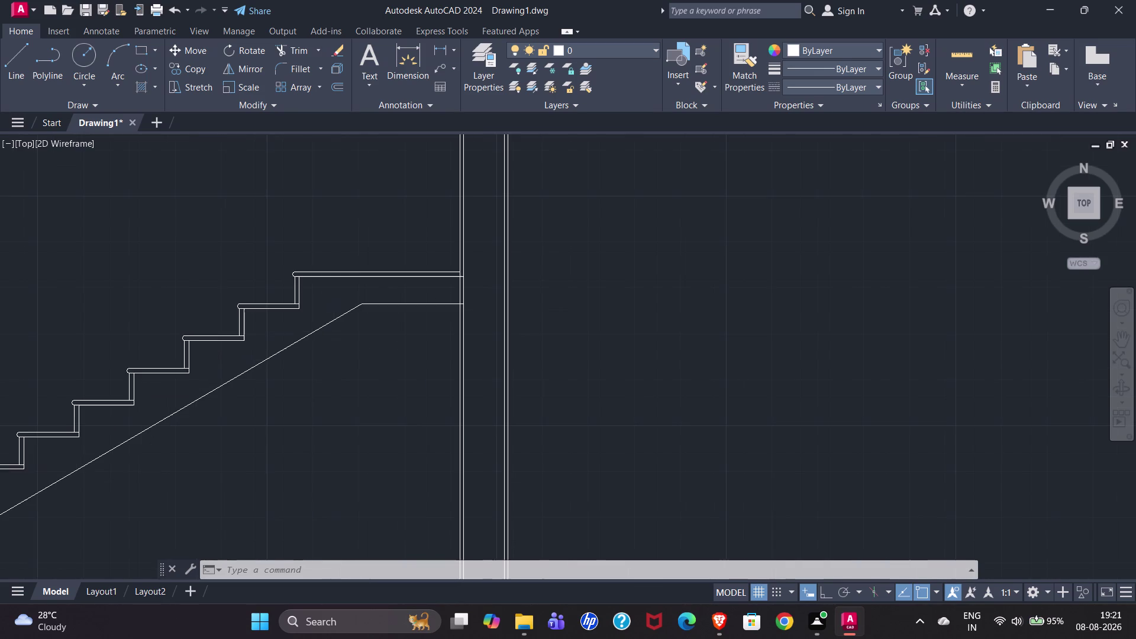
scroll(up, 3)
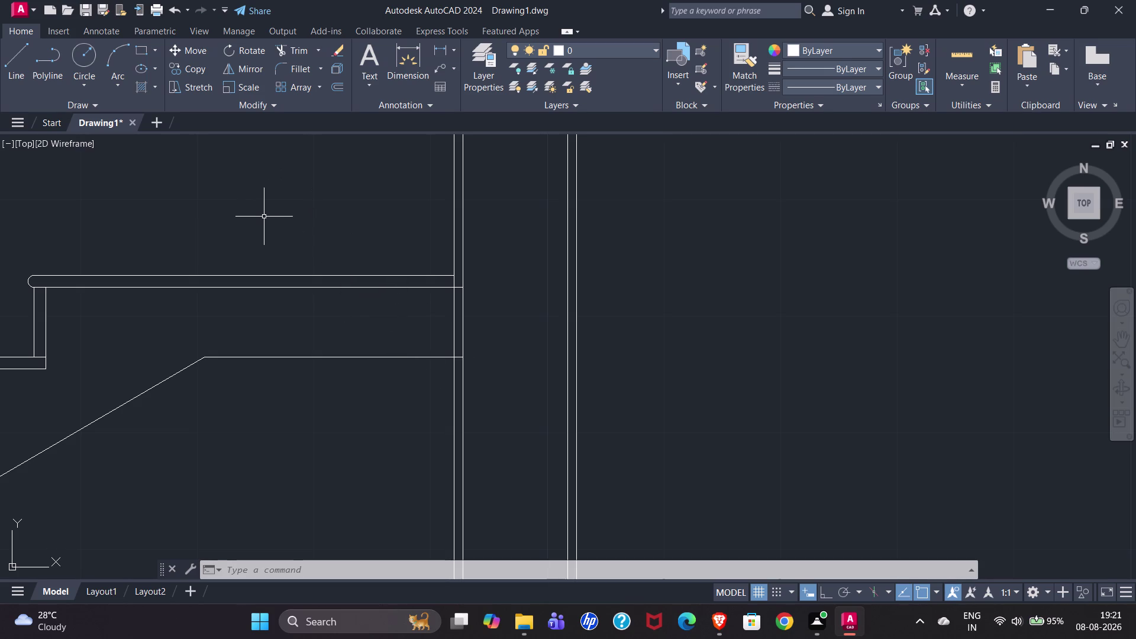
click(15, 64)
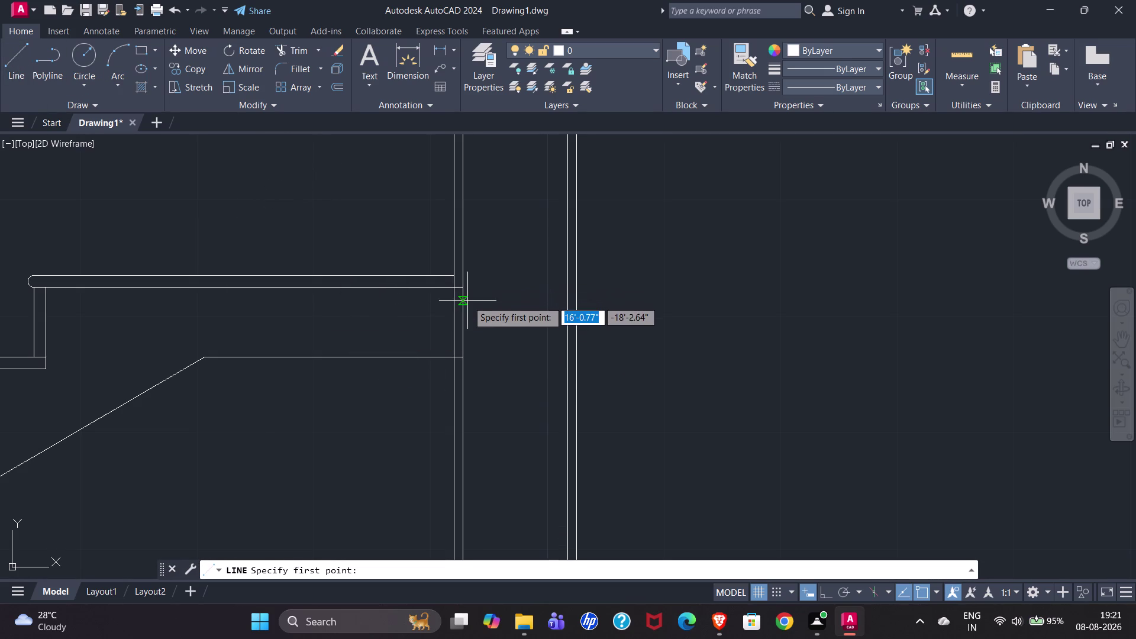
Draw the landing extension 6 inches right, 6 inches down, then back to the wall line.
click(462, 291)
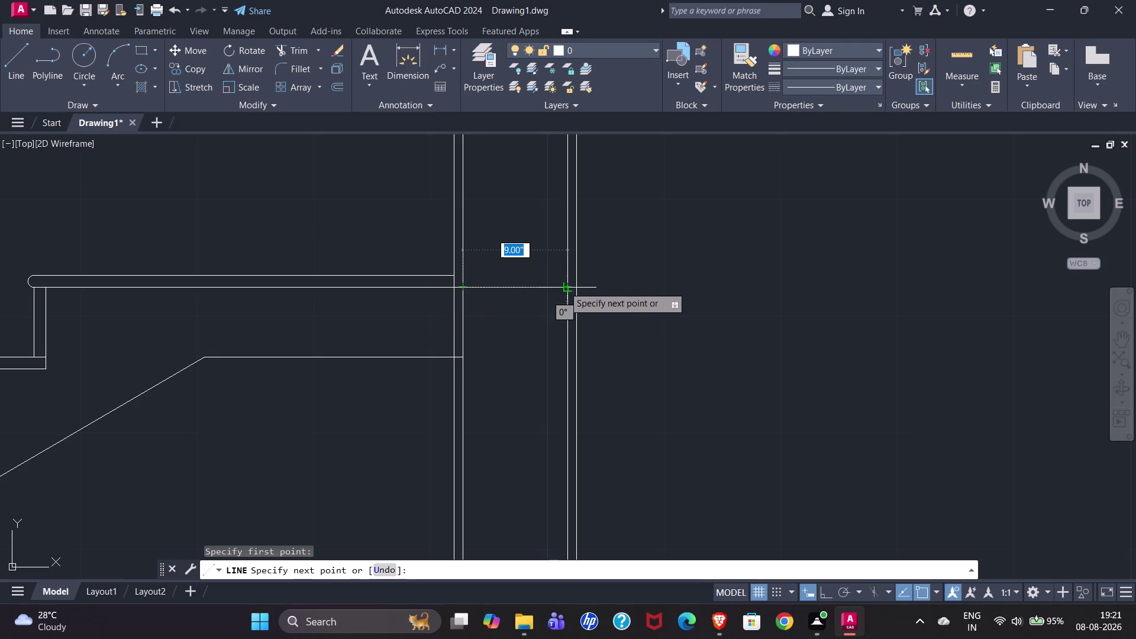
text(6)
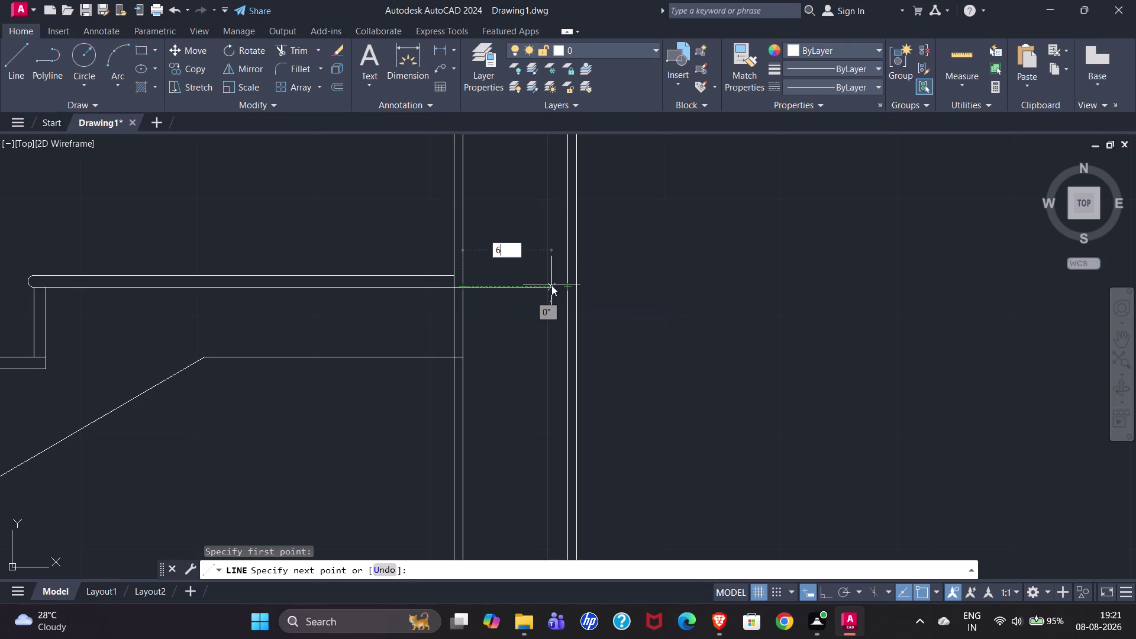
text(")
key(Return)
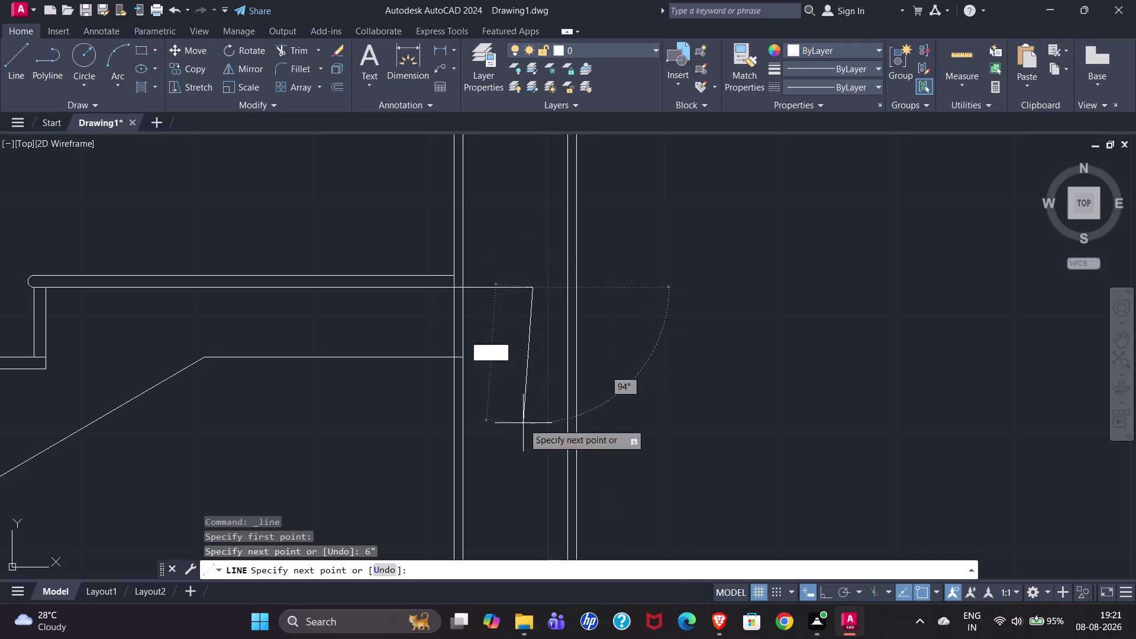
click(827, 596)
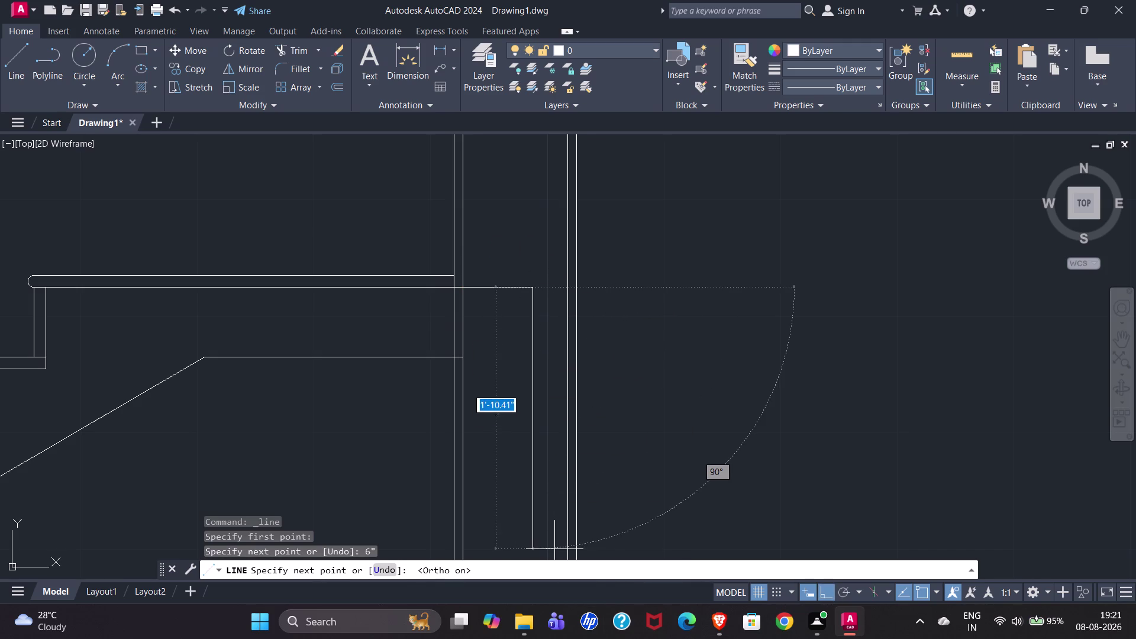
text(6)
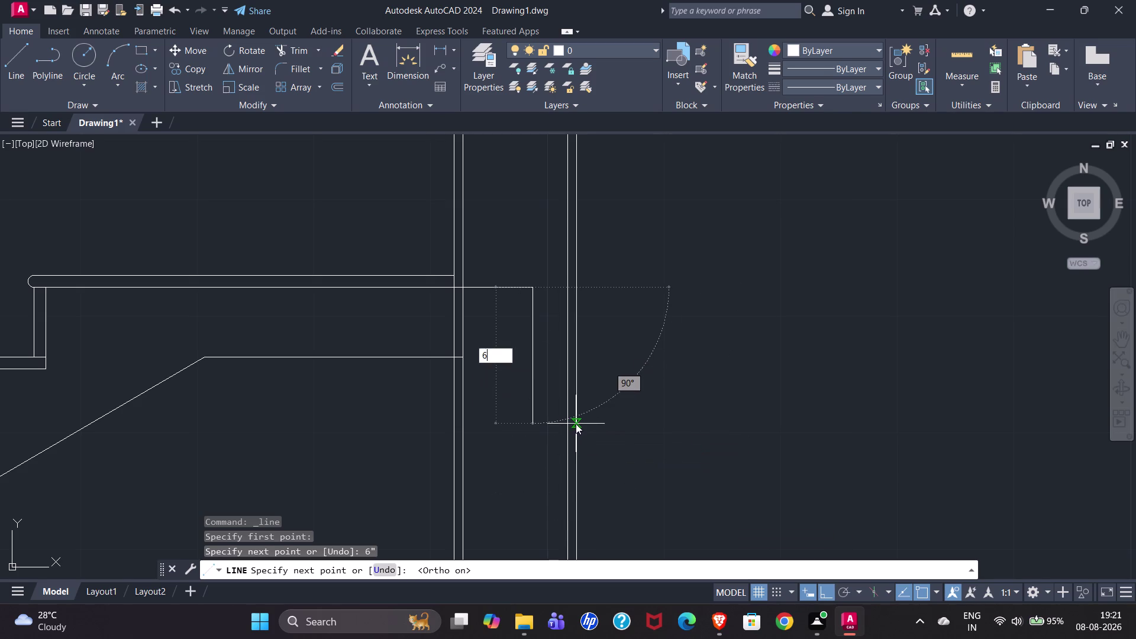
text(")
key(Return)
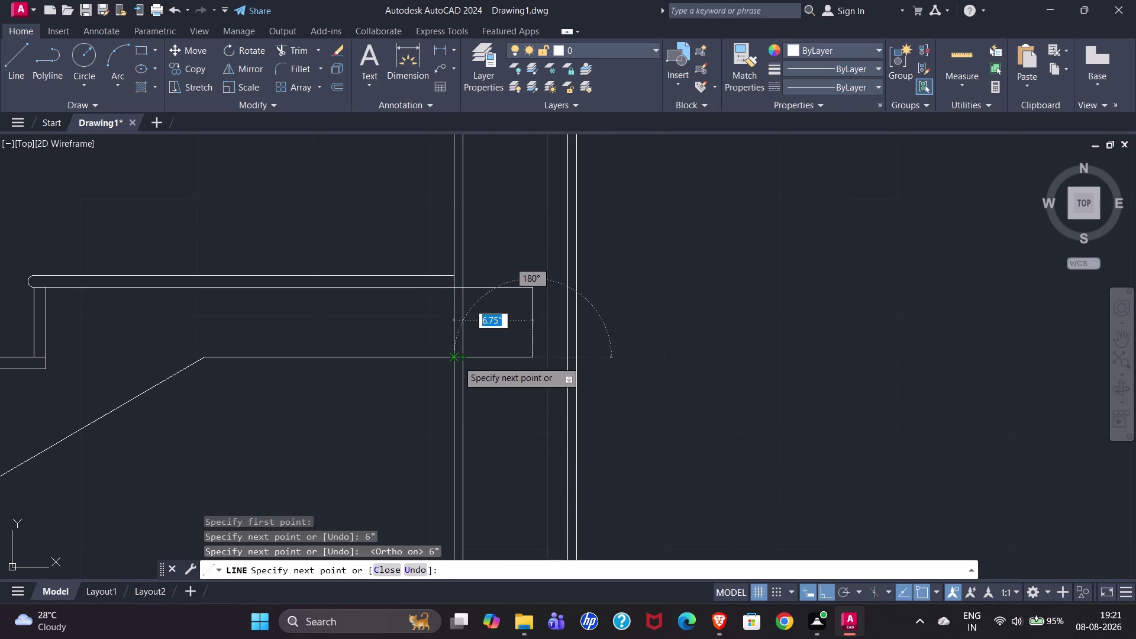
click(463, 359)
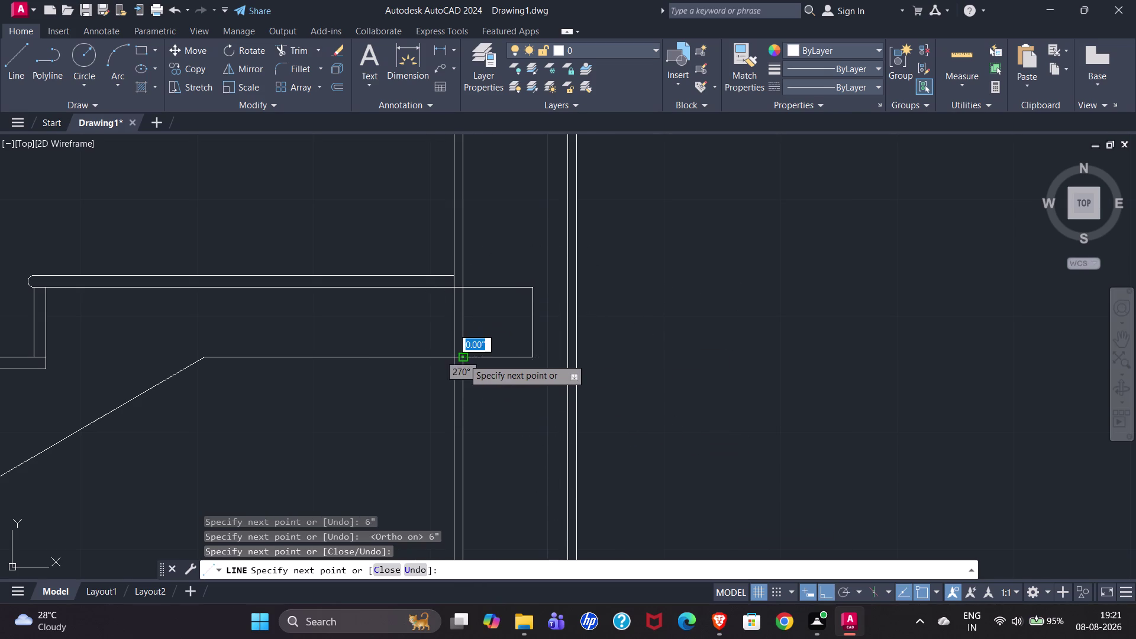
key(Escape)
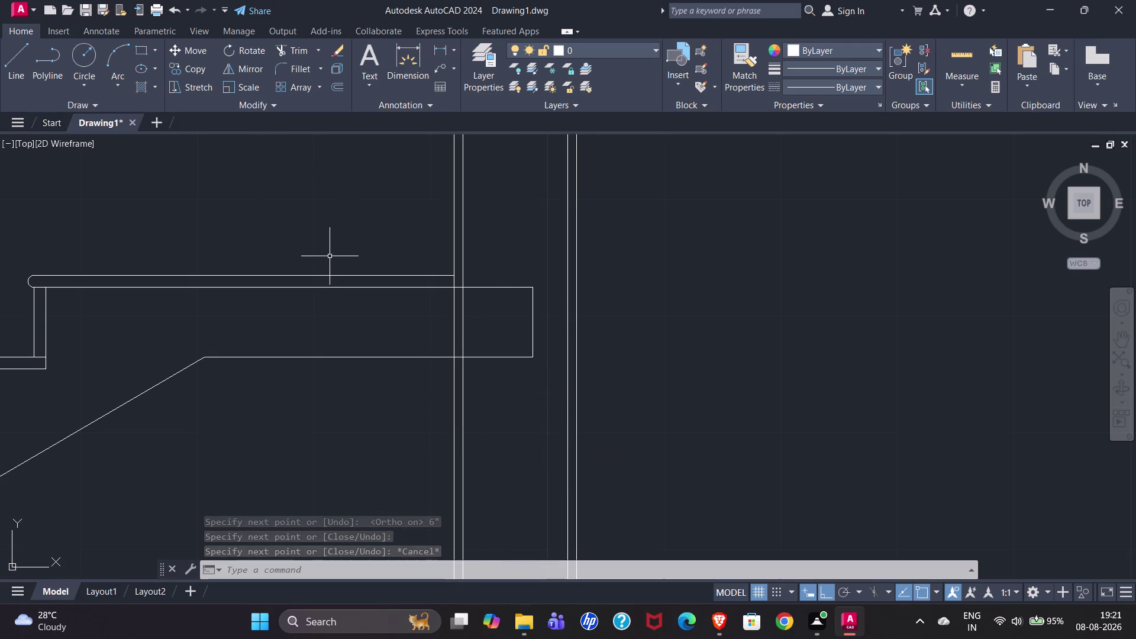
click(293, 51)
drag(396, 315, 478, 328)
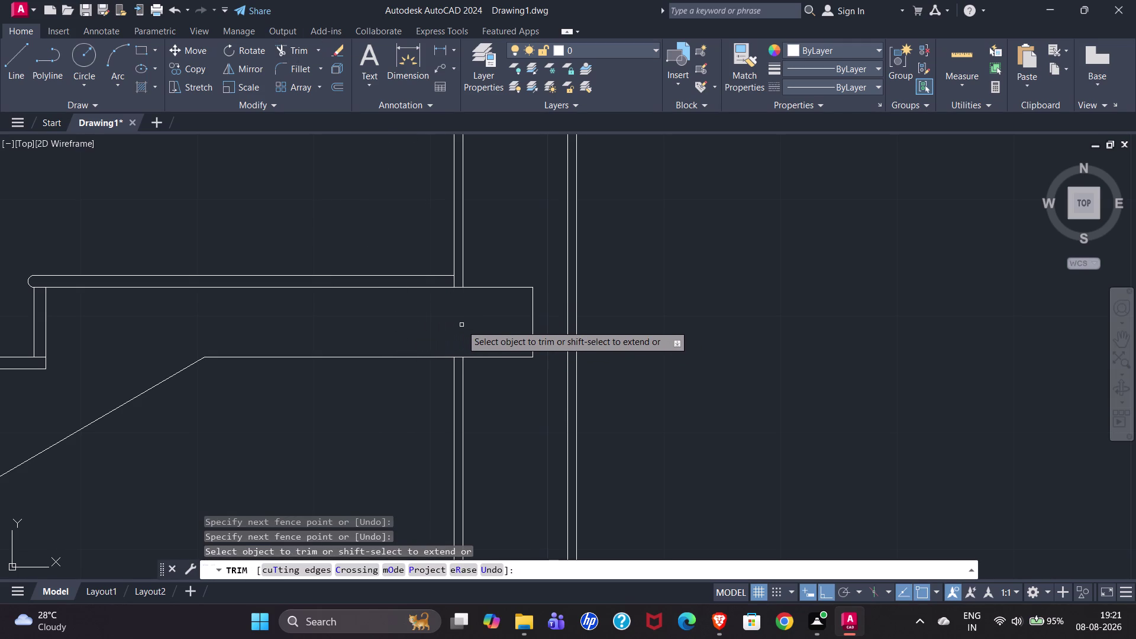
key(Escape)
click(378, 221)
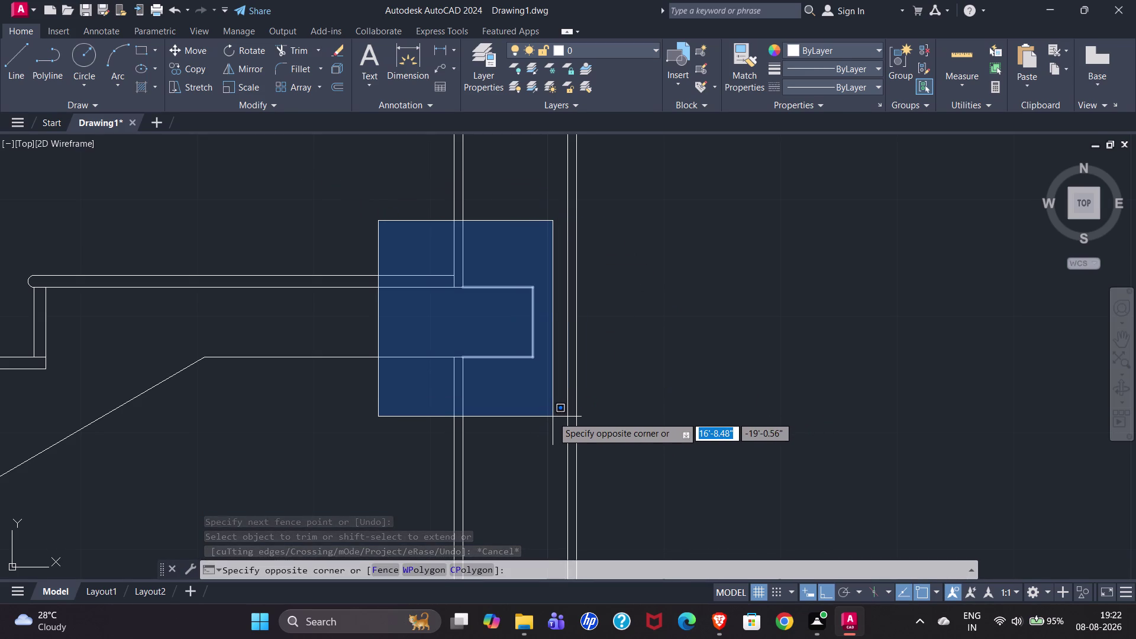
key(Escape)
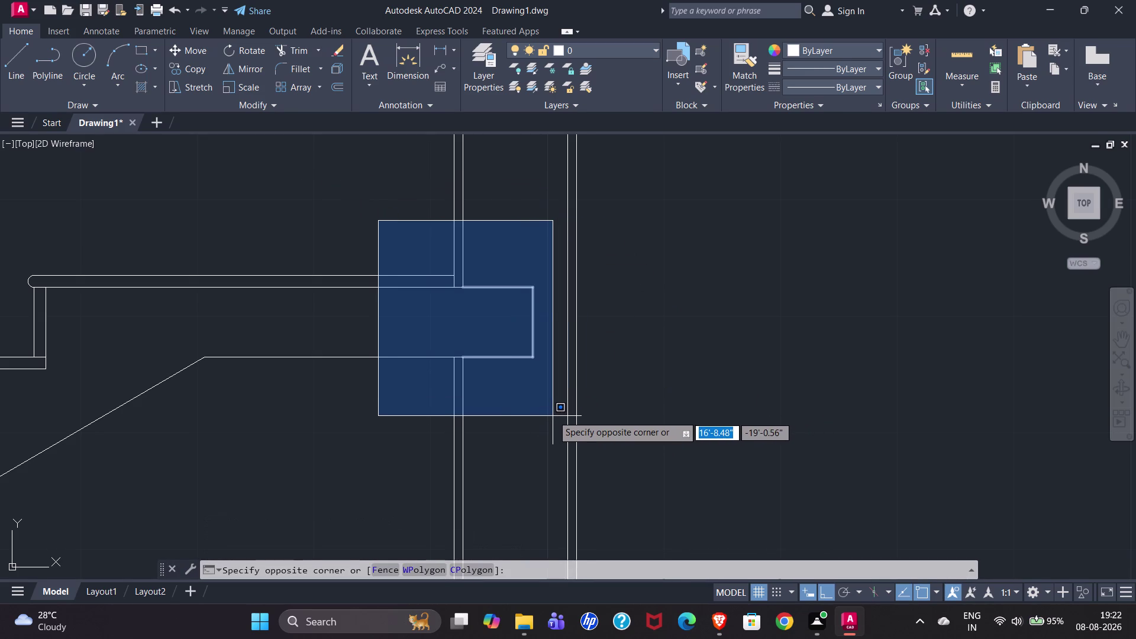
click(8, 229)
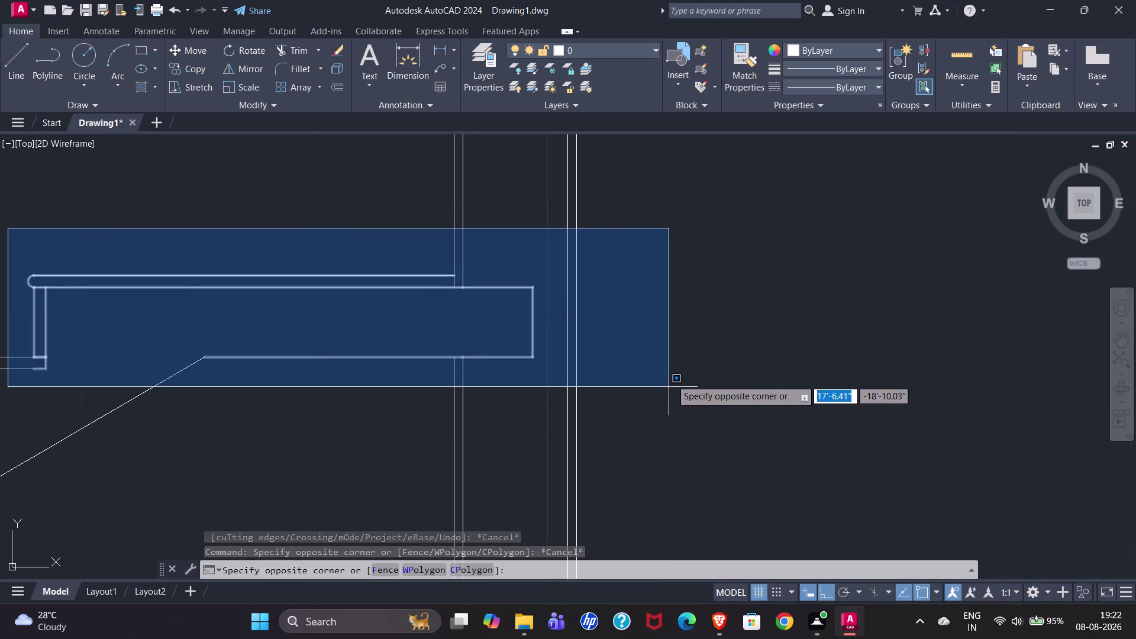
key(Escape)
scroll(down, 3)
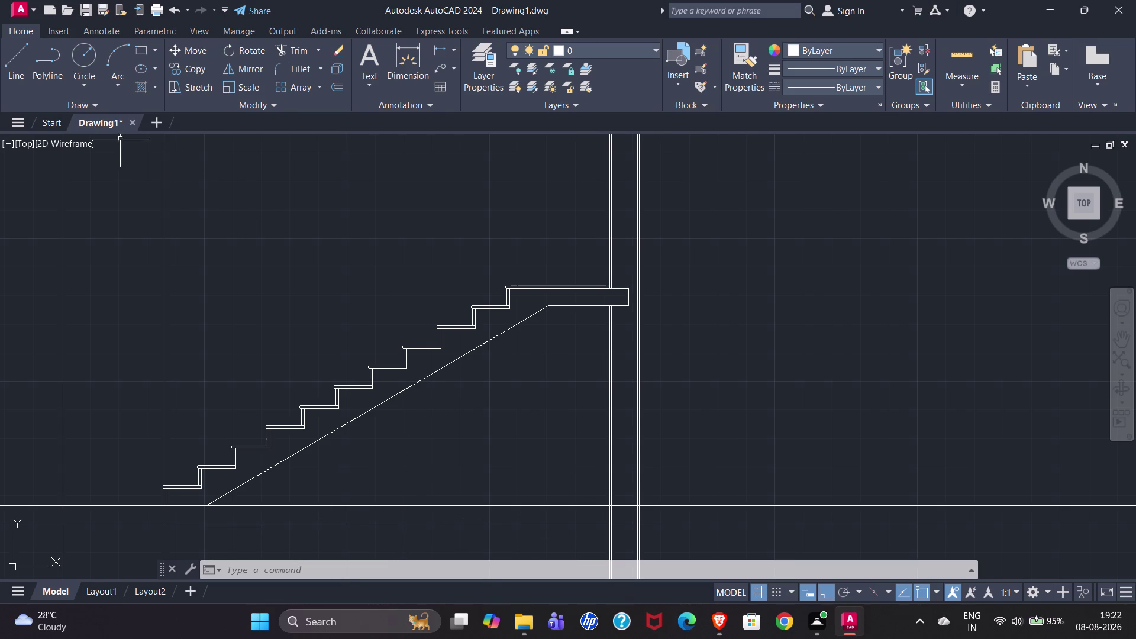
click(134, 175)
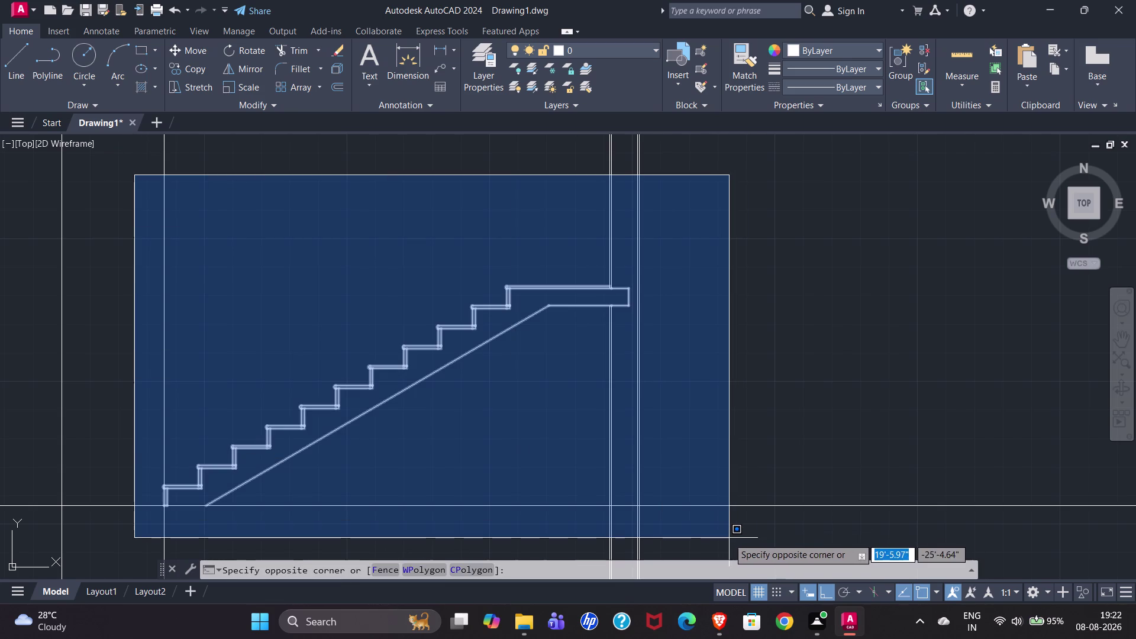
Select the whole first flight and landing, start MOCORO, and pick the bottom endpoint as base.
click(725, 530)
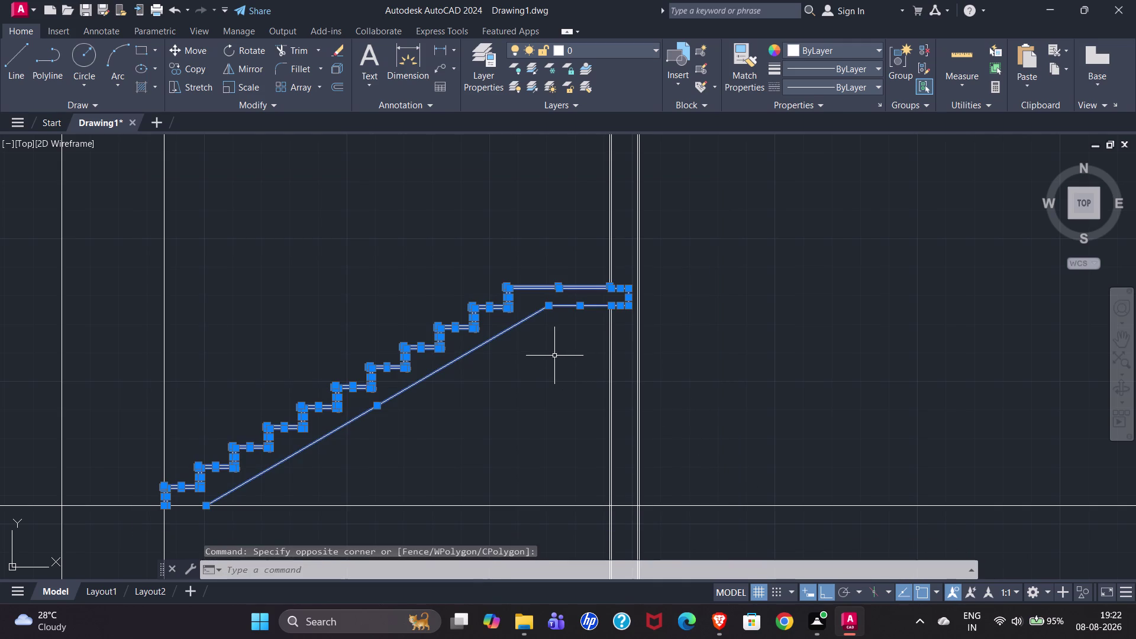
key(c)
key(o)
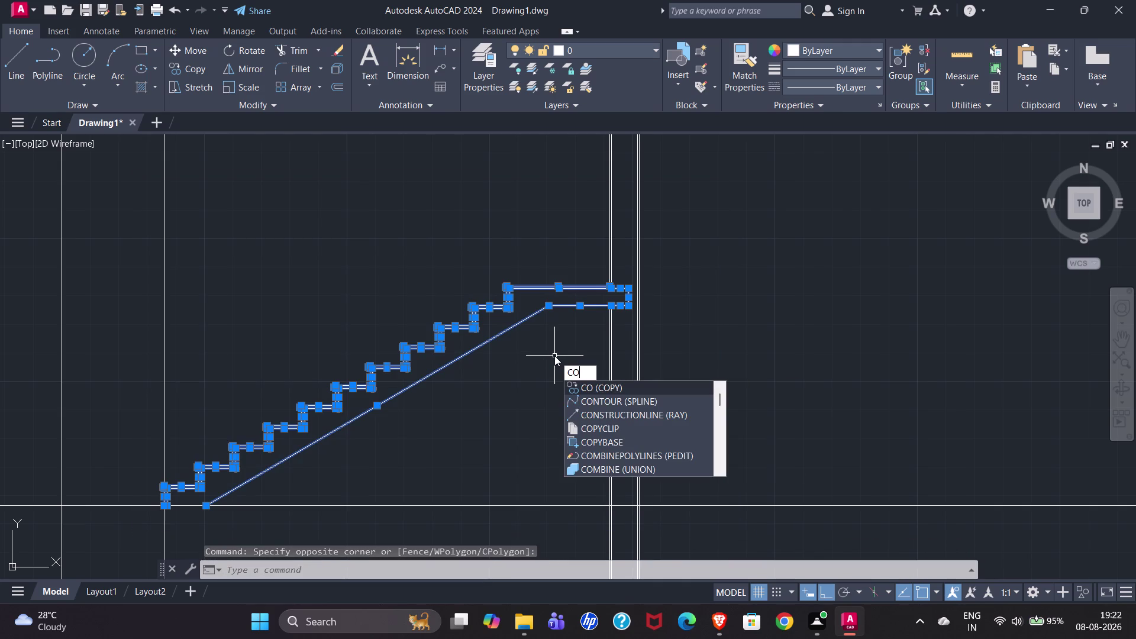
key(BackSpace)
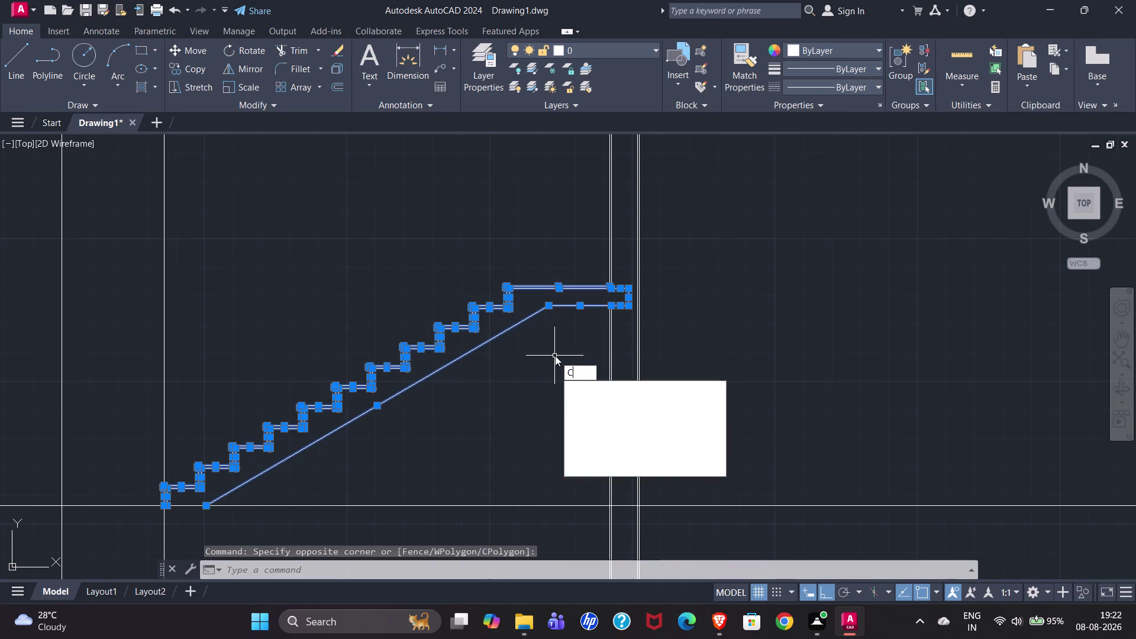
key(BackSpace)
text(MO)
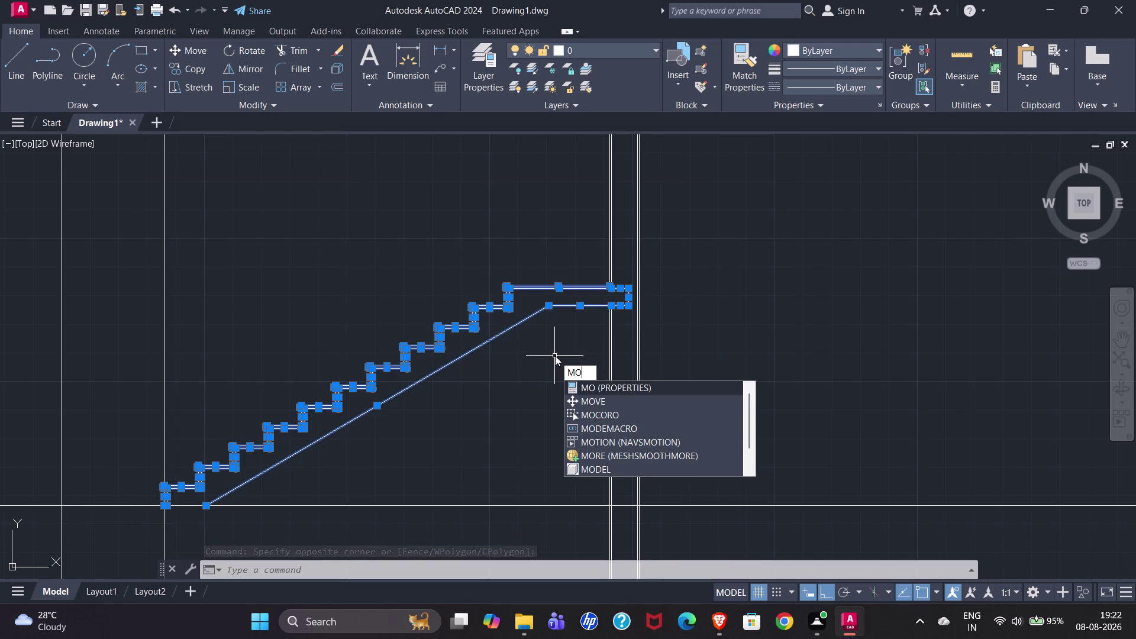
click(622, 414)
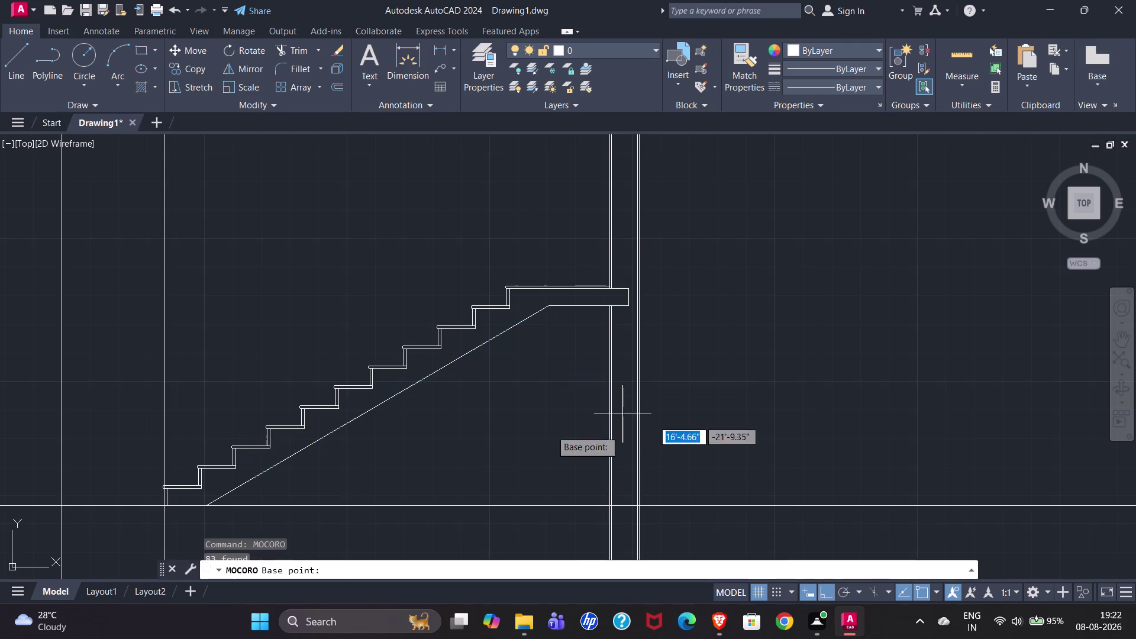
scroll(up, 3)
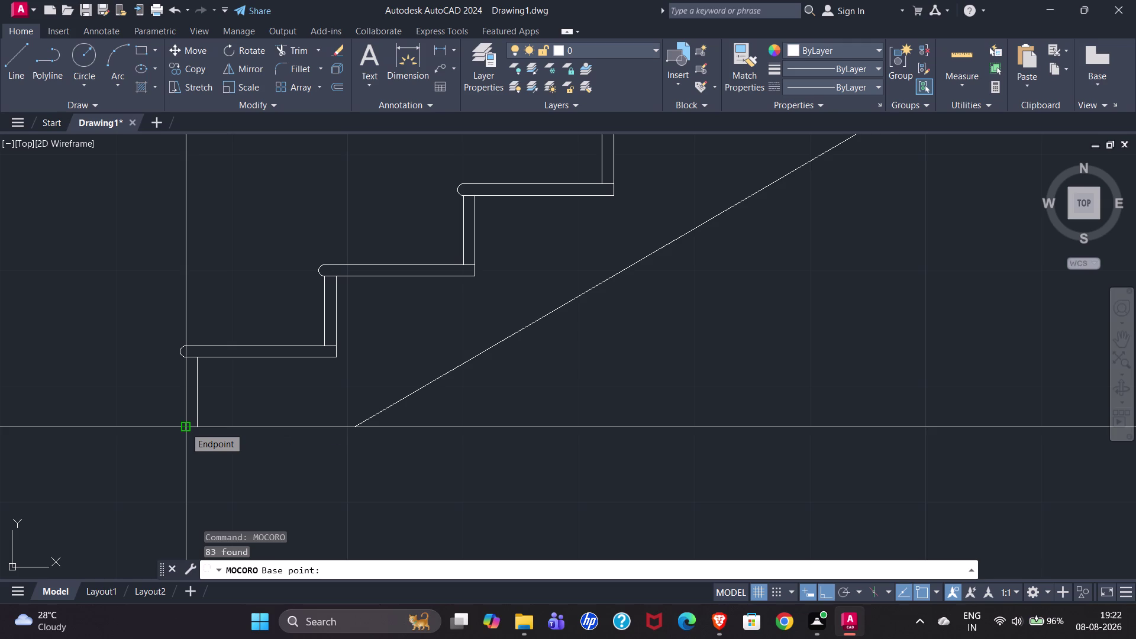
click(186, 427)
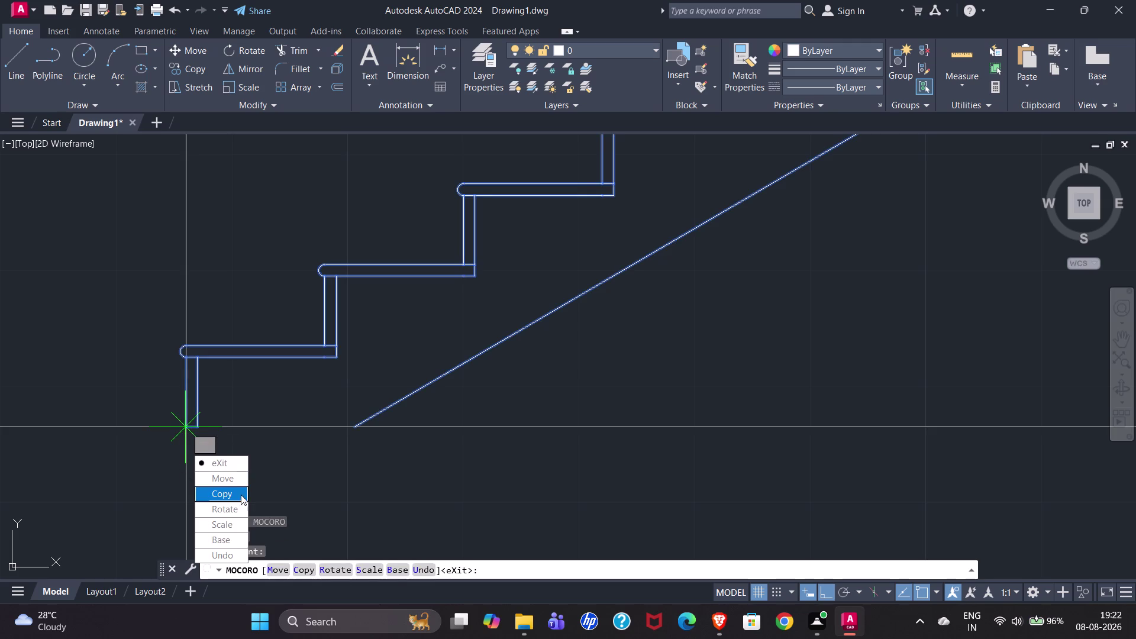
Choose Copy and snap the flight copy to the landing's top corner.
drag(234, 493, 186, 427)
scroll(down, 3)
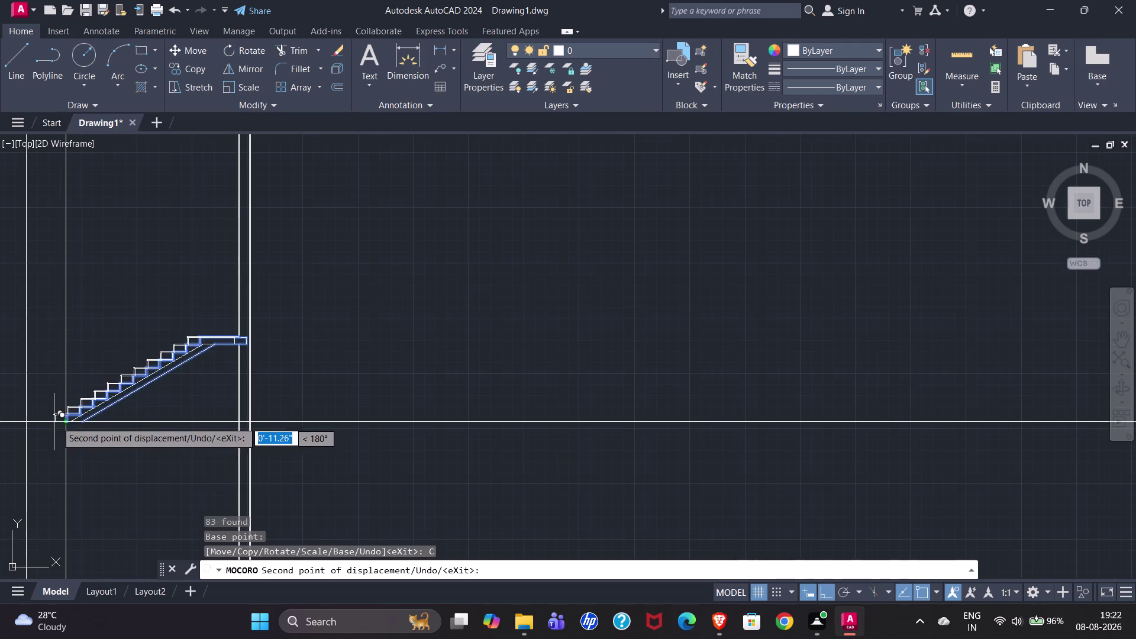
scroll(up, 3)
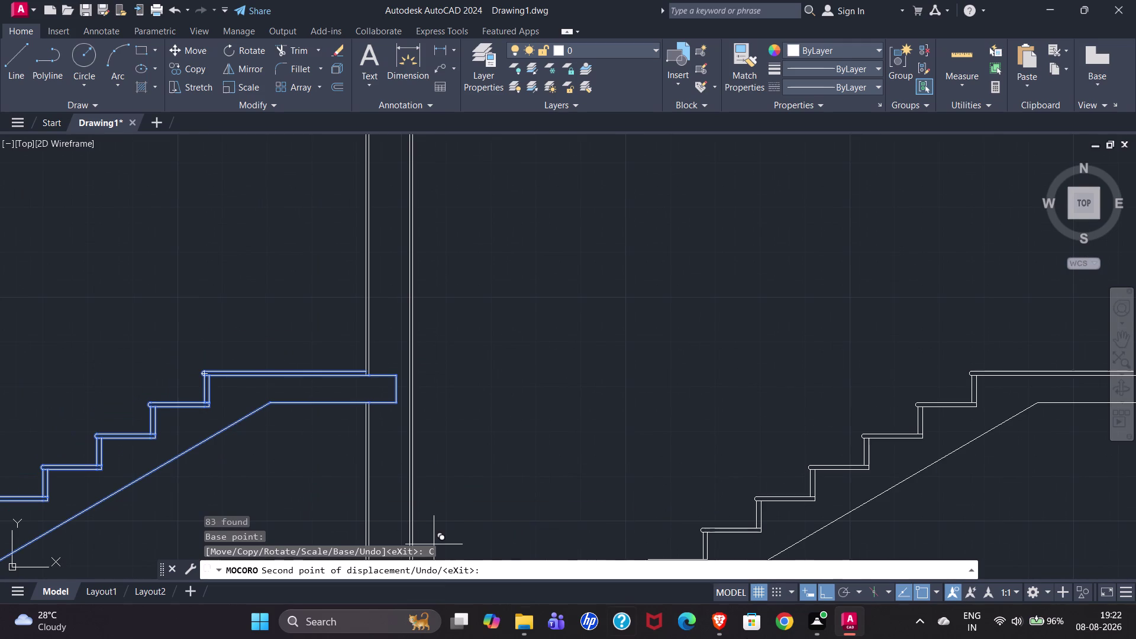
click(826, 590)
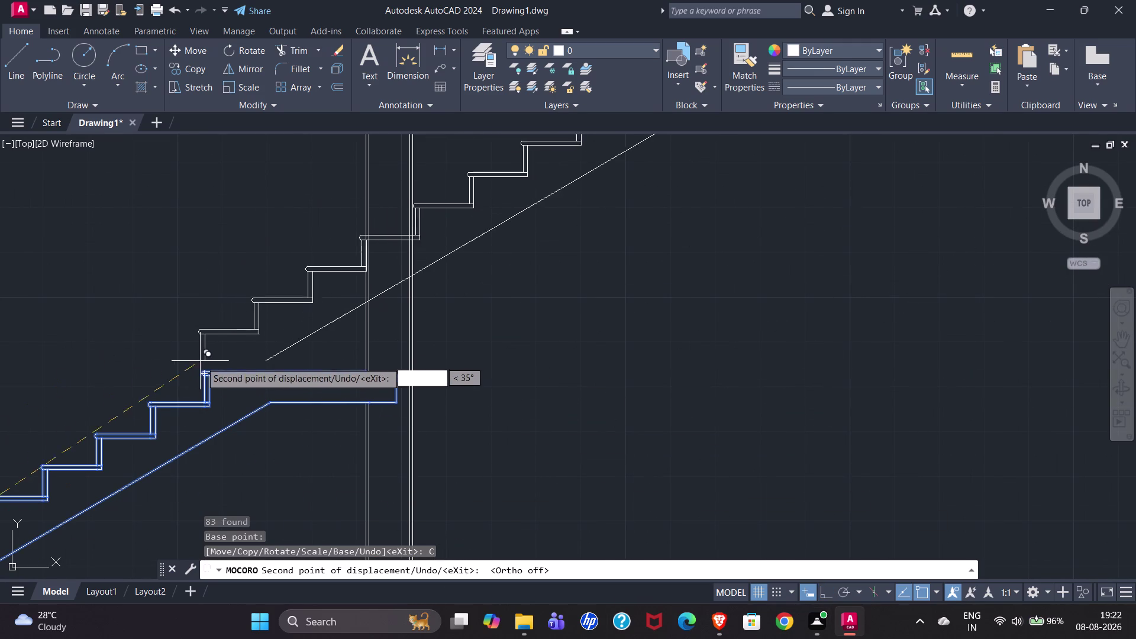
scroll(up, 3)
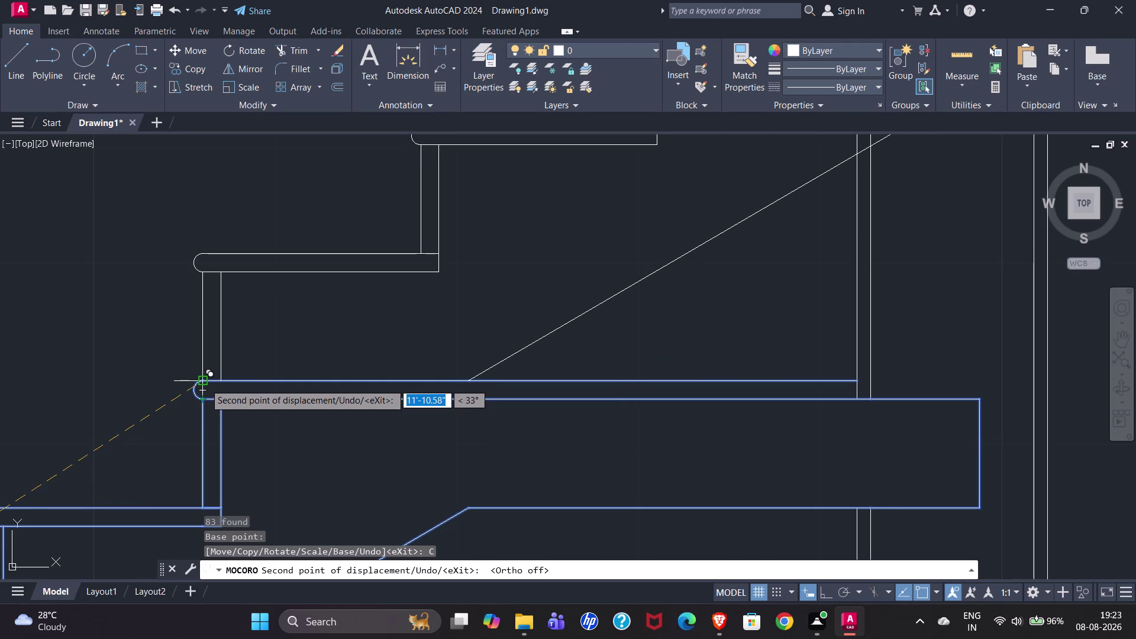
click(205, 384)
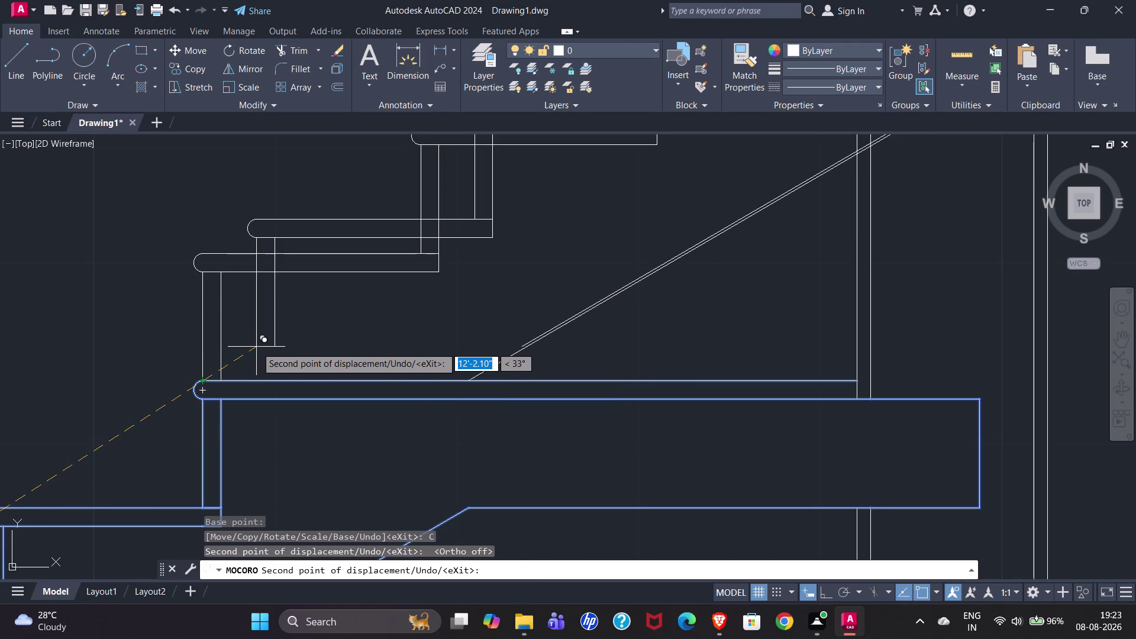
key(Escape)
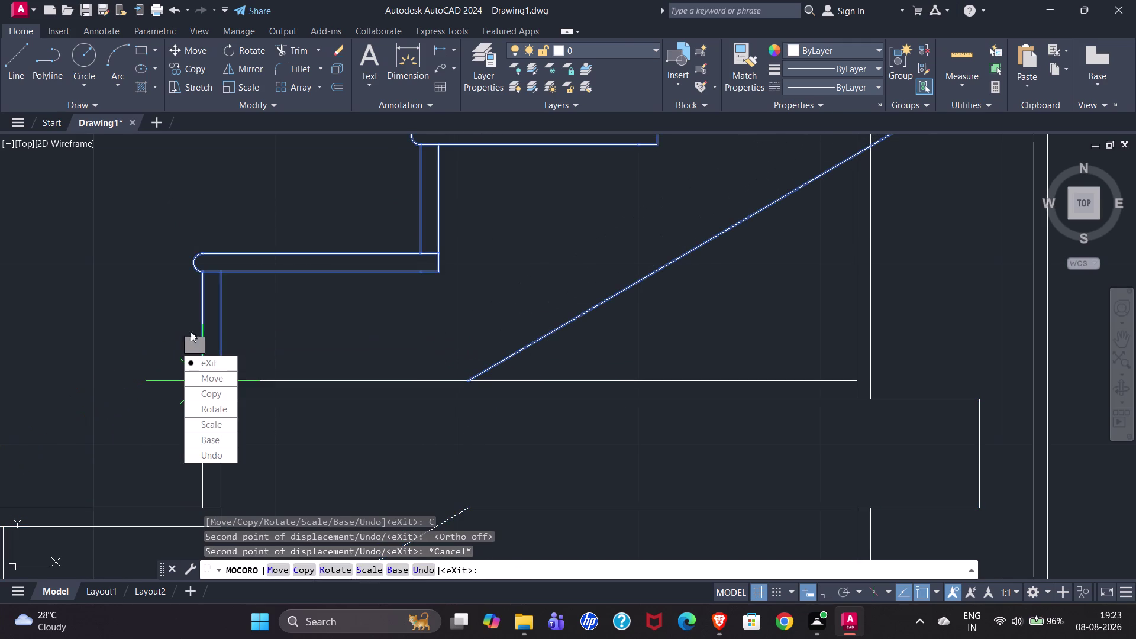
Attempt a rotation, cancel it, and exit MOCORO.
drag(210, 409, 175, 327)
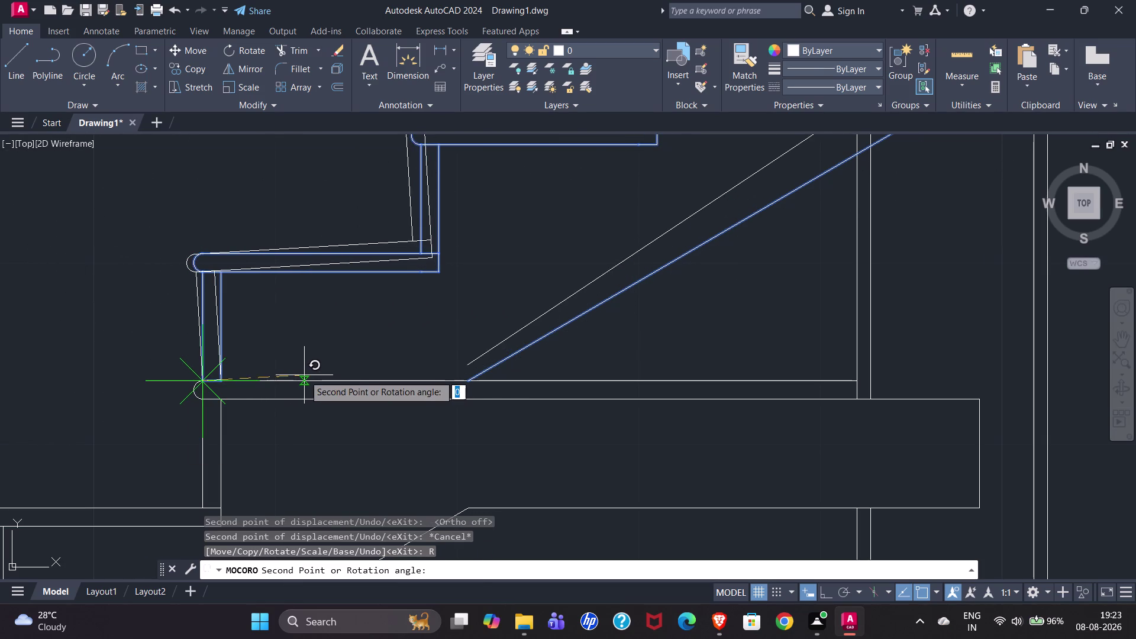
scroll(down, 3)
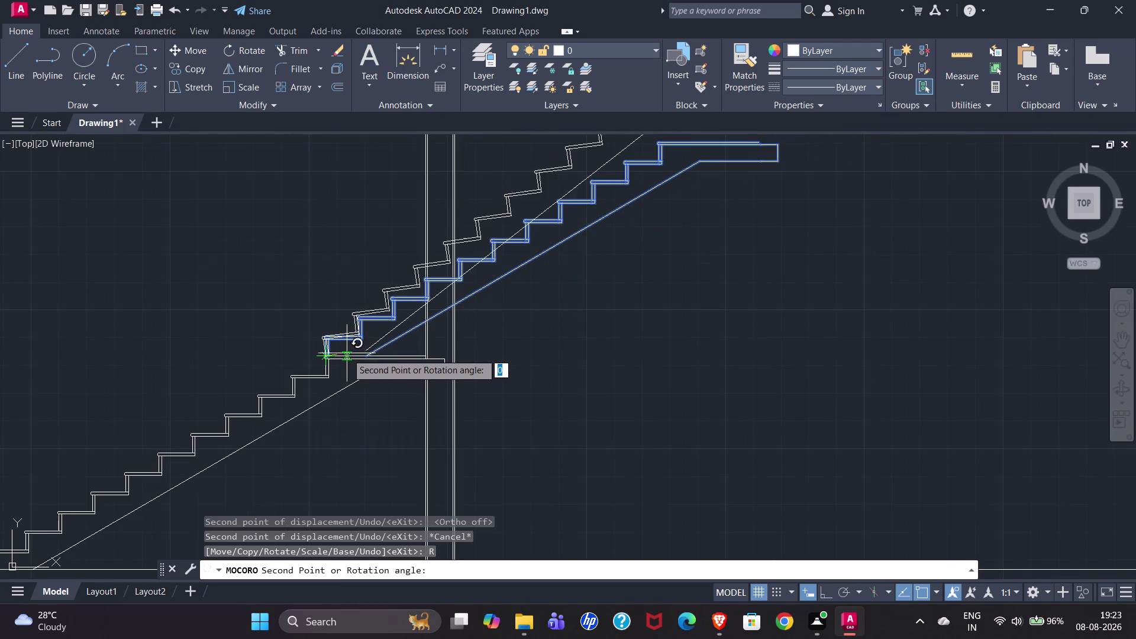
scroll(down, 3)
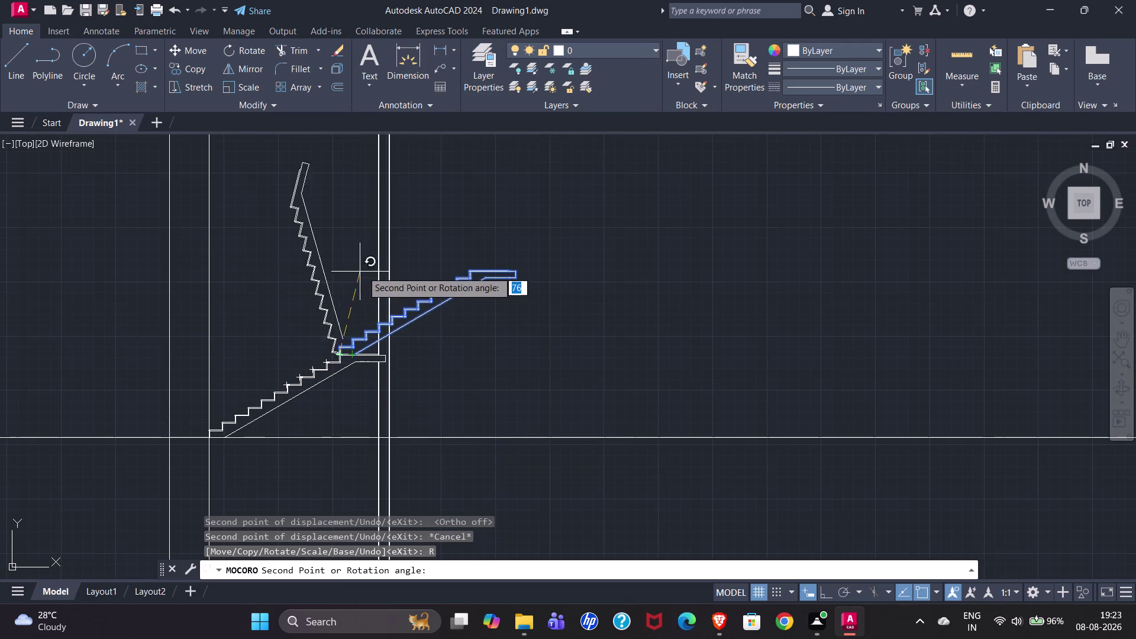
key(Escape)
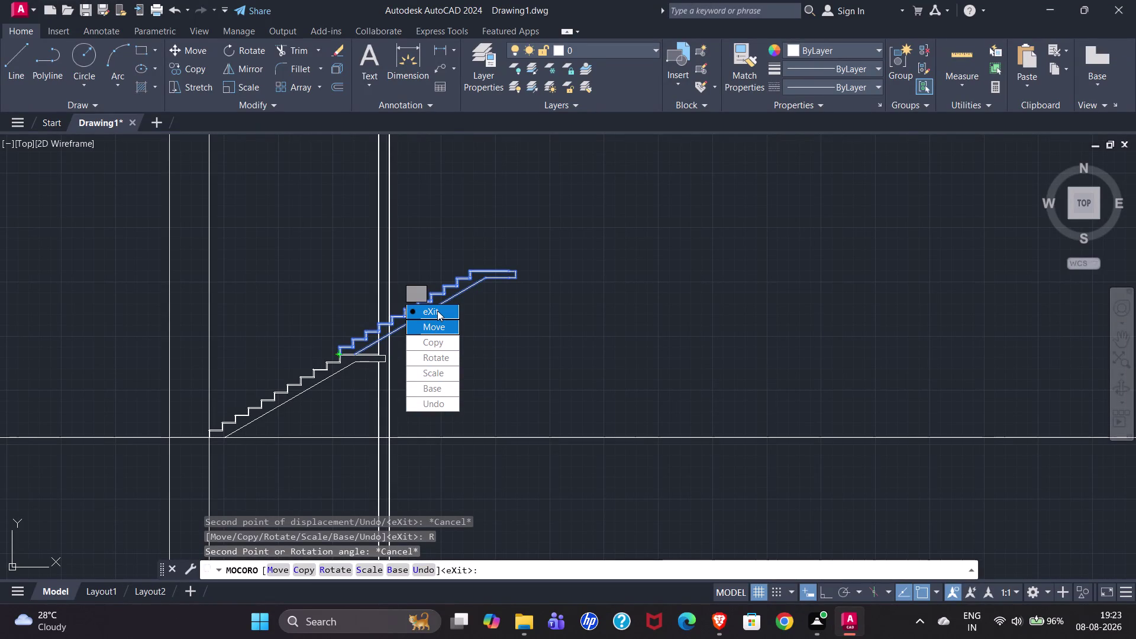
drag(437, 310, 406, 287)
scroll(up, 3)
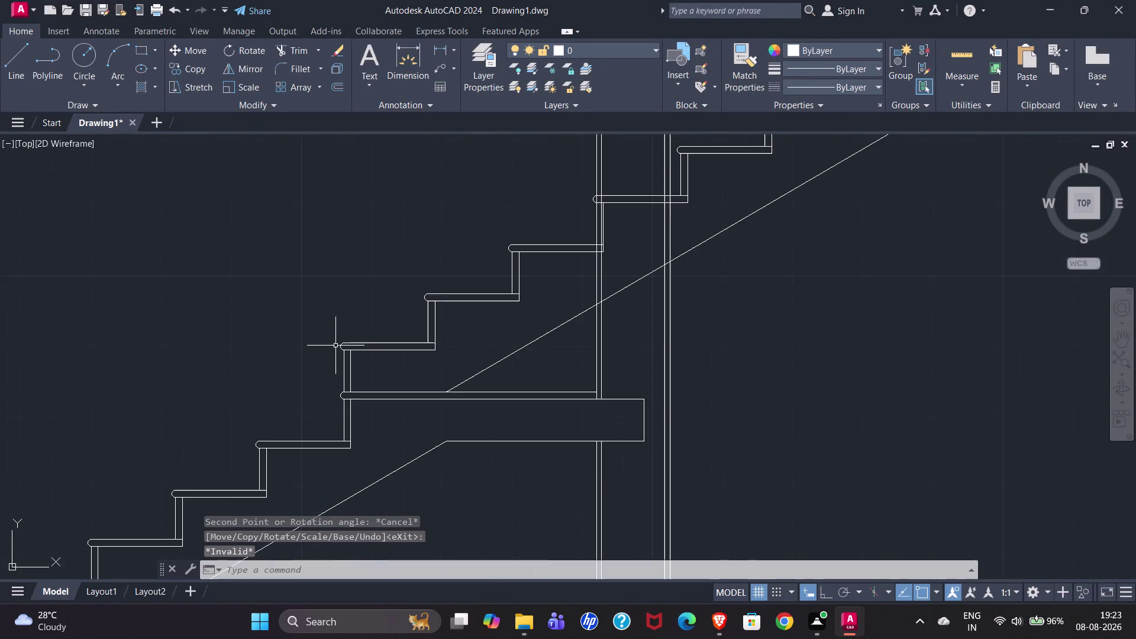
Window-select the entire upper flight and its soffit line.
scroll(up, 3)
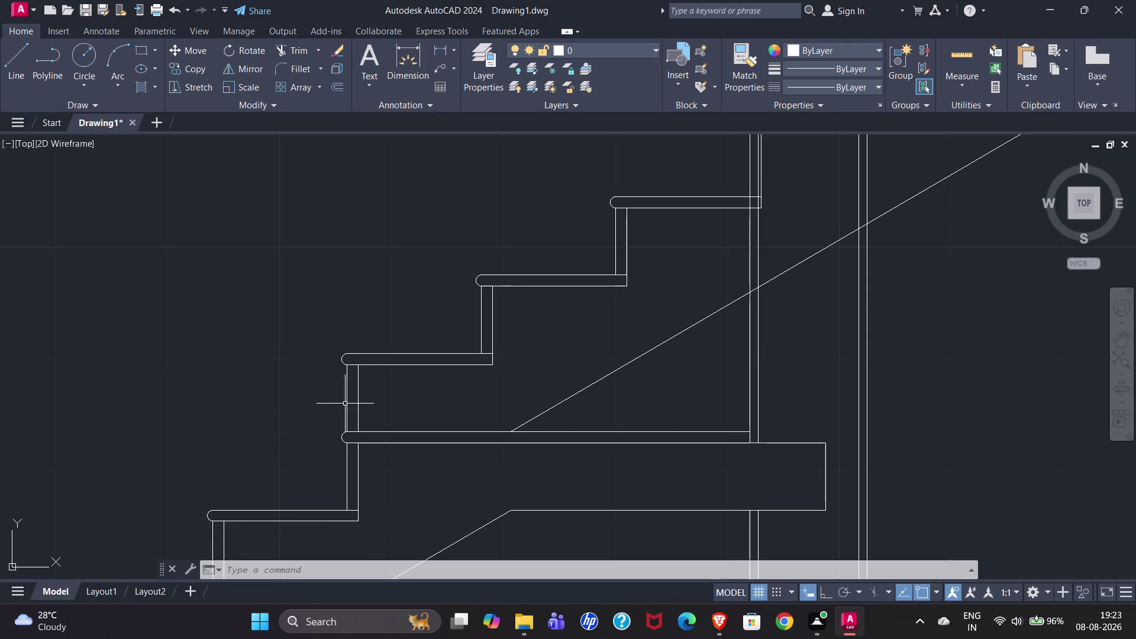
scroll(down, 3)
scroll(down, 3)
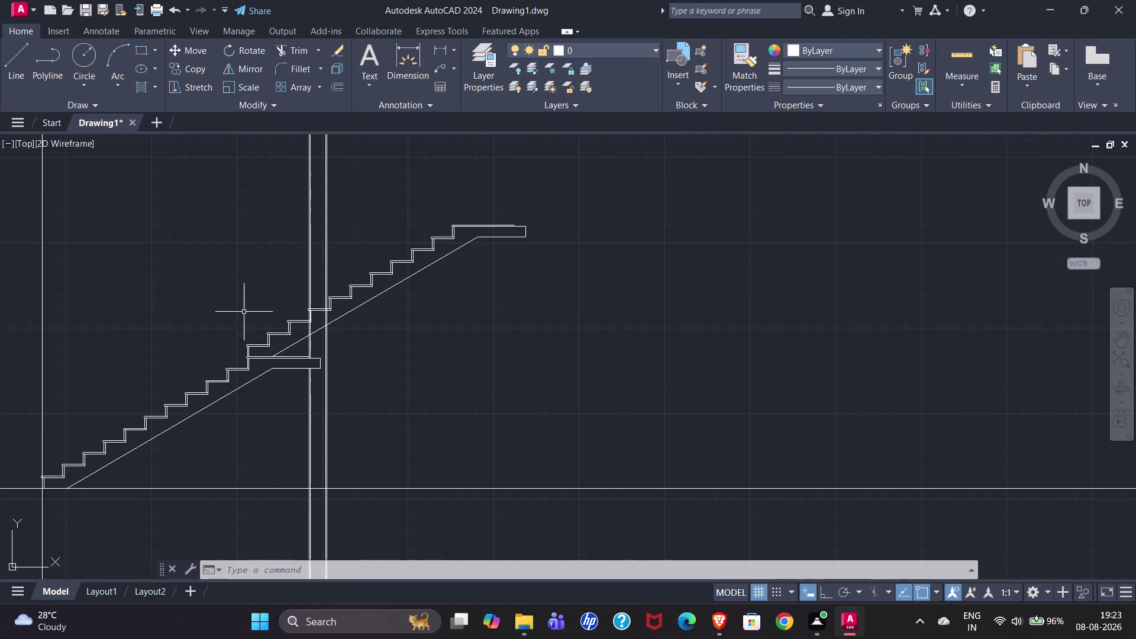
click(179, 152)
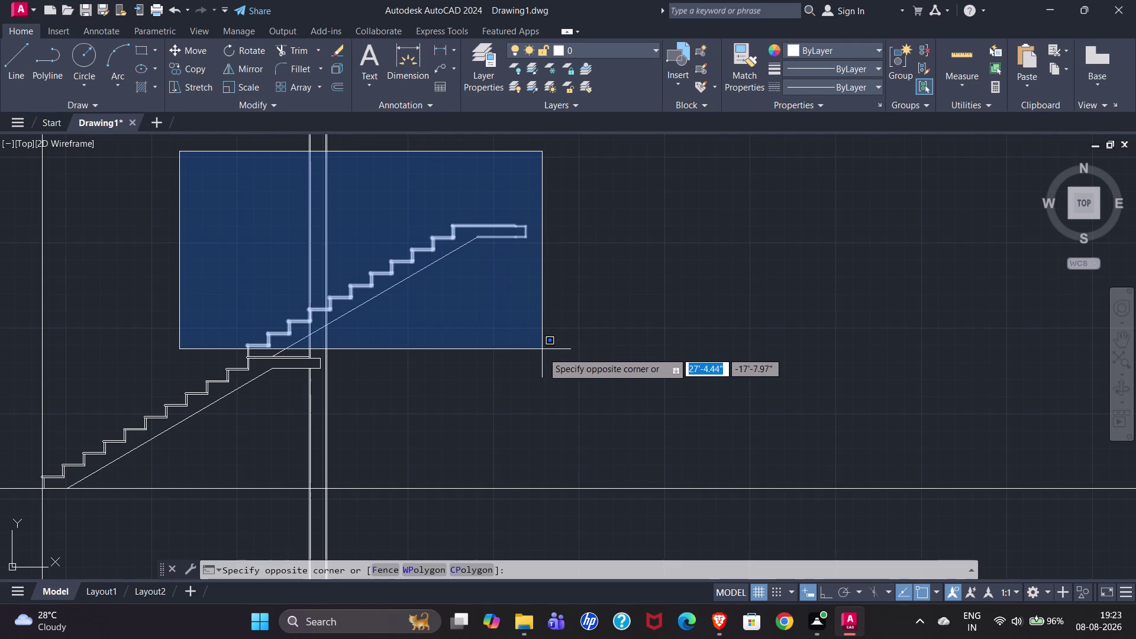
scroll(up, 3)
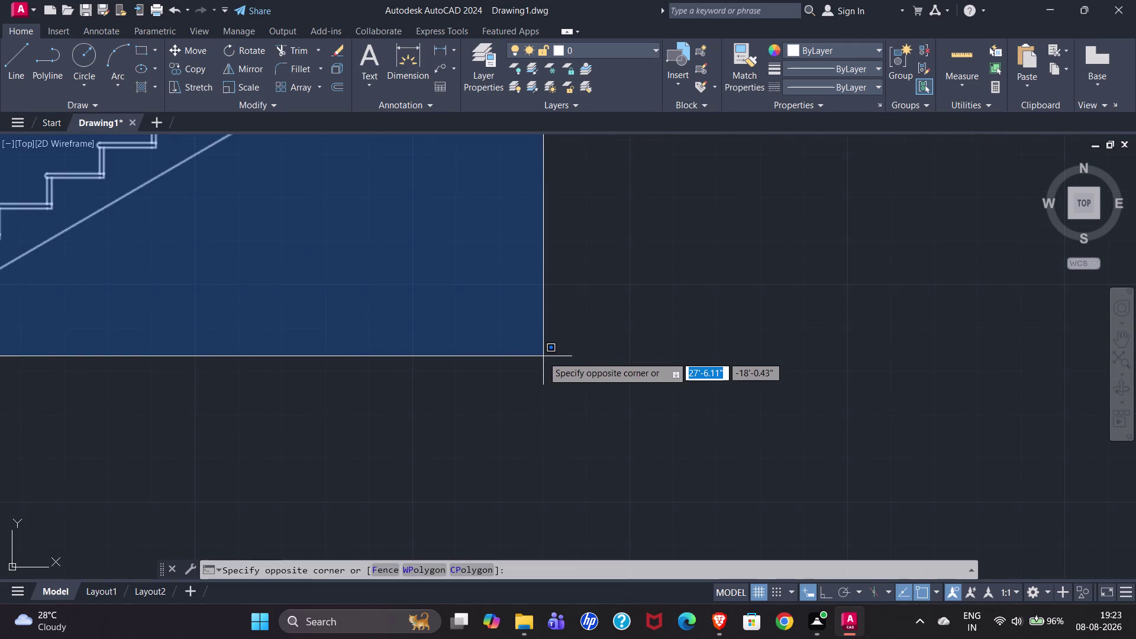
scroll(down, 3)
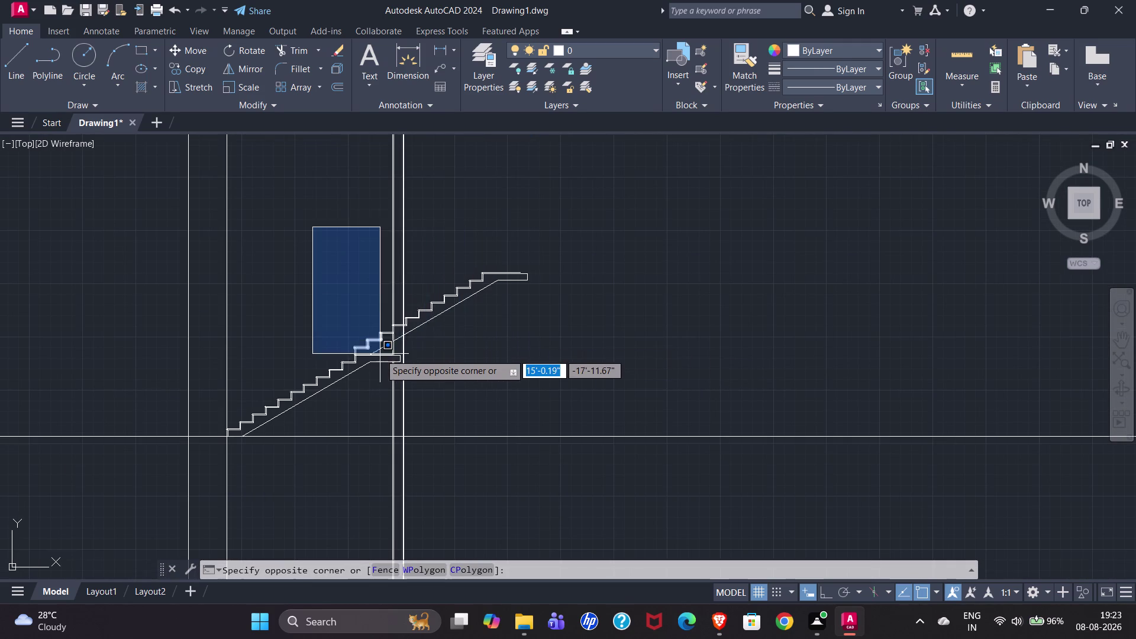
scroll(up, 3)
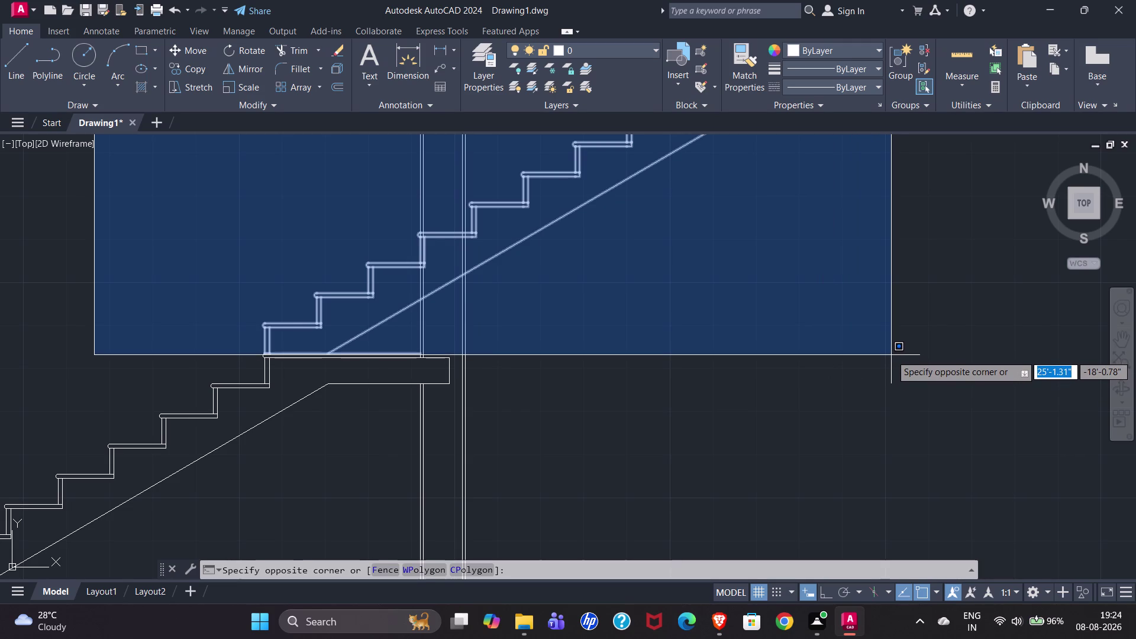
click(891, 356)
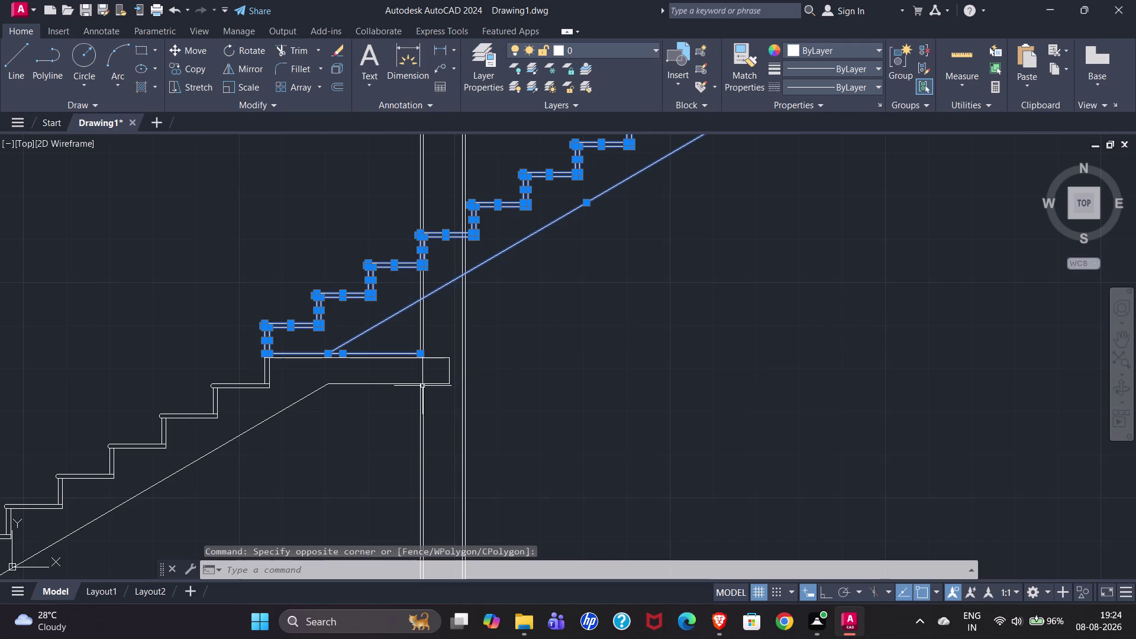
scroll(down, 3)
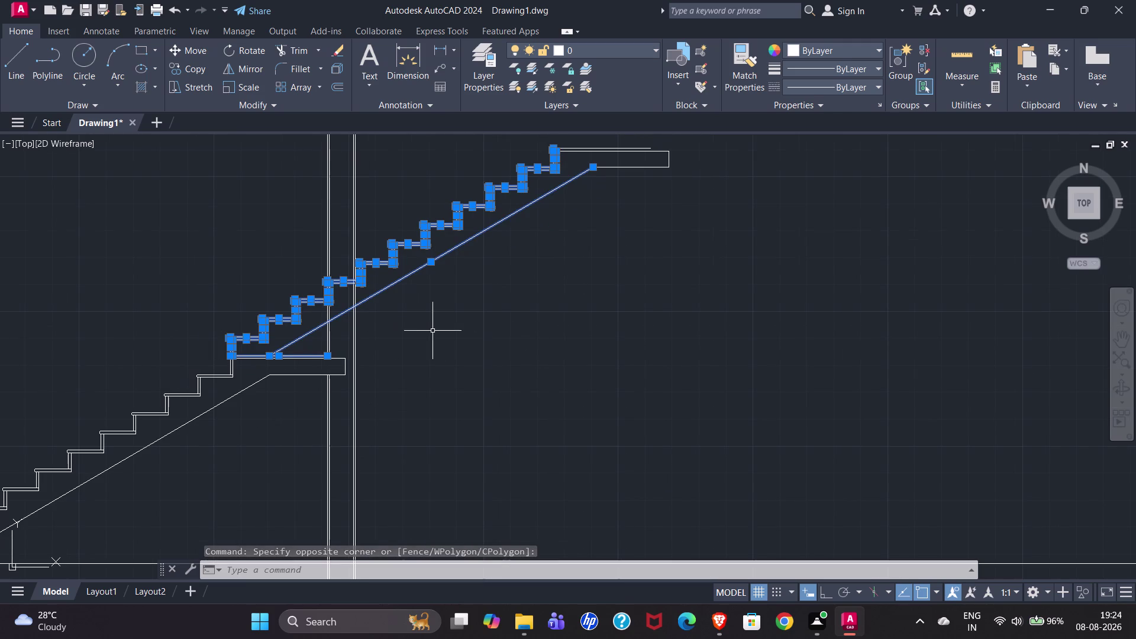
scroll(down, 3)
scroll(up, 3)
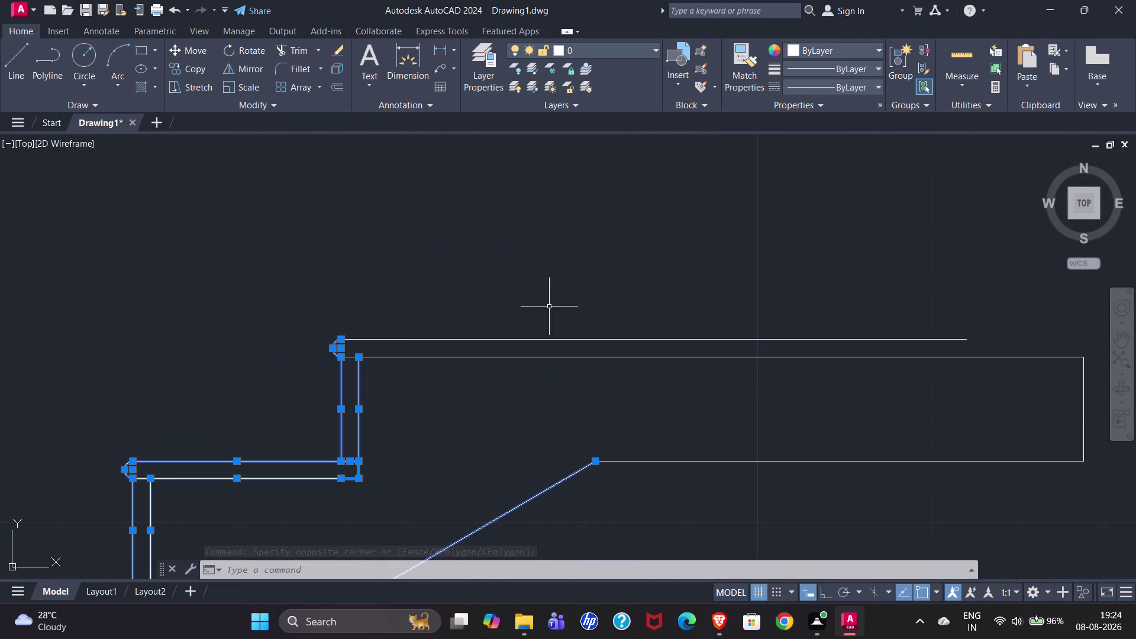
Add the top landing's edges, end edge and underside lines to the selection.
click(479, 339)
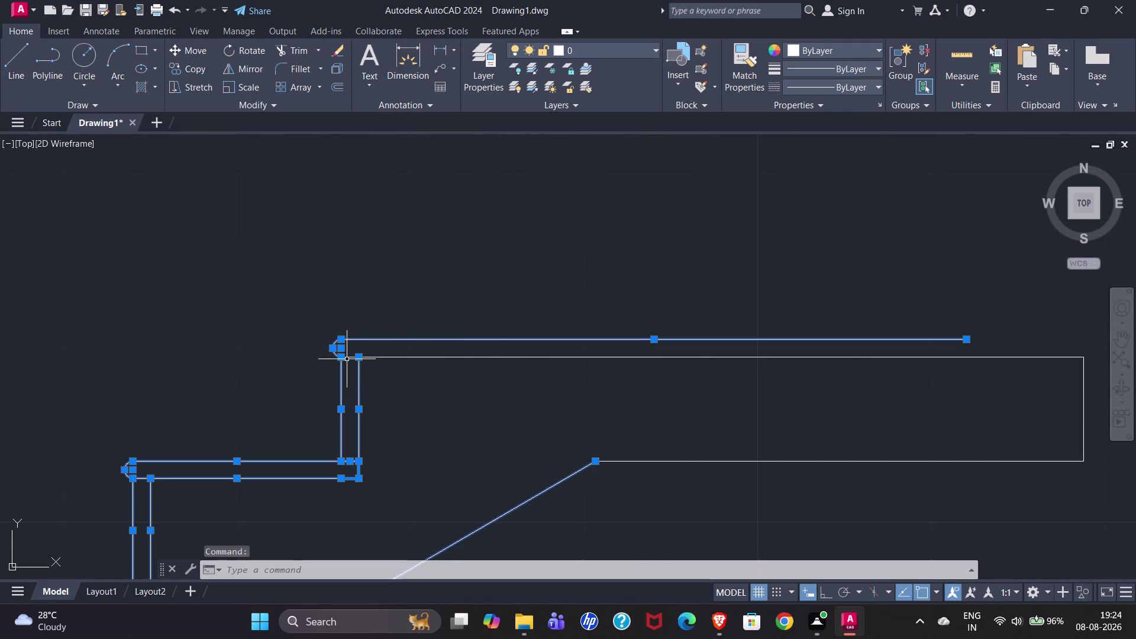
click(346, 359)
scroll(down, 3)
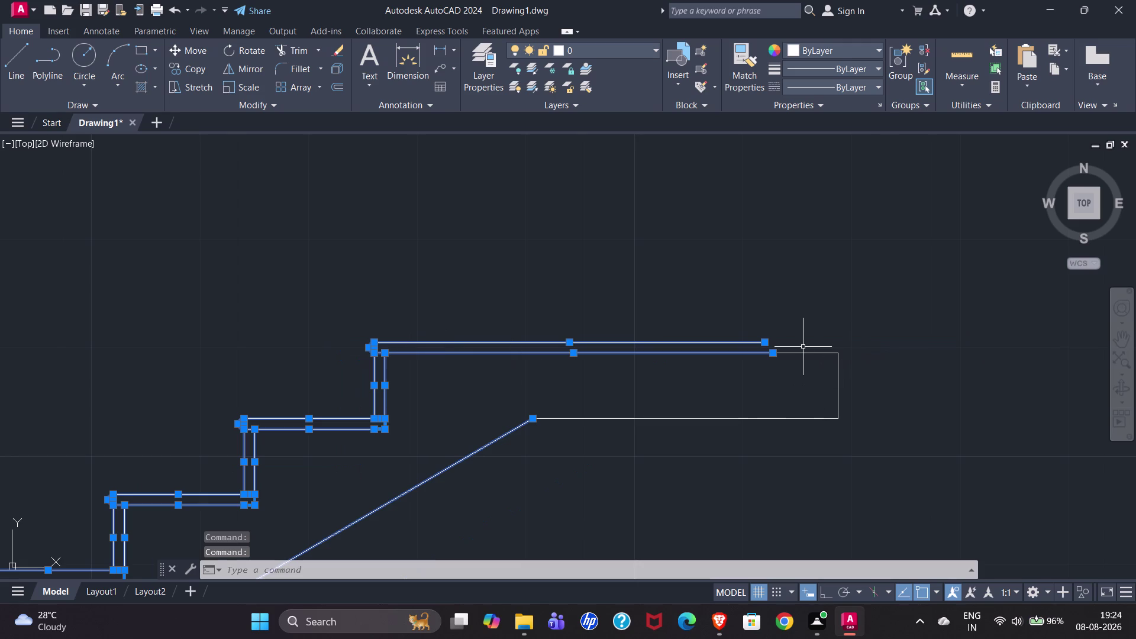
click(803, 355)
click(838, 394)
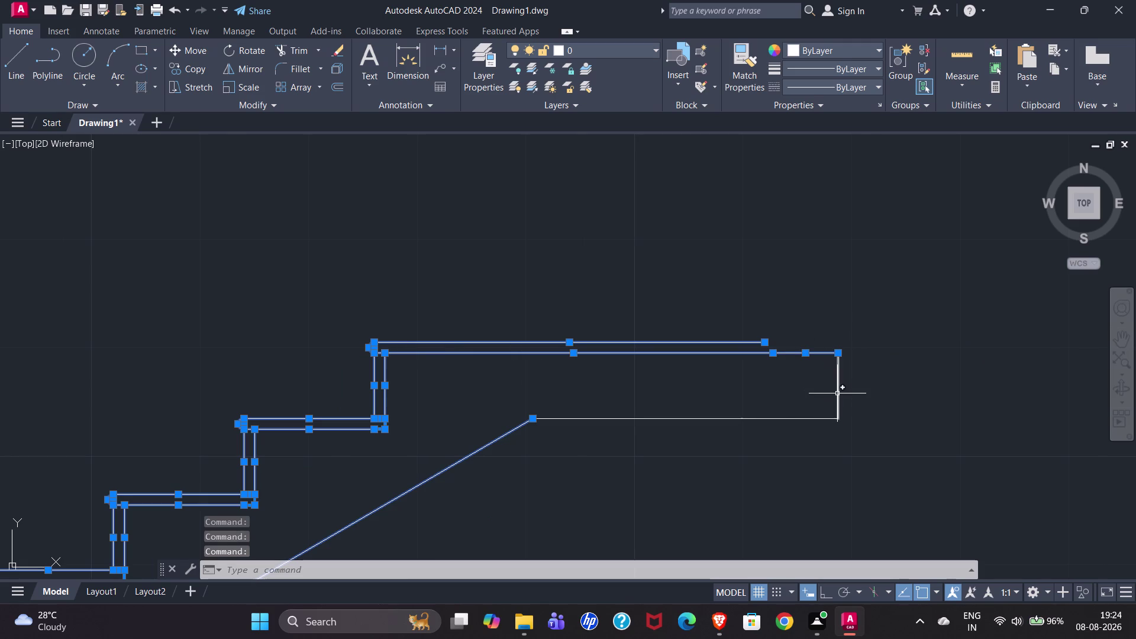
click(684, 419)
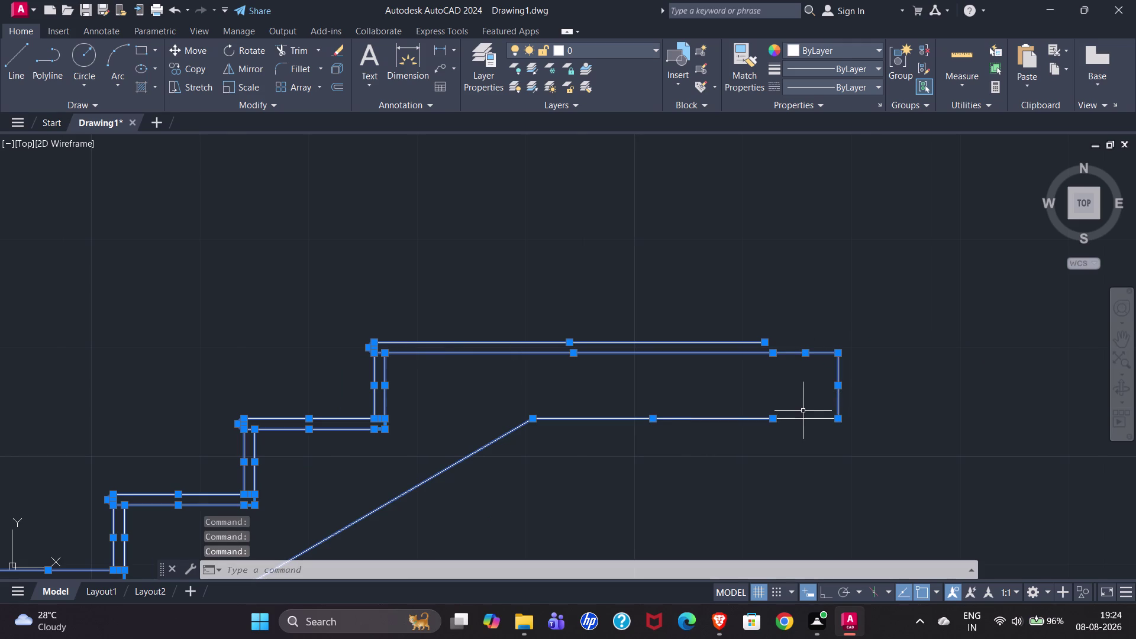
click(803, 419)
scroll(down, 3)
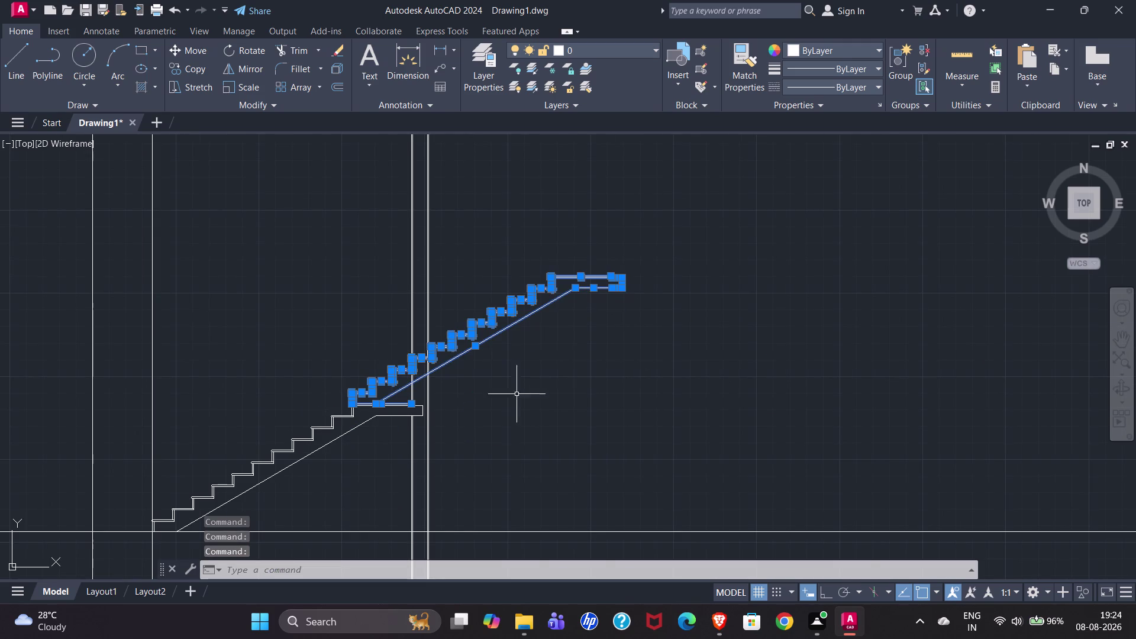
scroll(up, 3)
scroll(up, 3)
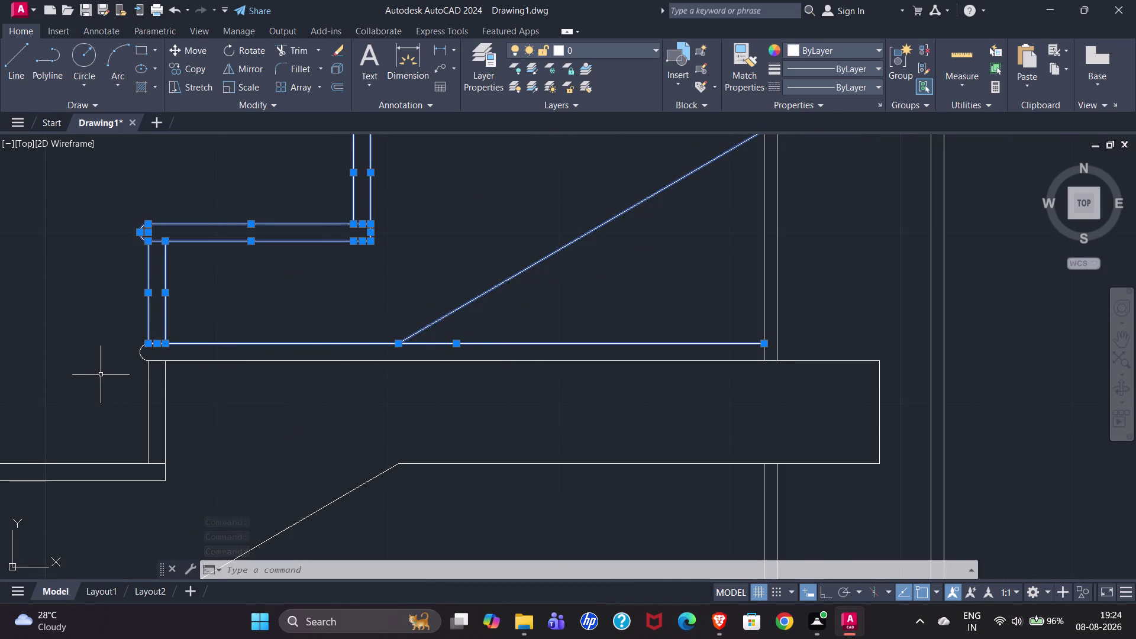
Mirror the upper flight about a vertical axis at the landing corner, erasing the original.
text(M)
text(I)
key(Return)
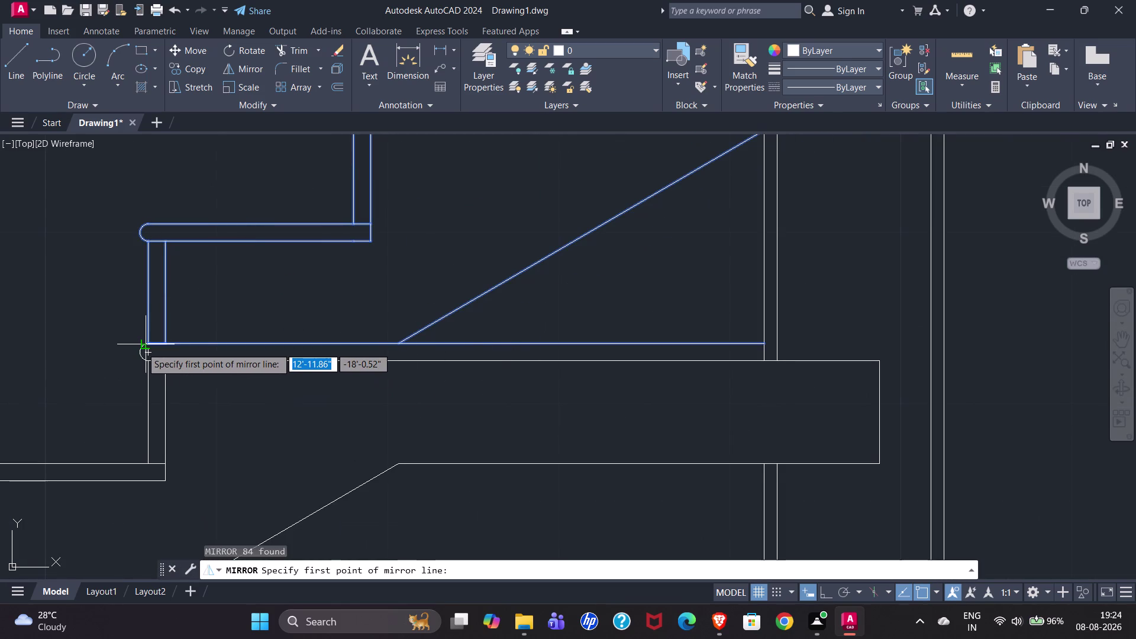
scroll(up, 3)
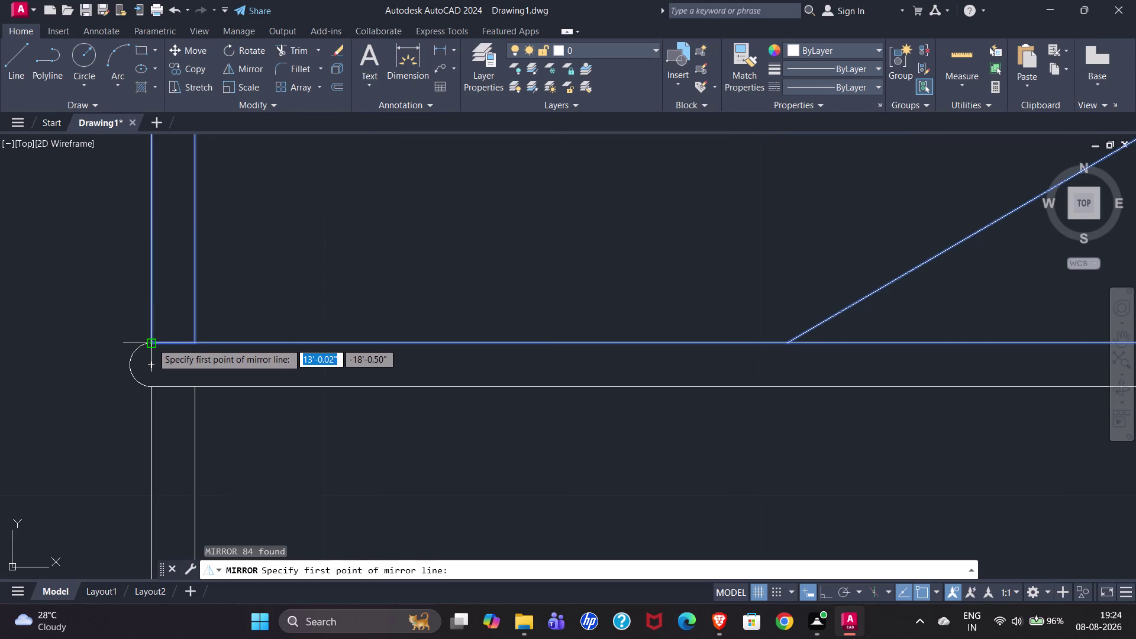
click(153, 342)
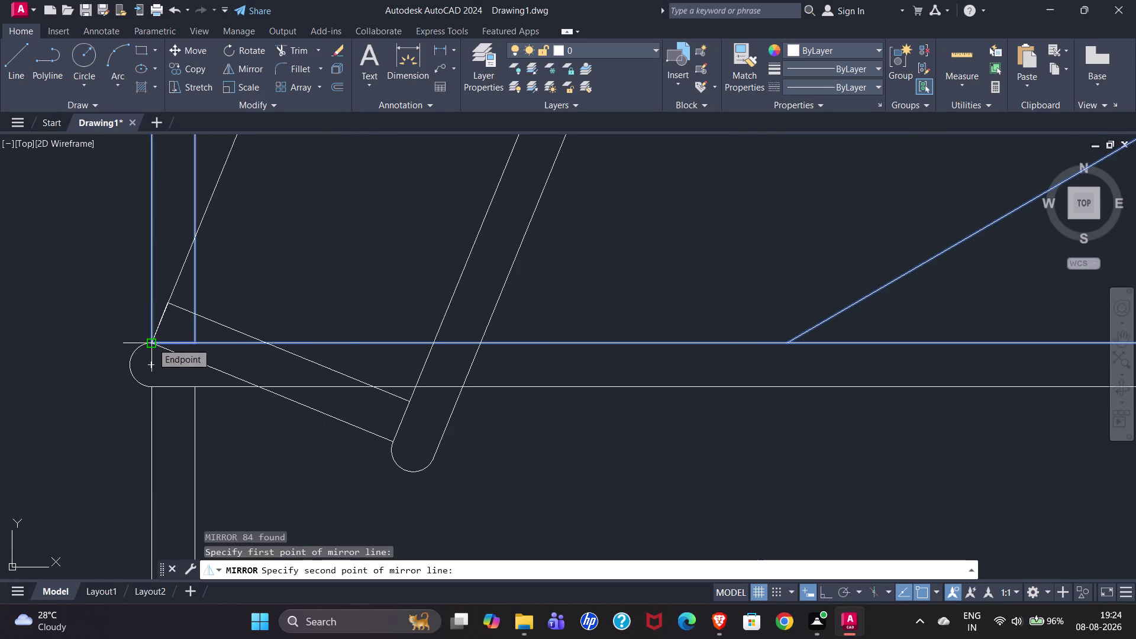
scroll(down, 3)
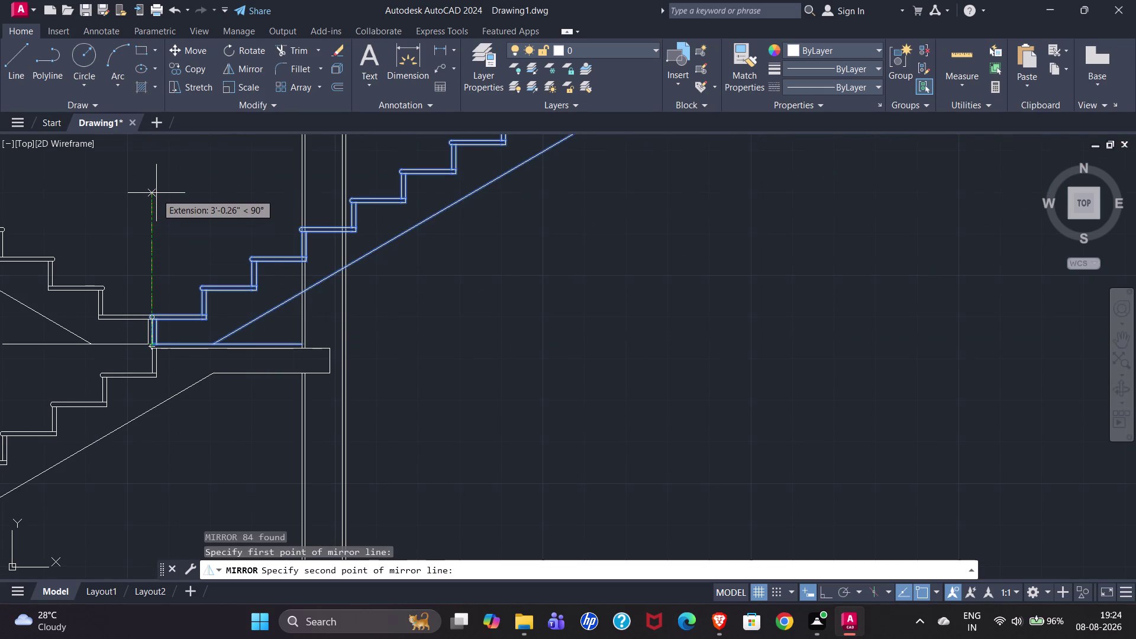
click(157, 193)
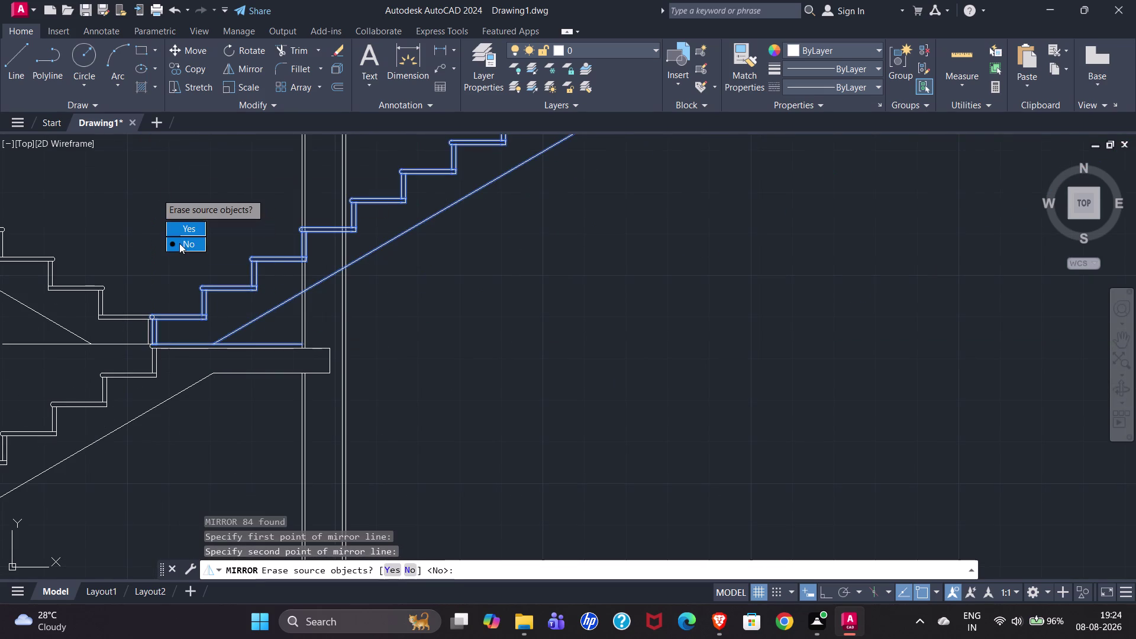
drag(185, 231, 156, 193)
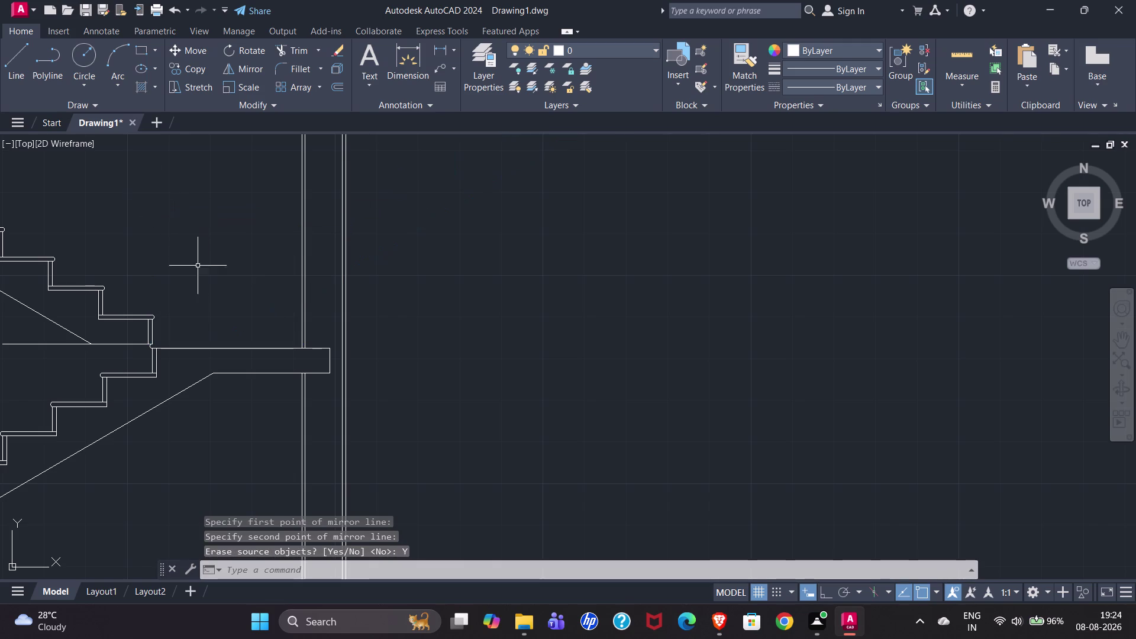
Select the loose horizontal line near the landing.
scroll(down, 3)
scroll(up, 3)
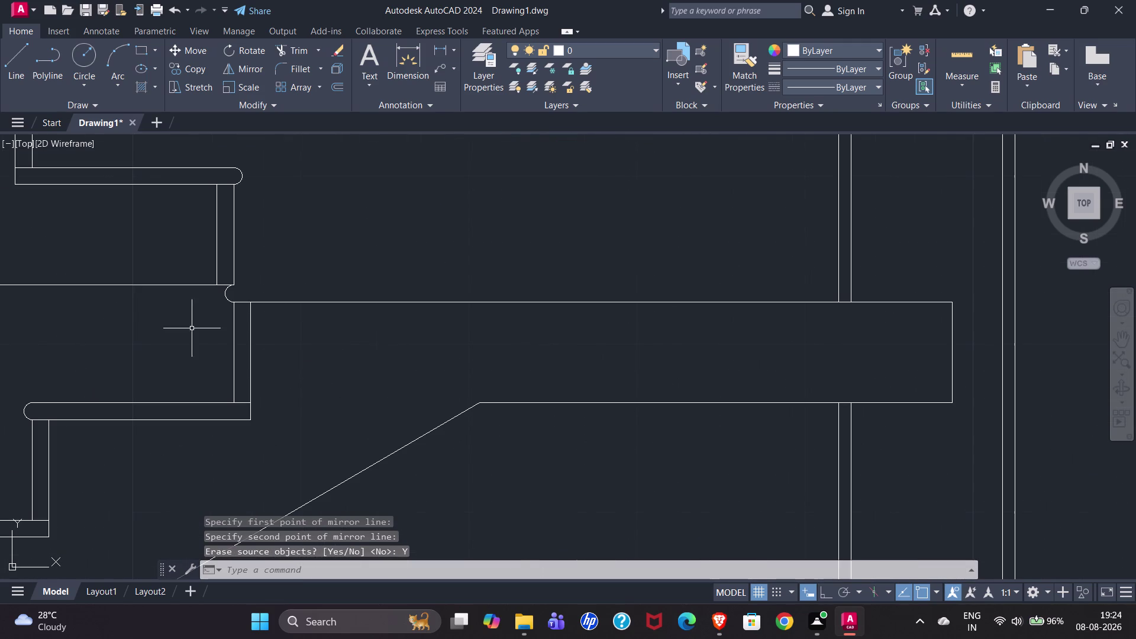
scroll(down, 3)
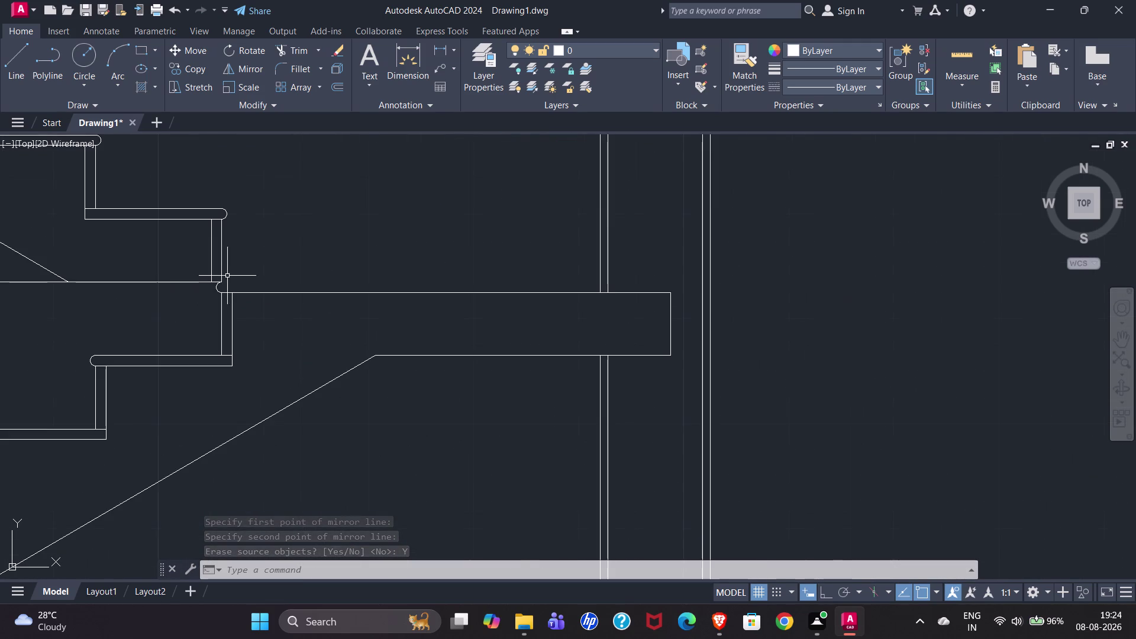
scroll(down, 3)
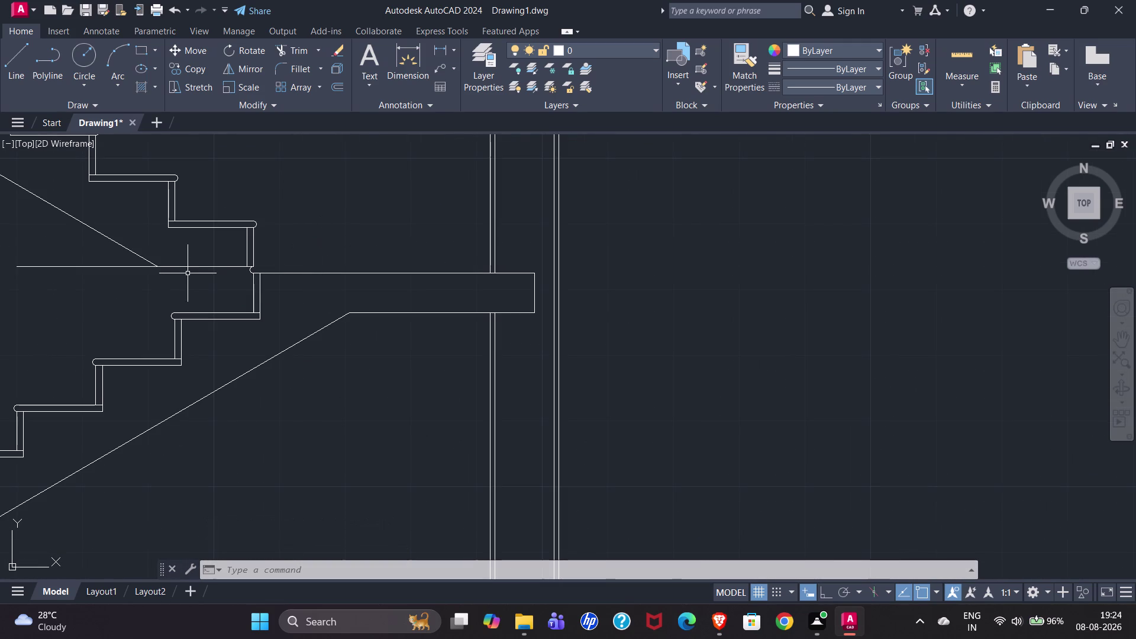
click(192, 267)
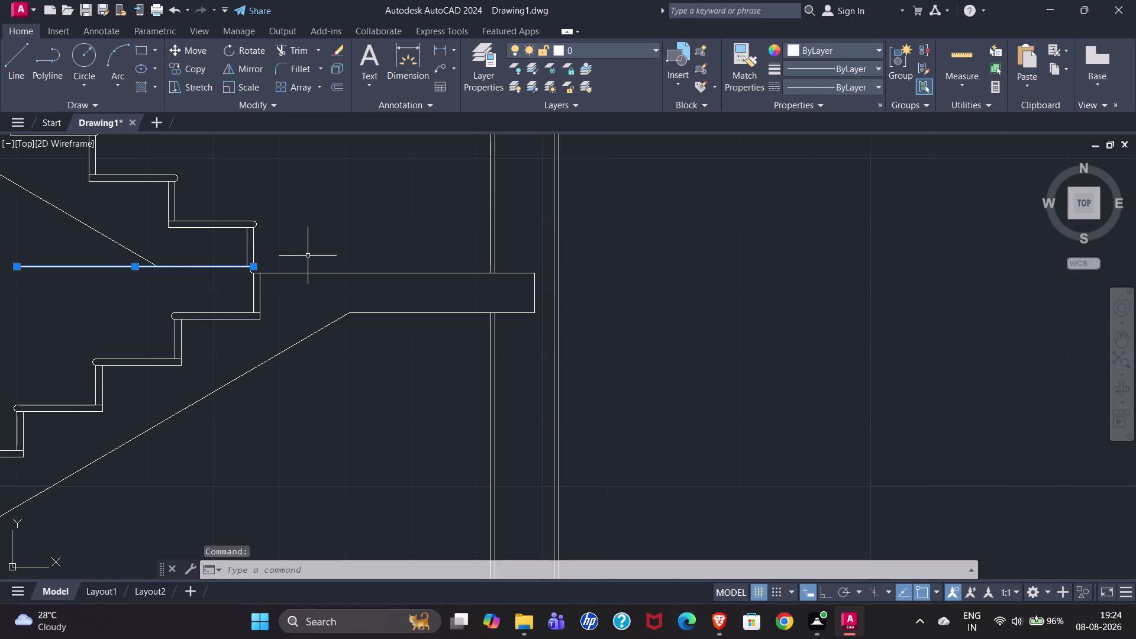
Mirror the line across a horizontal axis at the nosing corner with Ortho on, erasing the original.
text(M)
text(I)
key(Return)
scroll(up, 3)
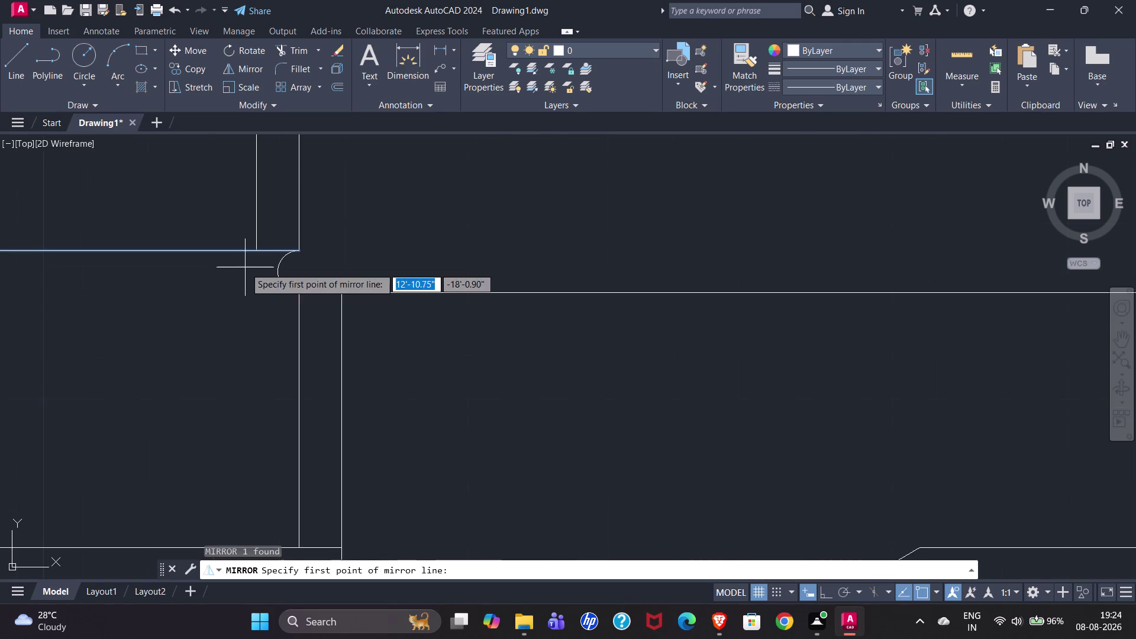
click(299, 295)
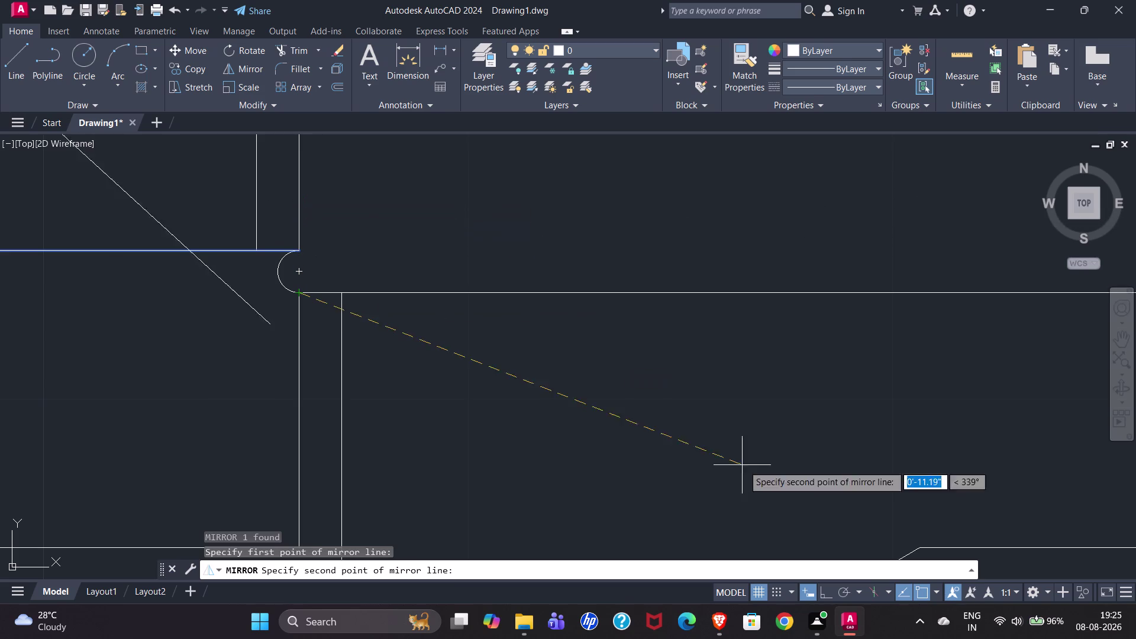
click(827, 591)
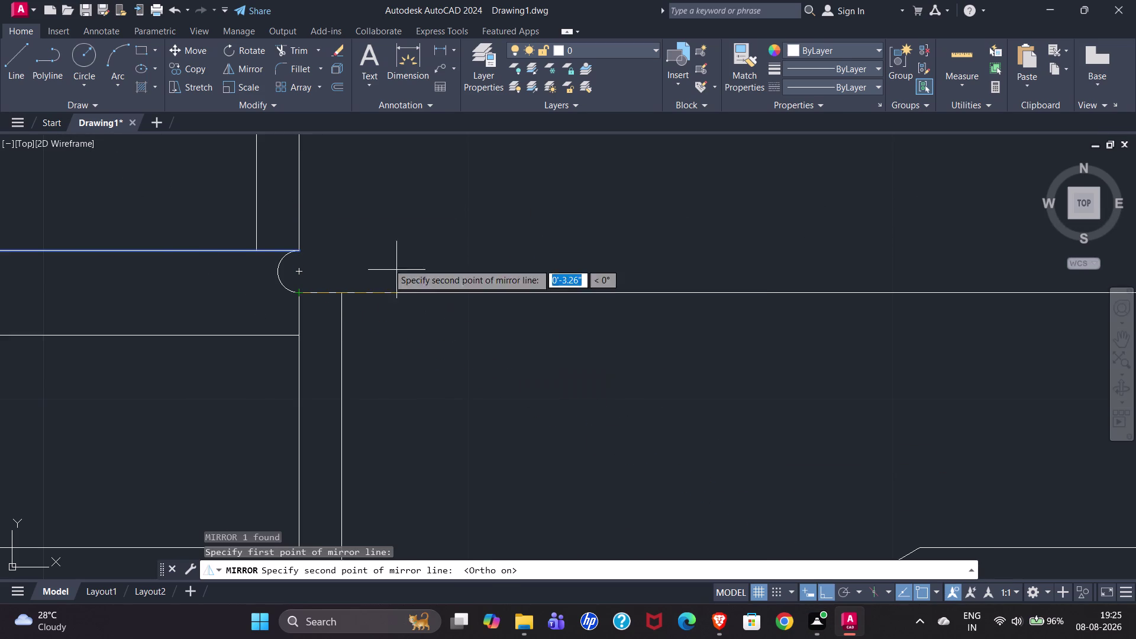
click(312, 170)
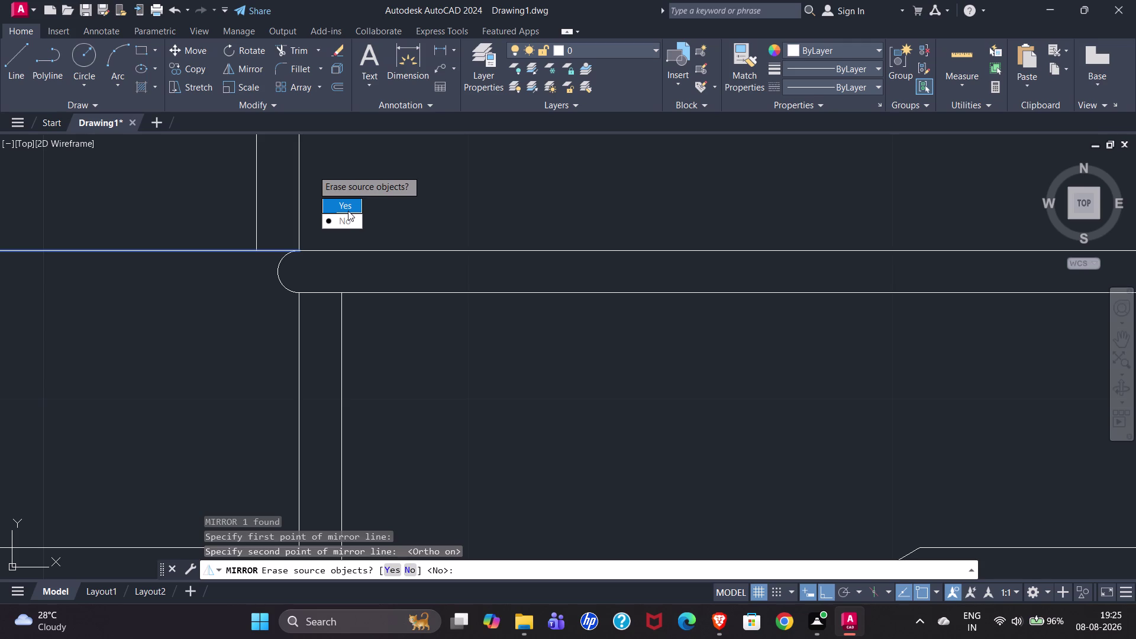
drag(348, 210, 313, 170)
Zoom around the landing and begin a selection window around the upper flight.
scroll(down, 3)
scroll(down, 3)
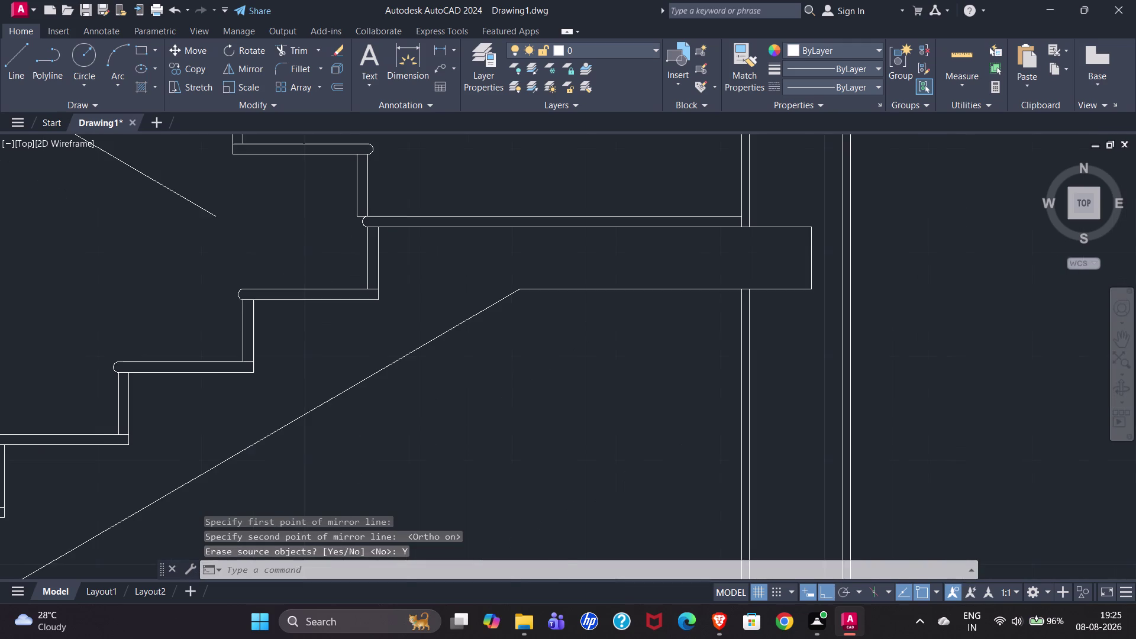
scroll(down, 3)
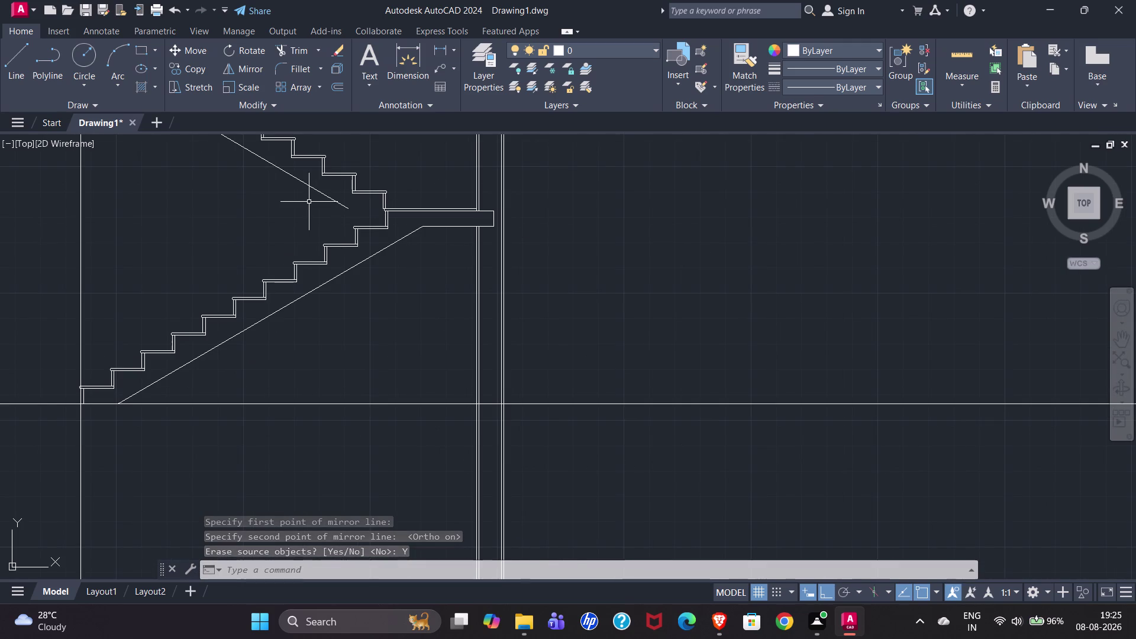
scroll(down, 3)
scroll(up, 3)
scroll(up, 3)
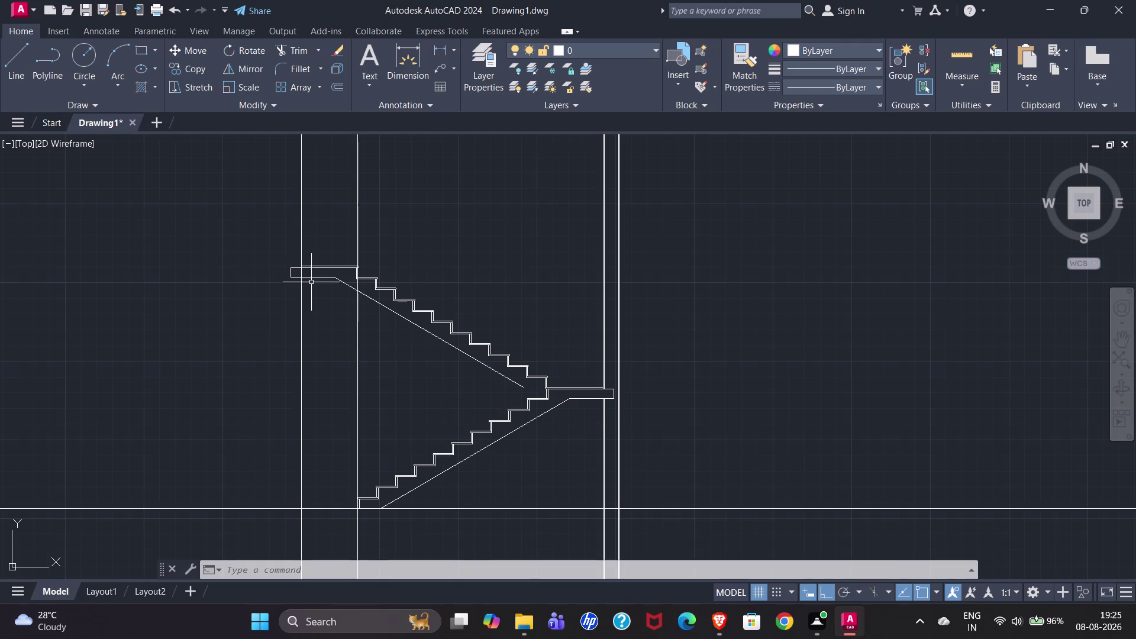
click(257, 222)
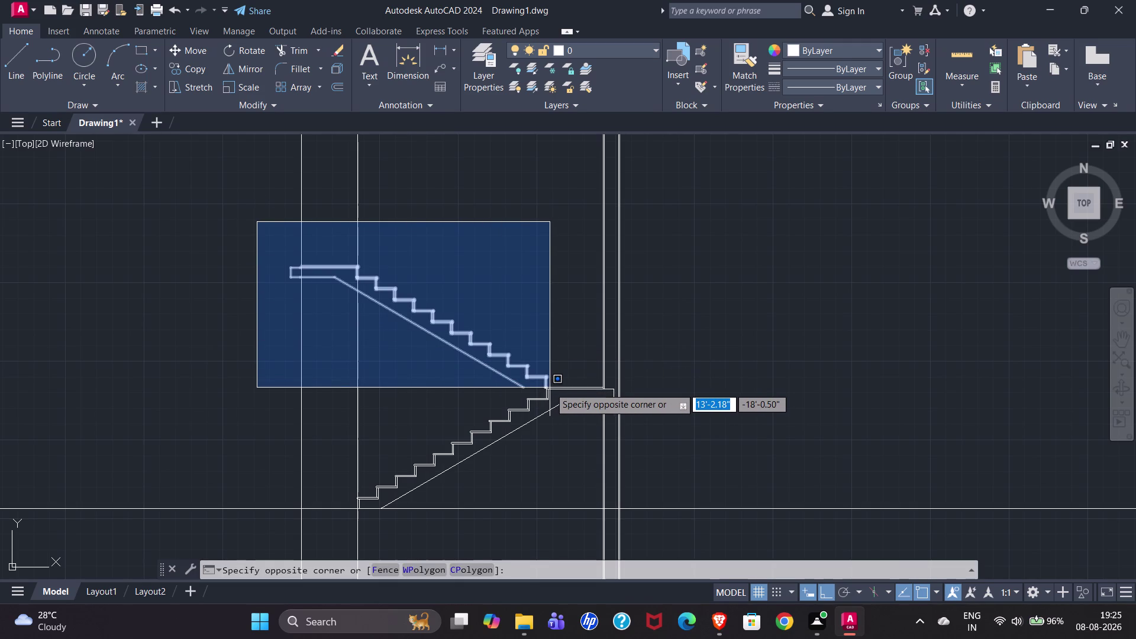
Move the 83-object upper flight so its bottom riser meets the landing's nosing edge.
click(550, 388)
scroll(up, 3)
scroll(down, 3)
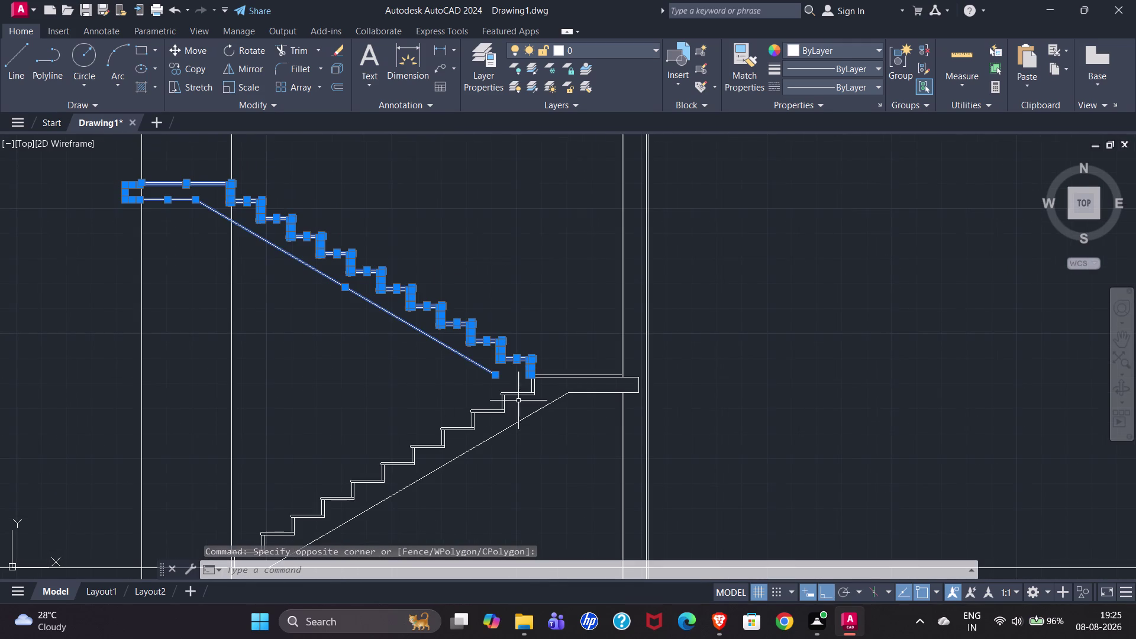
scroll(up, 3)
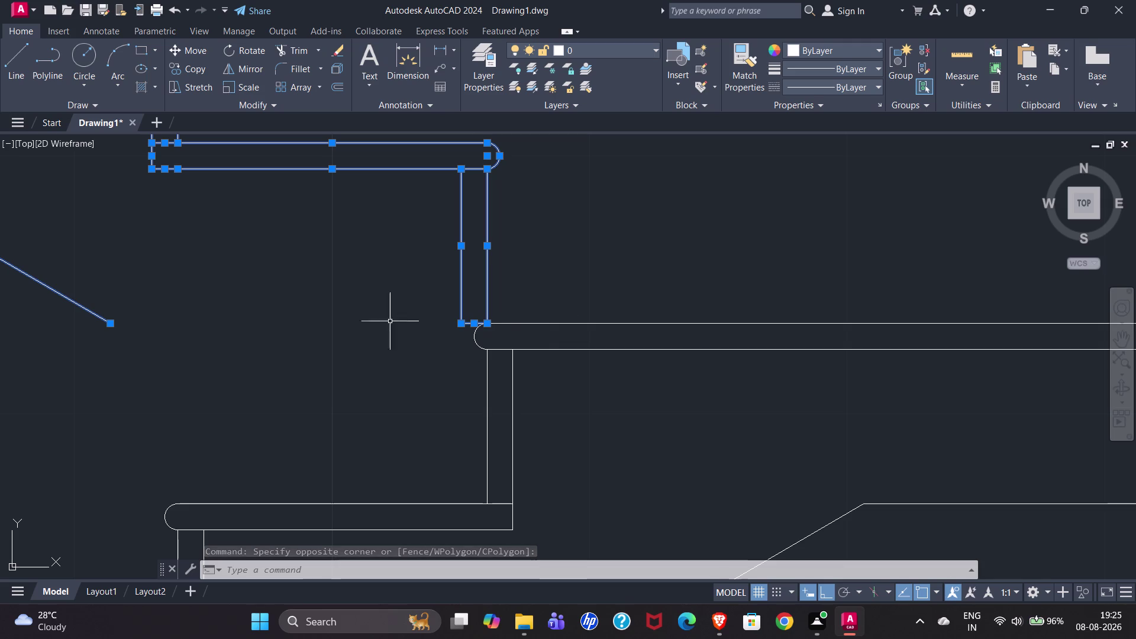
key(m)
key(Return)
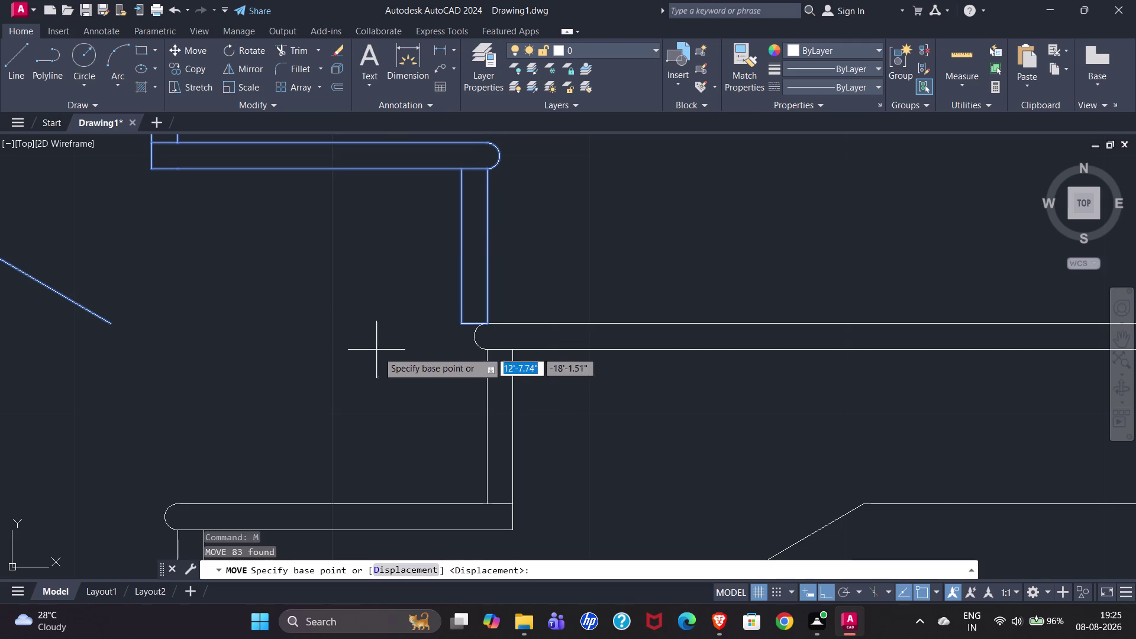
click(485, 326)
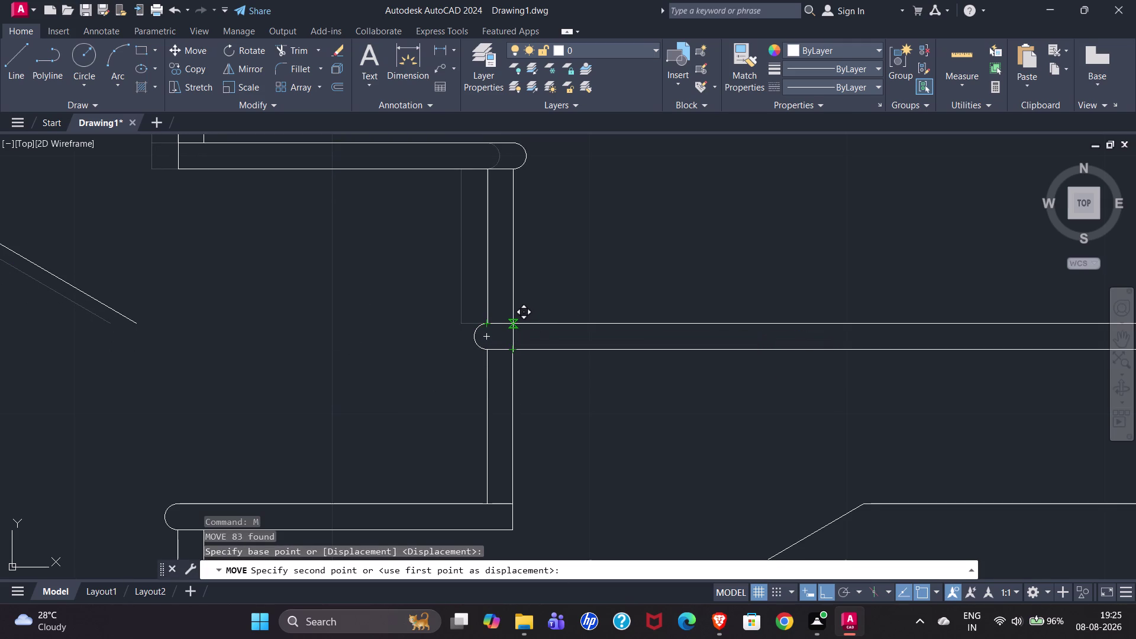
click(513, 324)
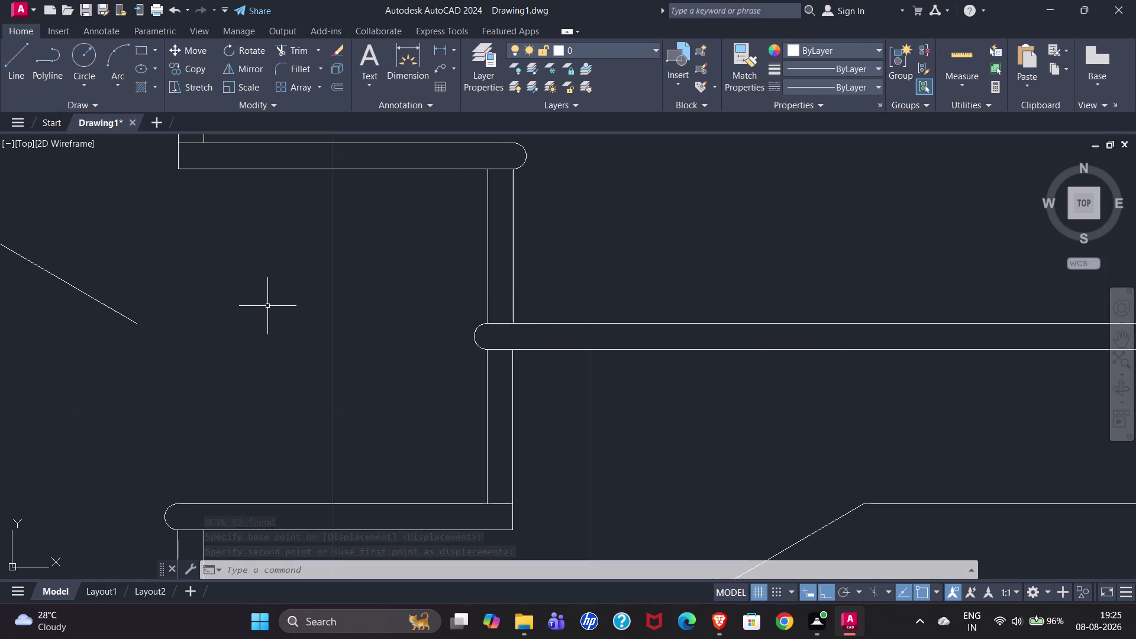
scroll(down, 3)
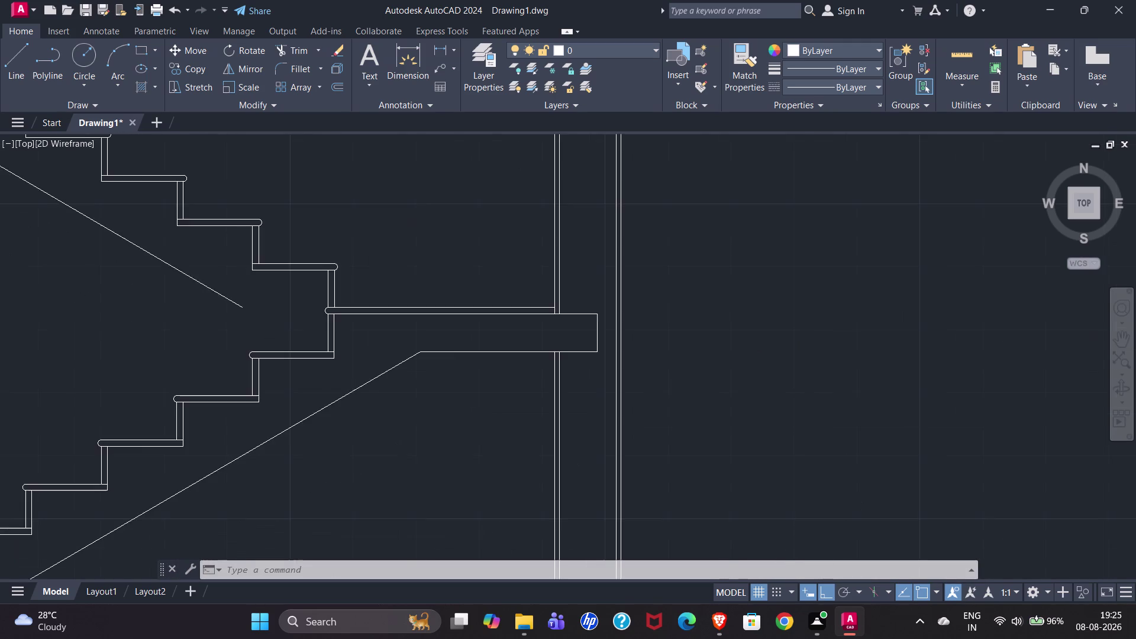
scroll(down, 3)
scroll(up, 3)
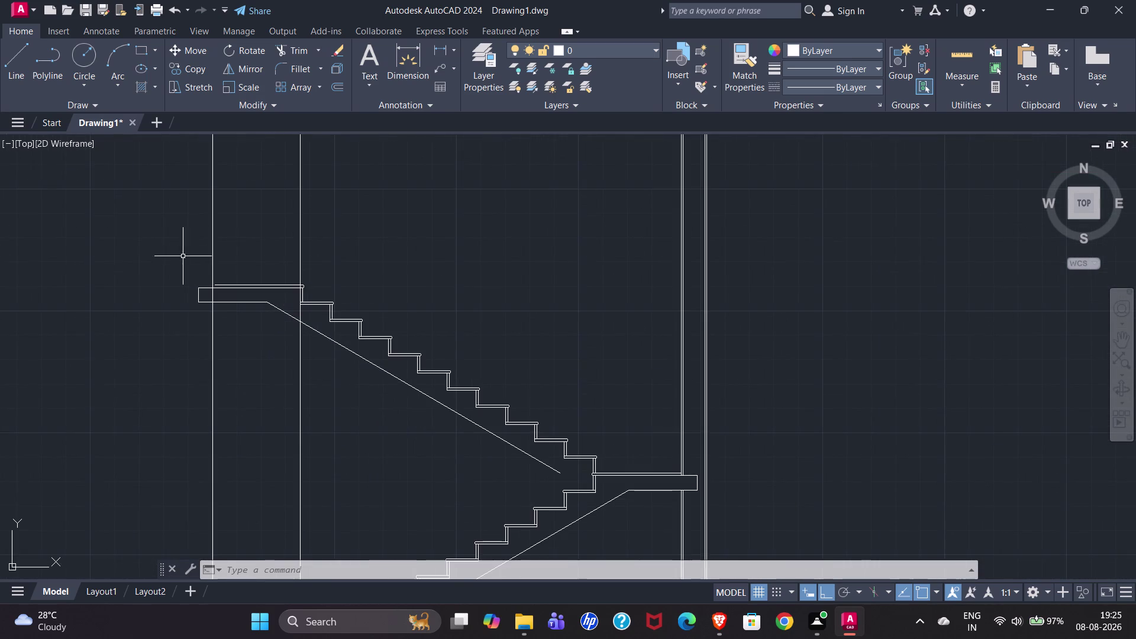
scroll(up, 3)
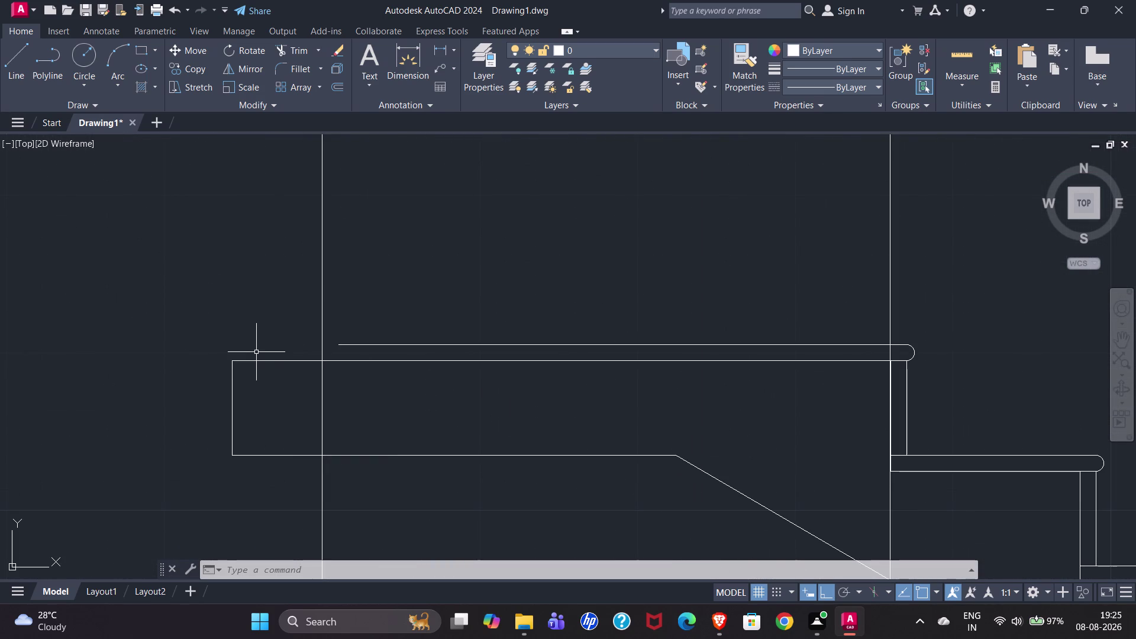
scroll(down, 3)
scroll(down, 3)
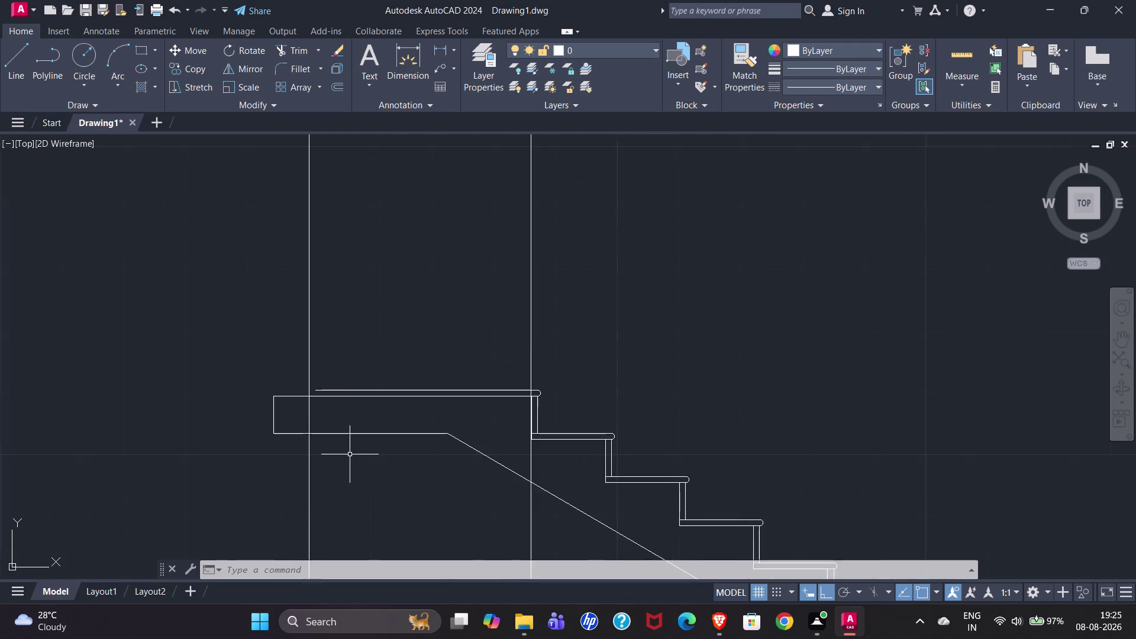
scroll(down, 3)
scroll(down, 3)
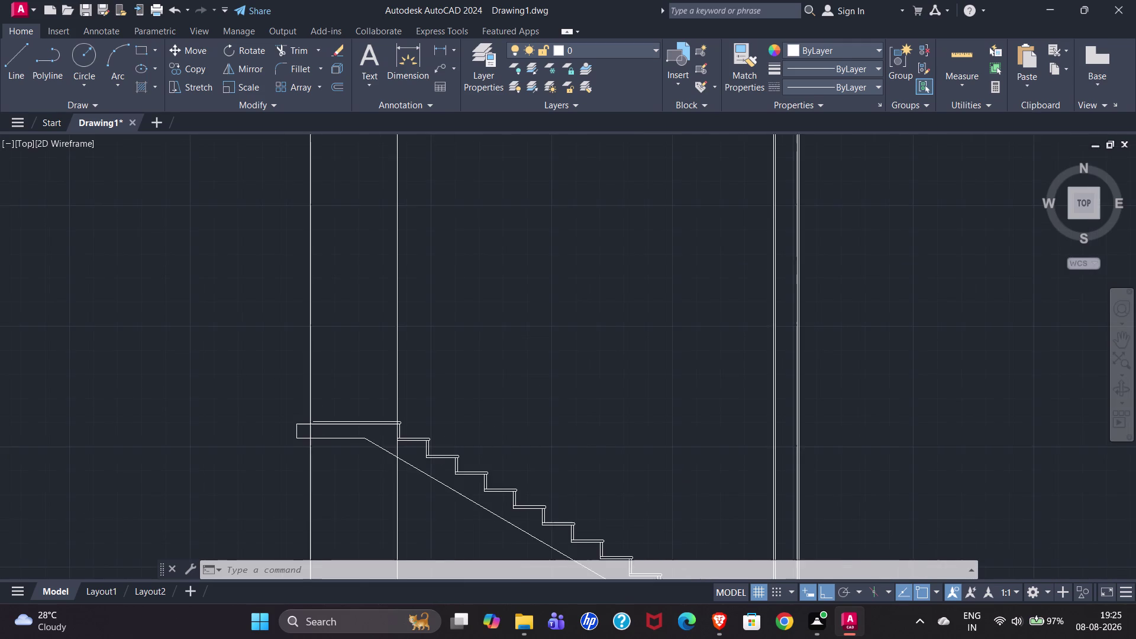
scroll(down, 3)
scroll(up, 3)
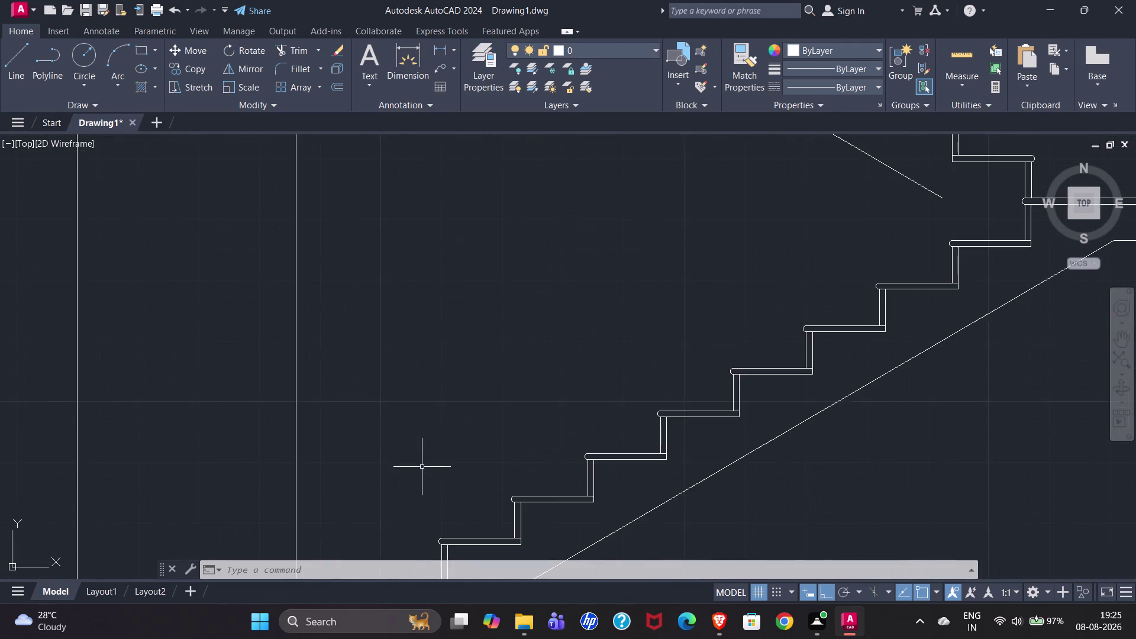
scroll(down, 3)
scroll(up, 3)
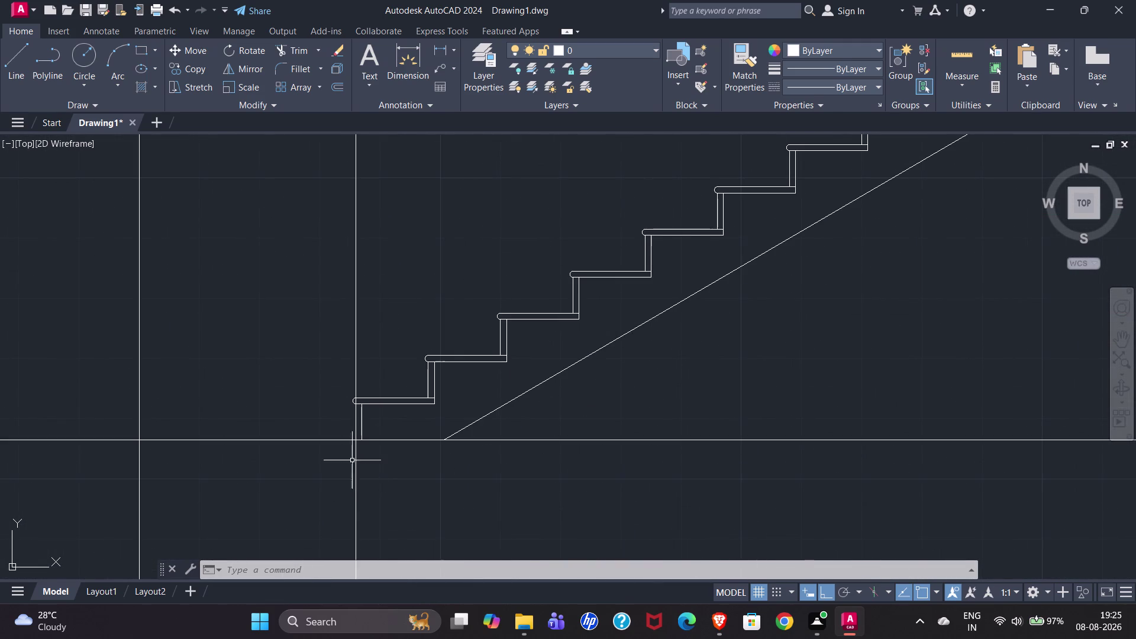
scroll(down, 3)
scroll(up, 3)
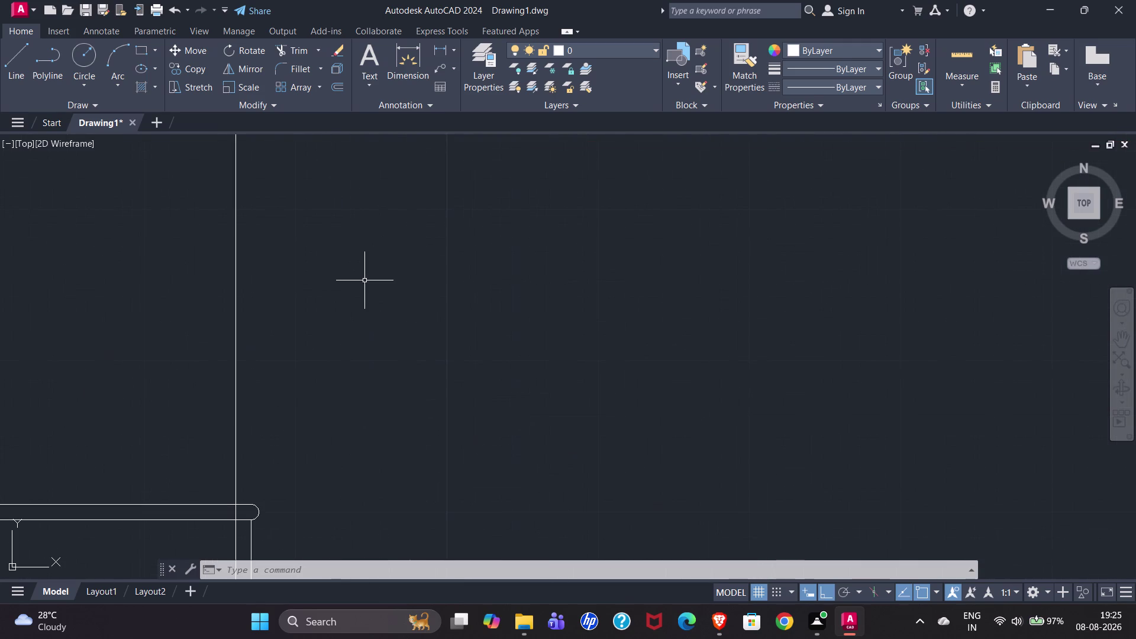
scroll(down, 3)
scroll(up, 3)
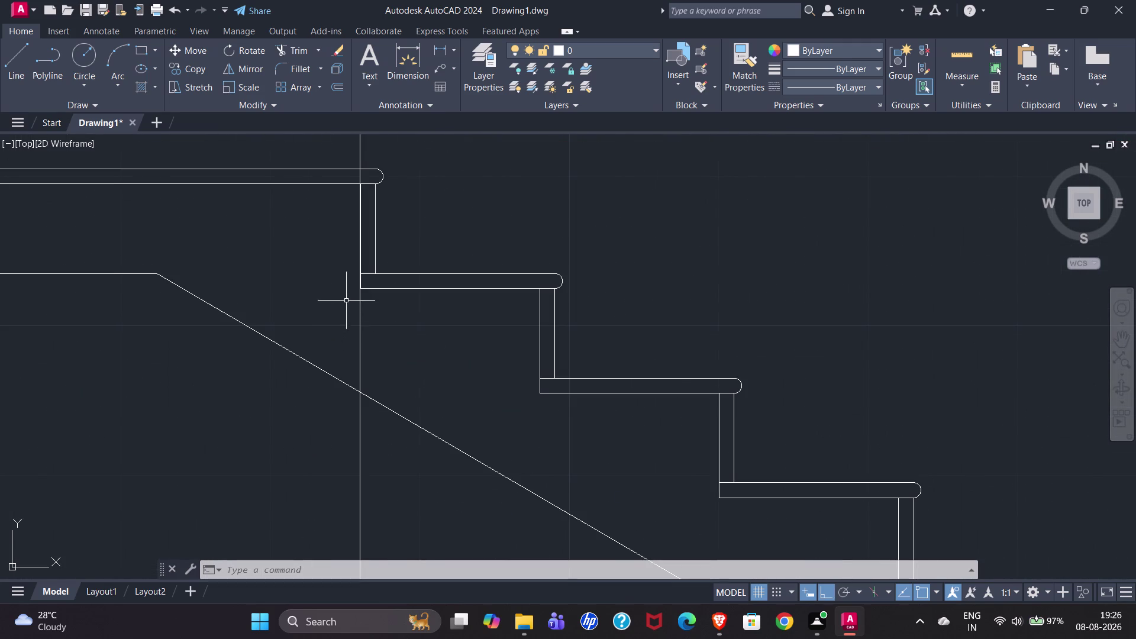
scroll(up, 3)
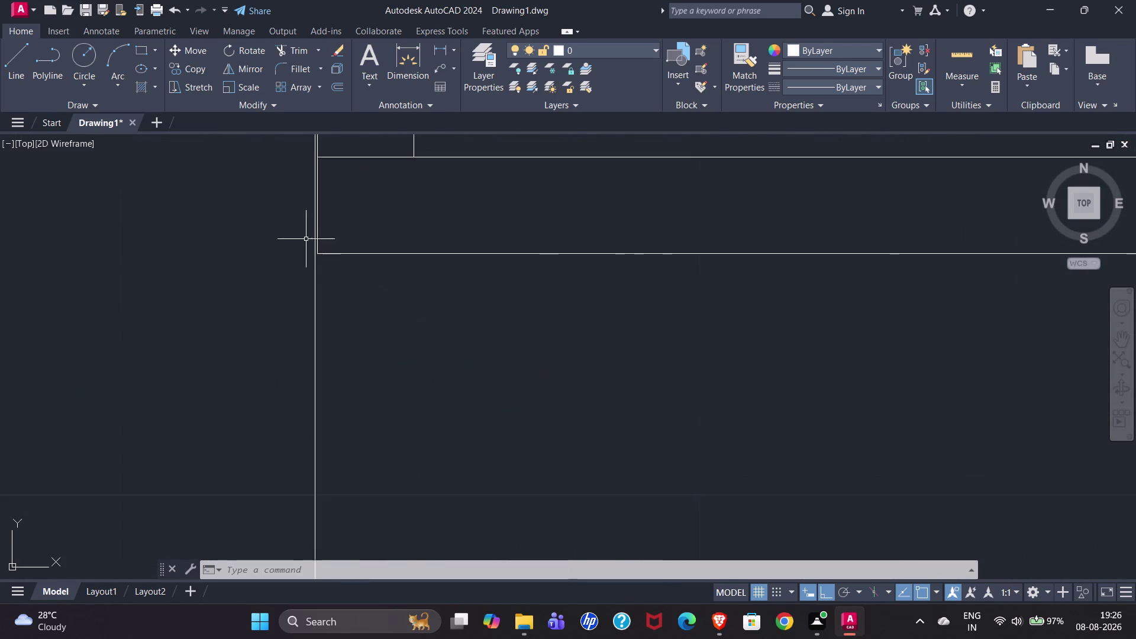
scroll(up, 3)
scroll(up, 3)
scroll(up, 3)
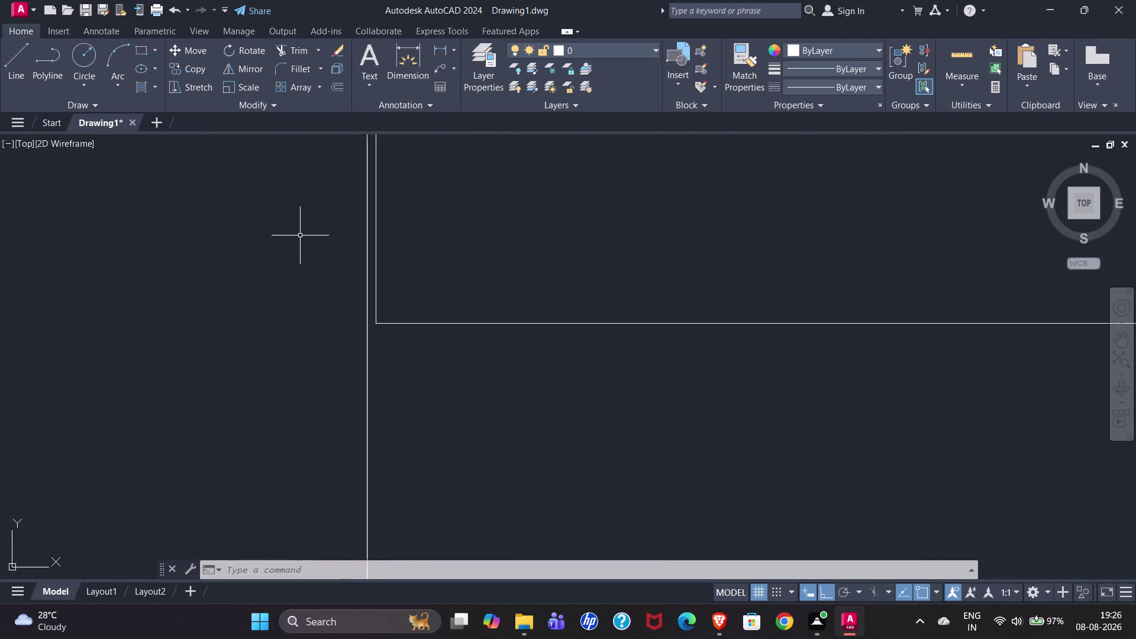
scroll(down, 3)
scroll(down, 3)
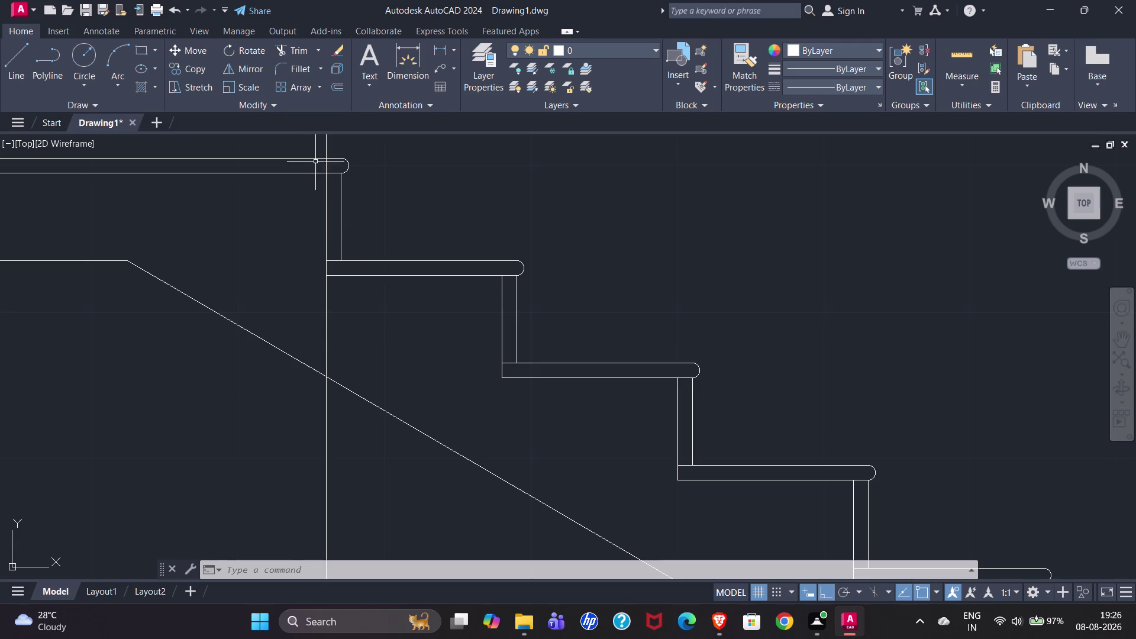
scroll(up, 3)
scroll(up, 3)
scroll(down, 3)
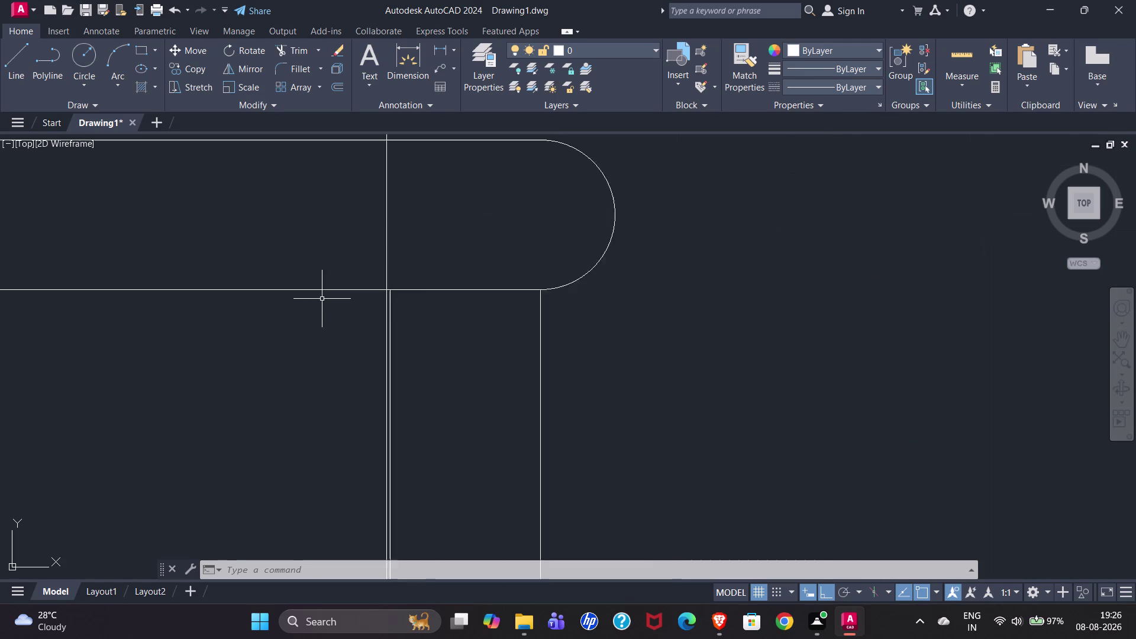
scroll(down, 3)
scroll(up, 3)
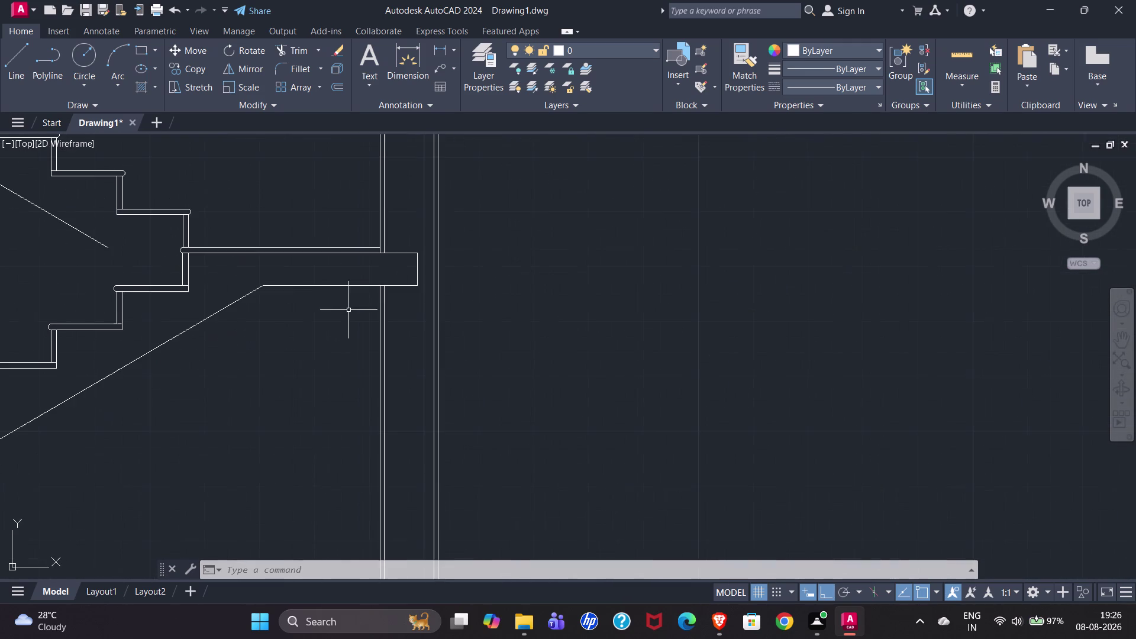
scroll(up, 3)
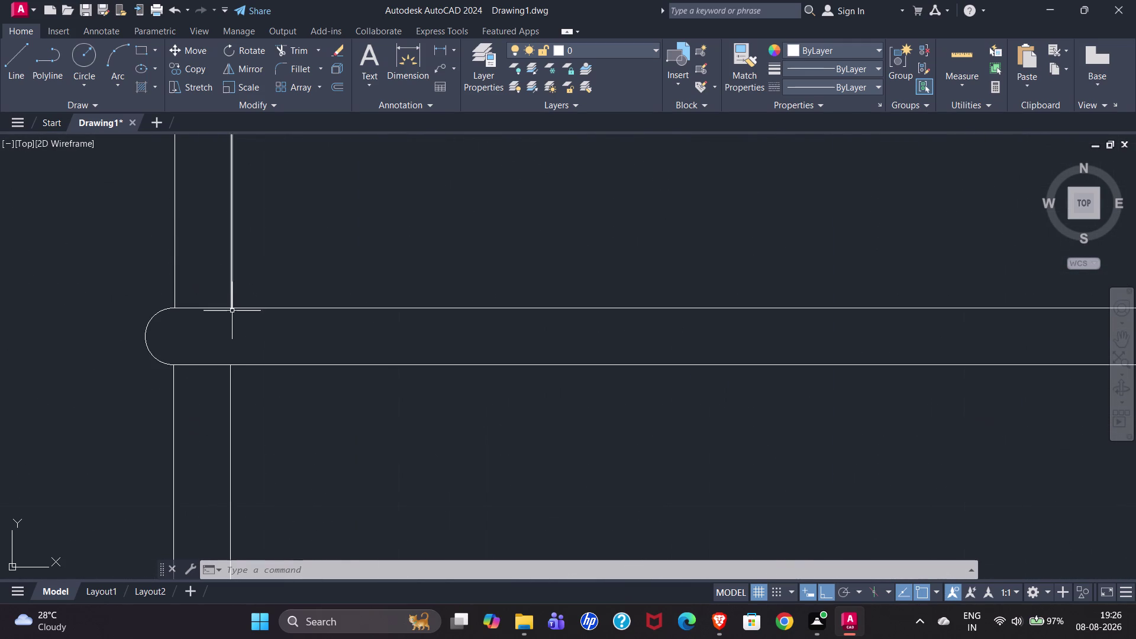
Zoom out and window-select the whole upper stair flight.
scroll(up, 3)
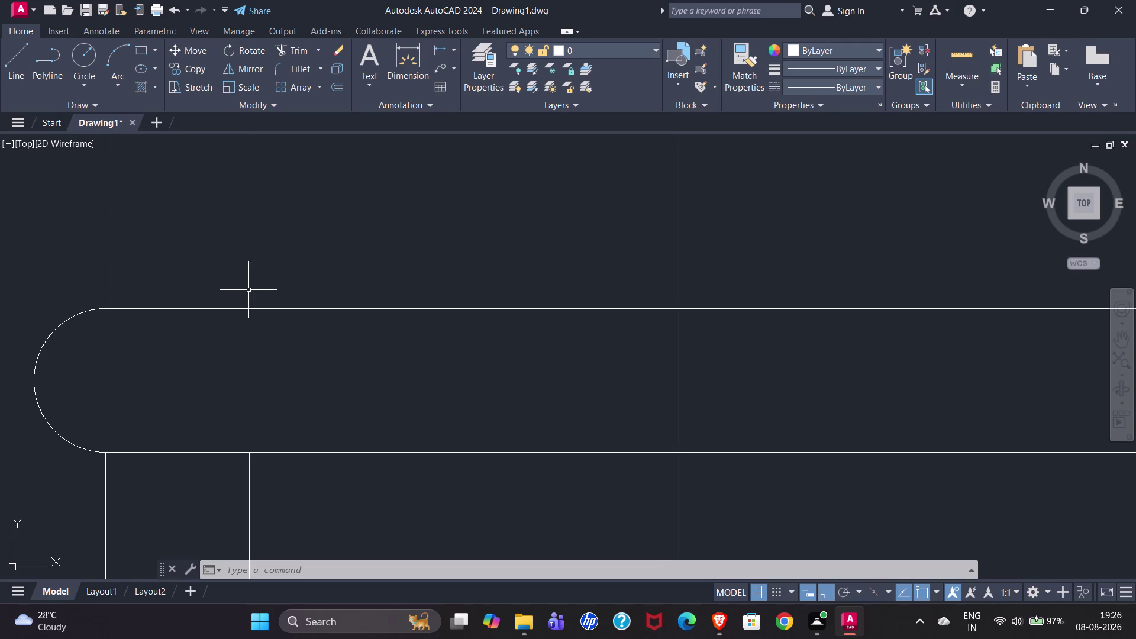
scroll(down, 3)
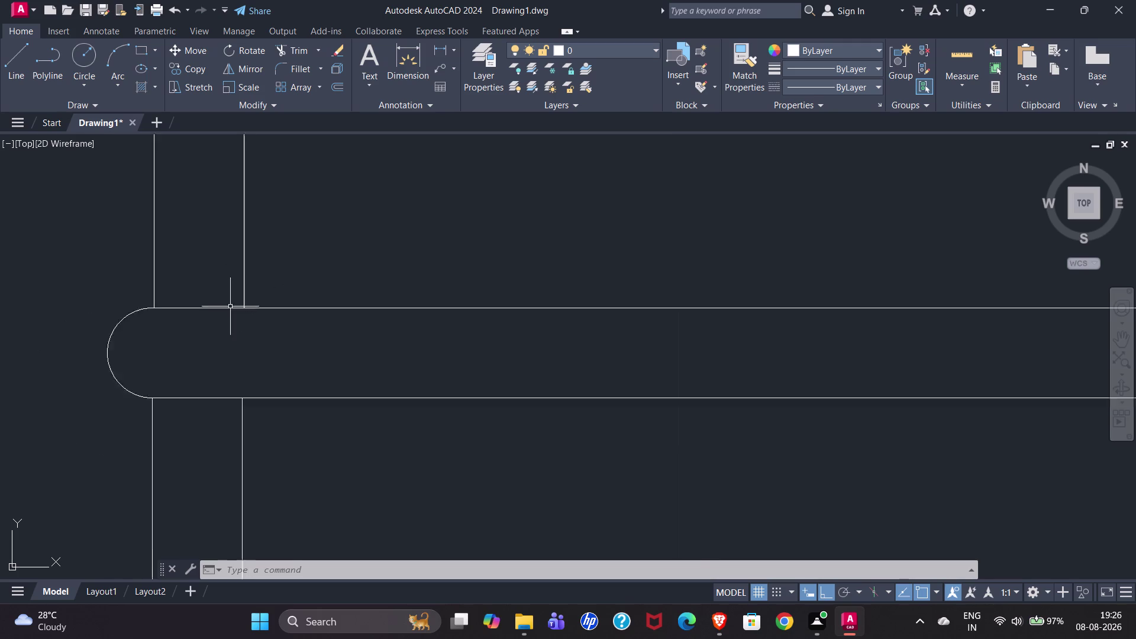
scroll(down, 3)
scroll(down, 3)
click(180, 251)
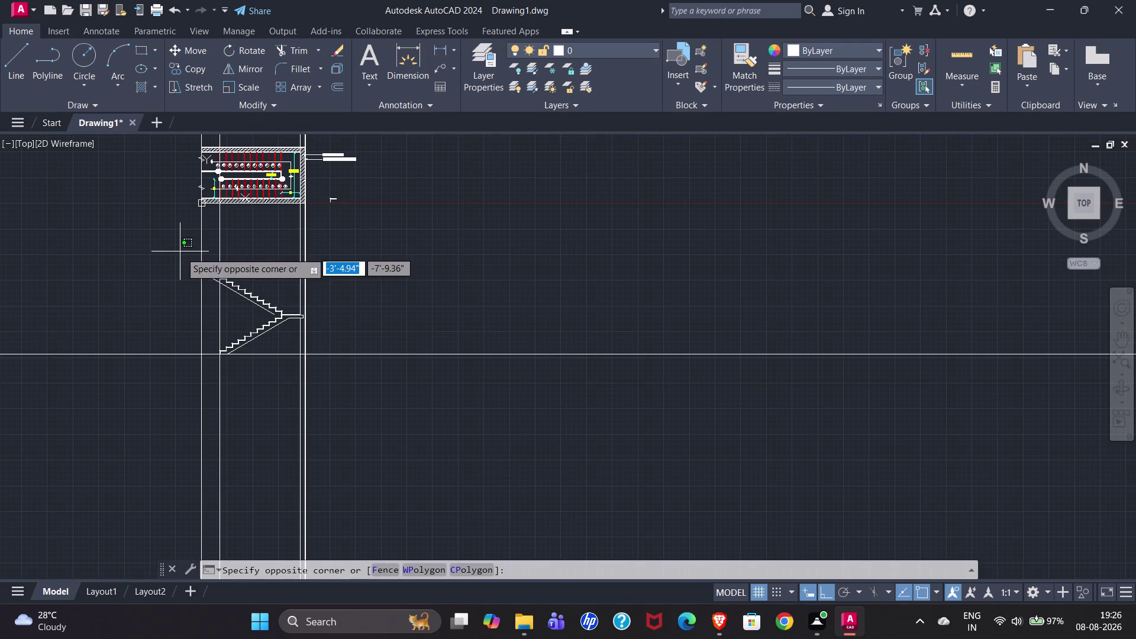
scroll(up, 3)
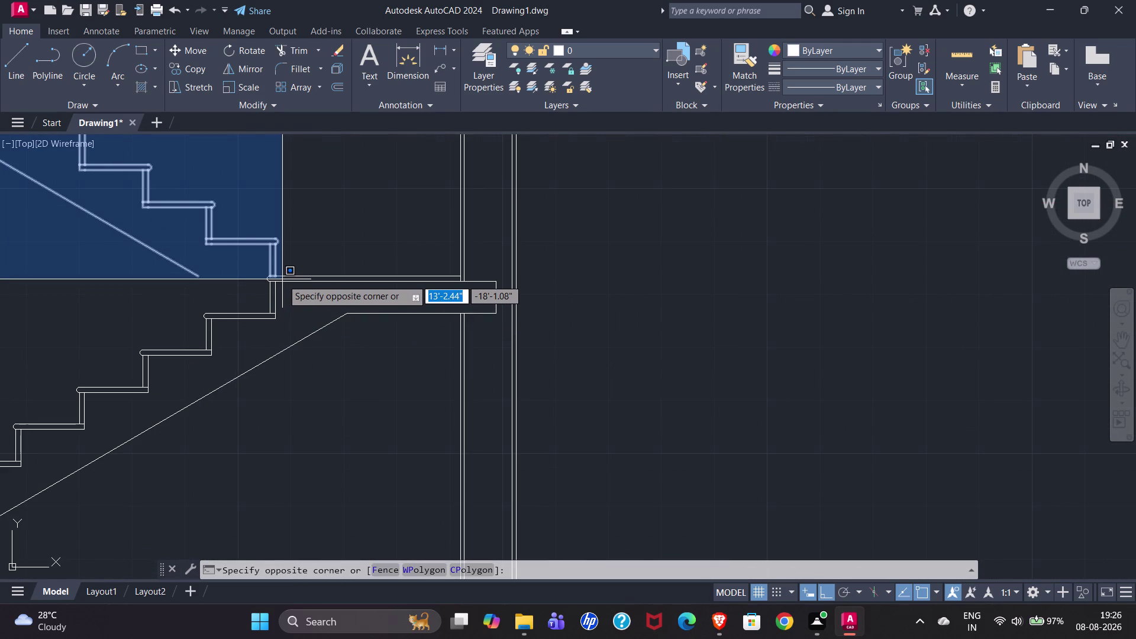
click(282, 280)
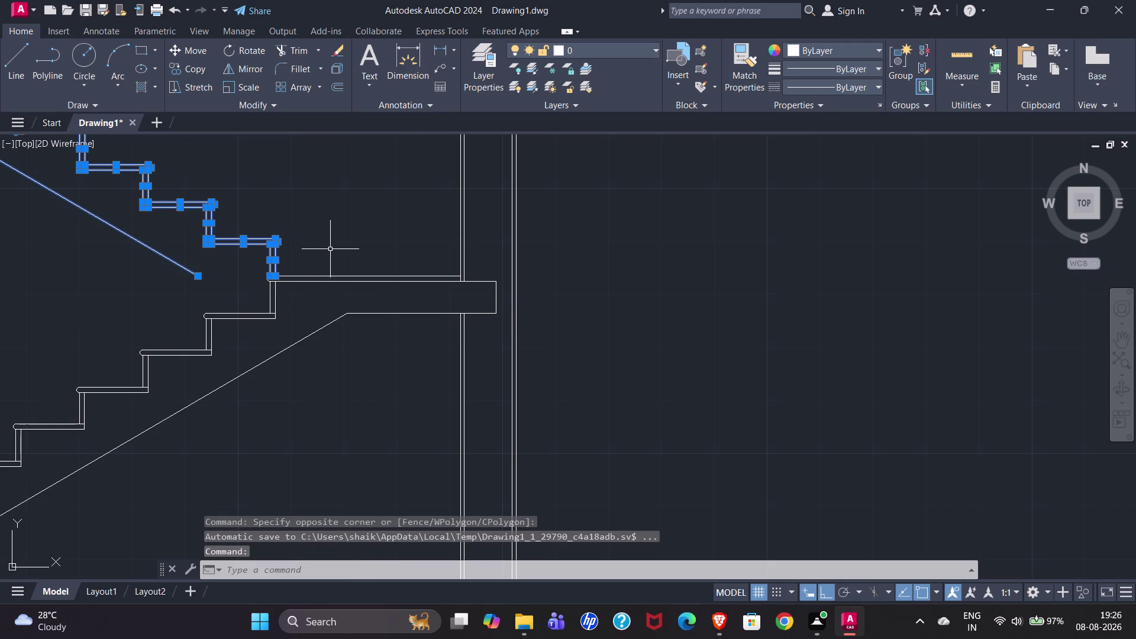
Move the 83-object upper flight, Ortho off, onto the landing's top edge.
key(m)
key(Return)
scroll(up, 3)
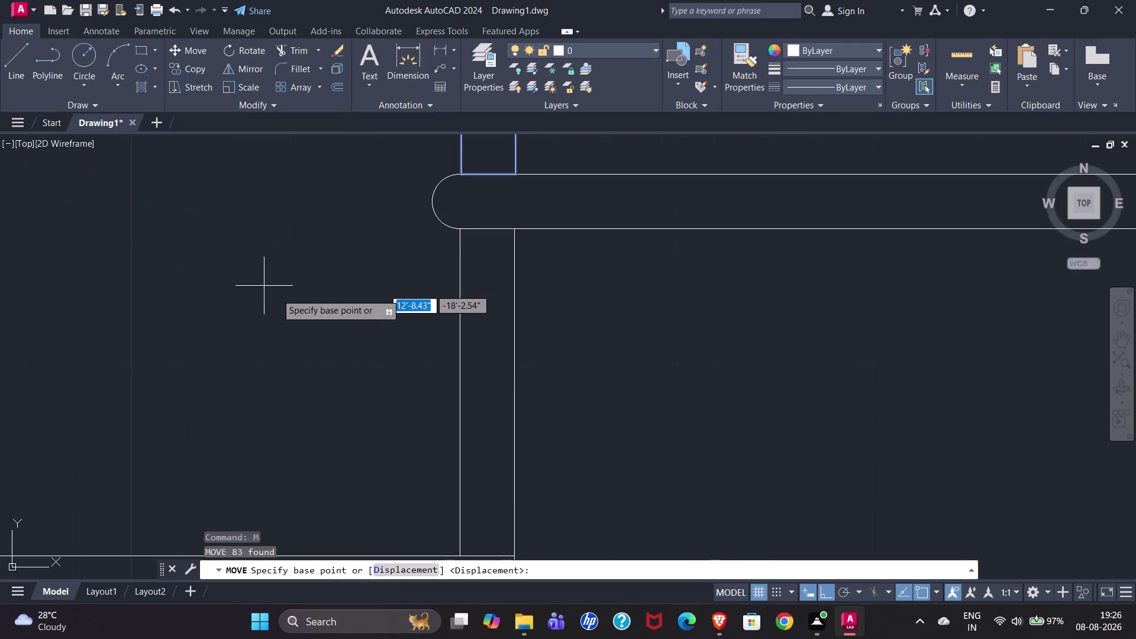
scroll(down, 3)
scroll(up, 3)
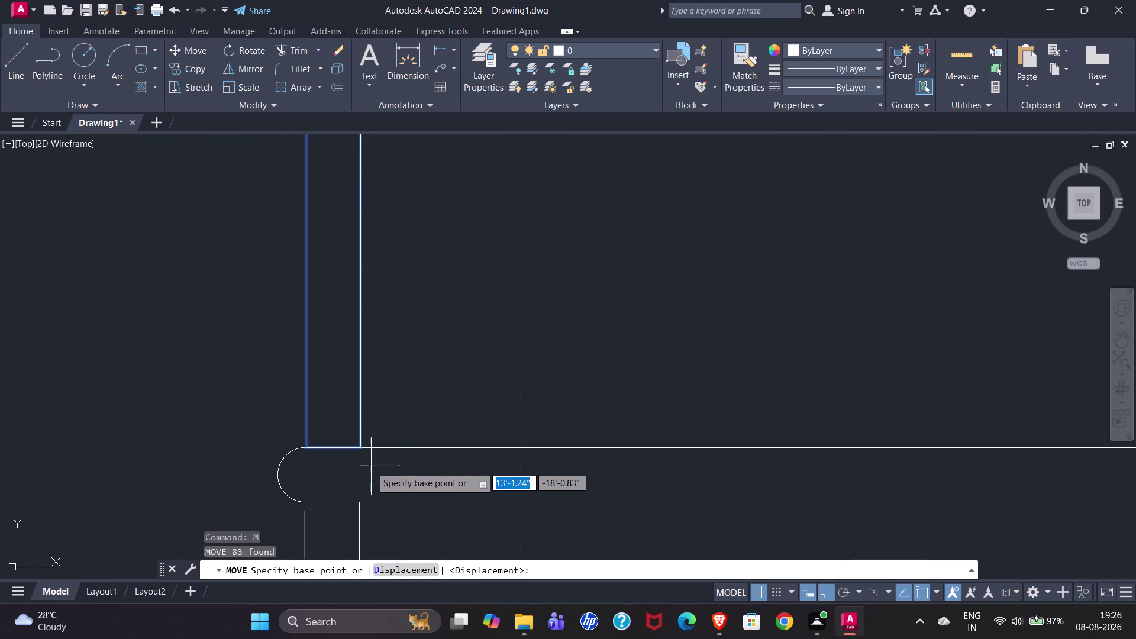
click(360, 448)
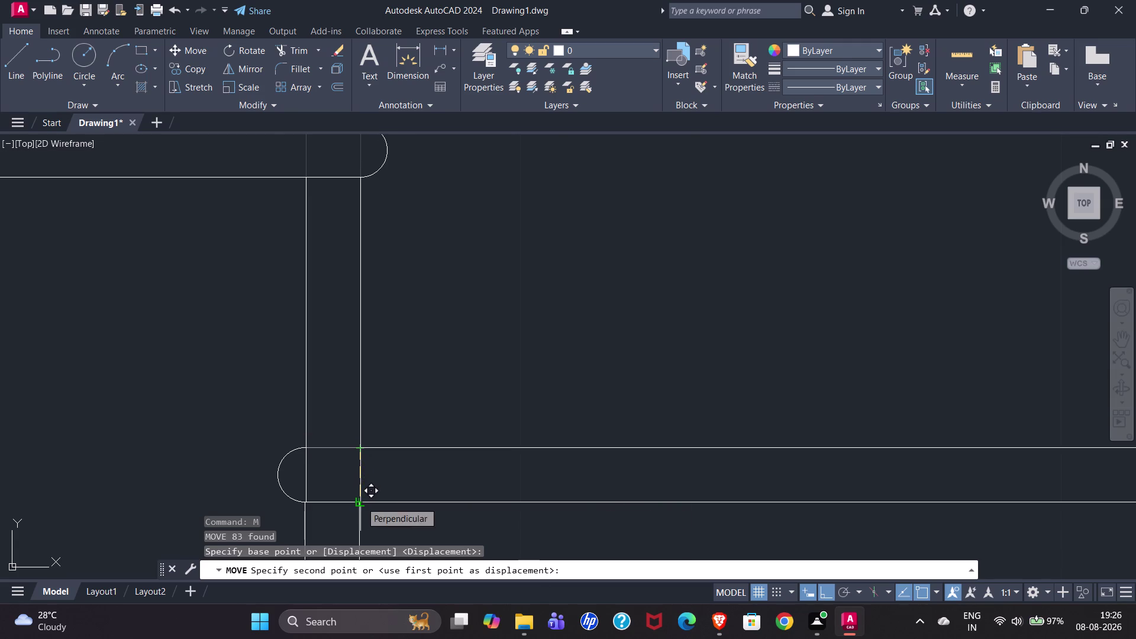
scroll(up, 3)
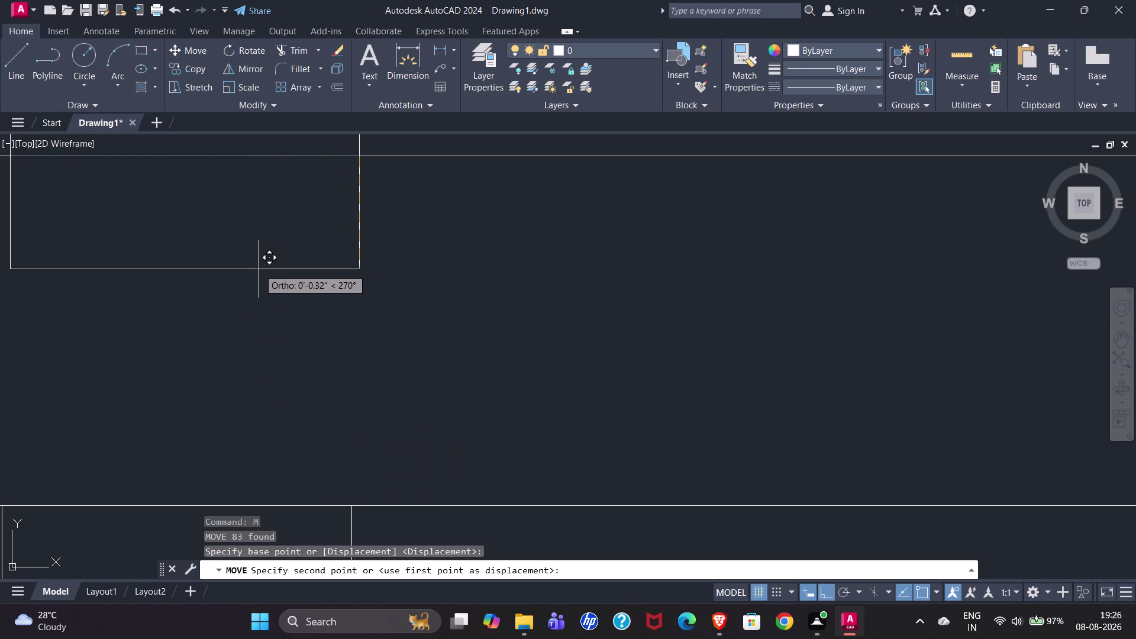
click(824, 596)
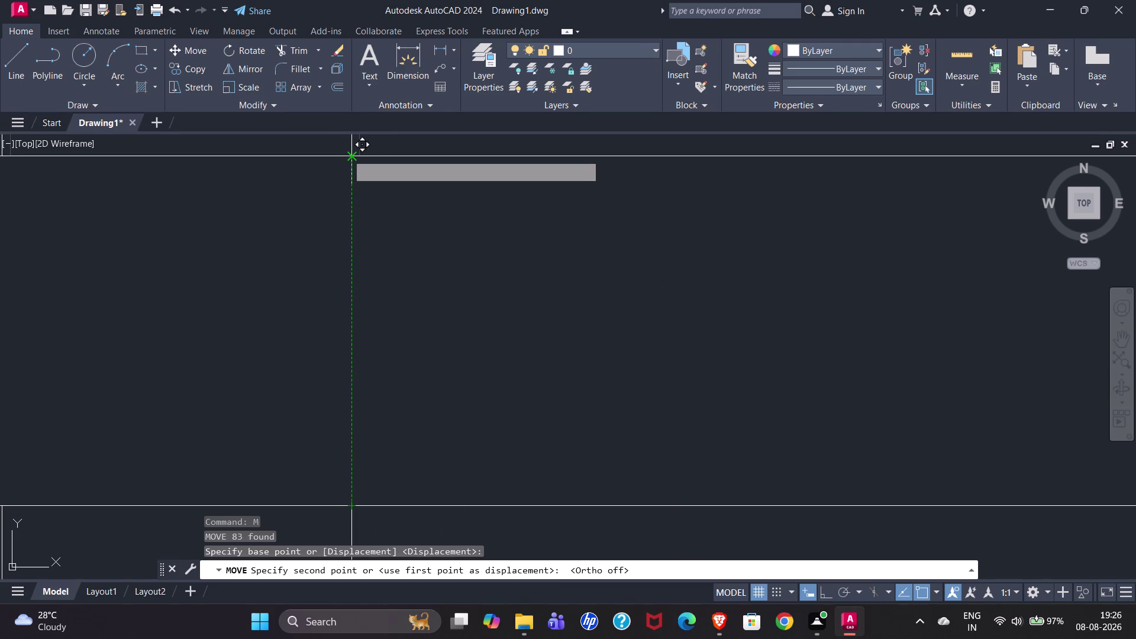
click(347, 155)
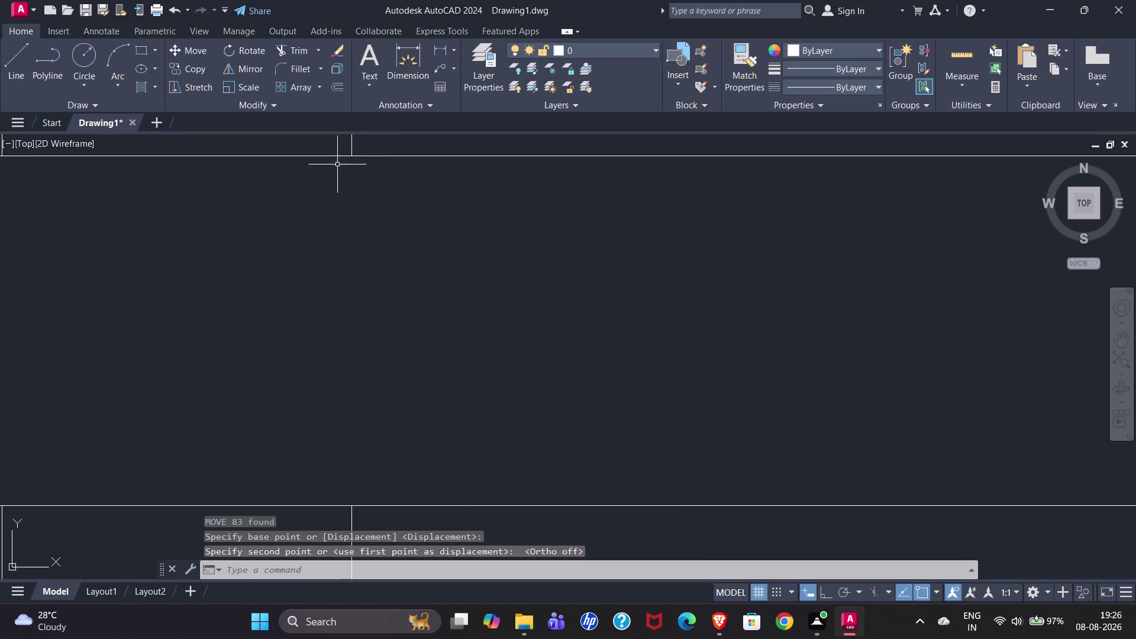
scroll(down, 3)
scroll(down, 3)
scroll(down, 3)
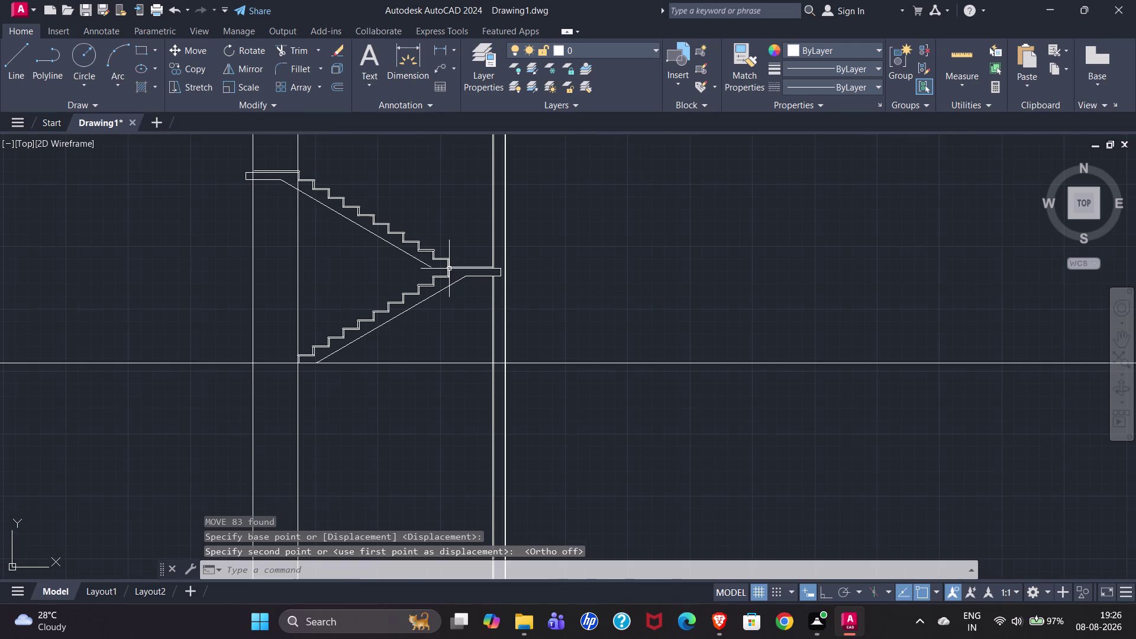
scroll(up, 3)
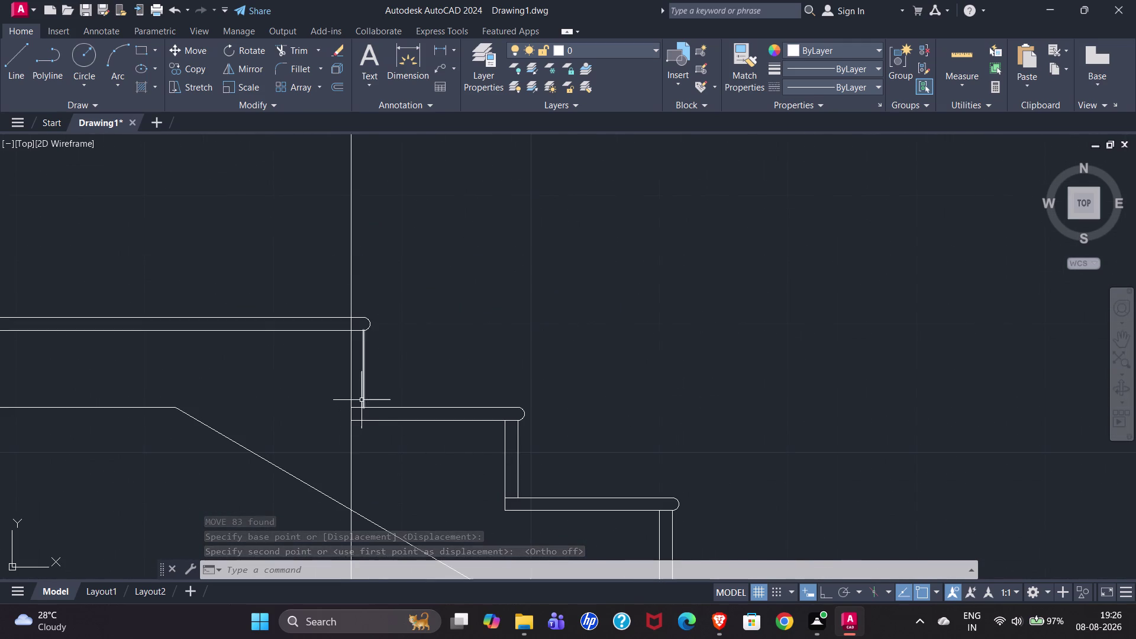
scroll(up, 3)
scroll(up, 3)
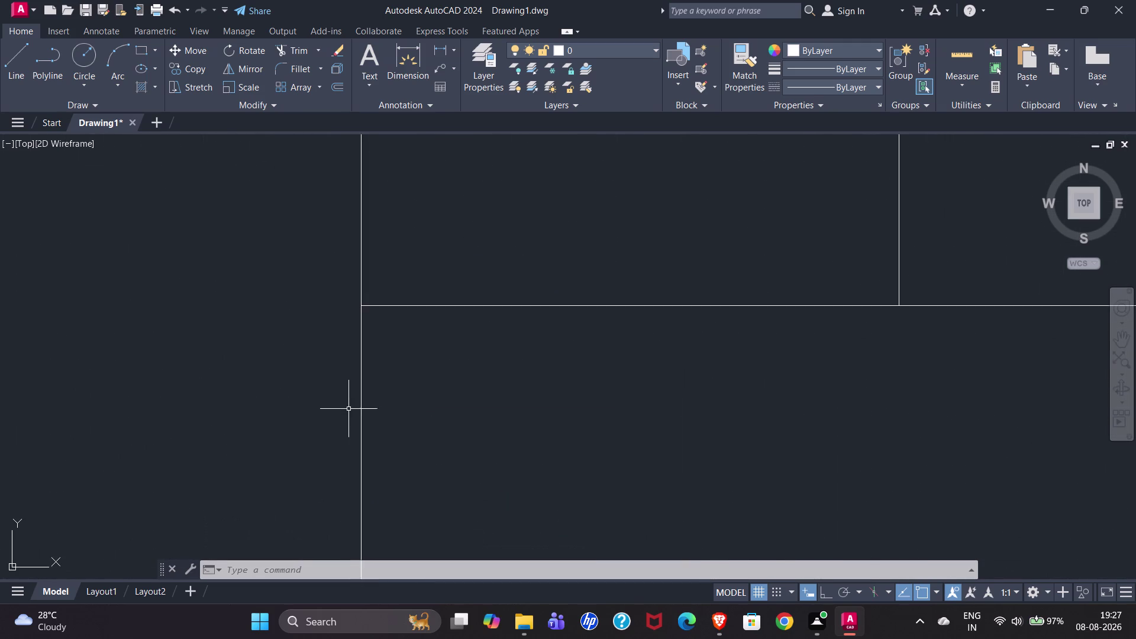
scroll(up, 3)
scroll(down, 3)
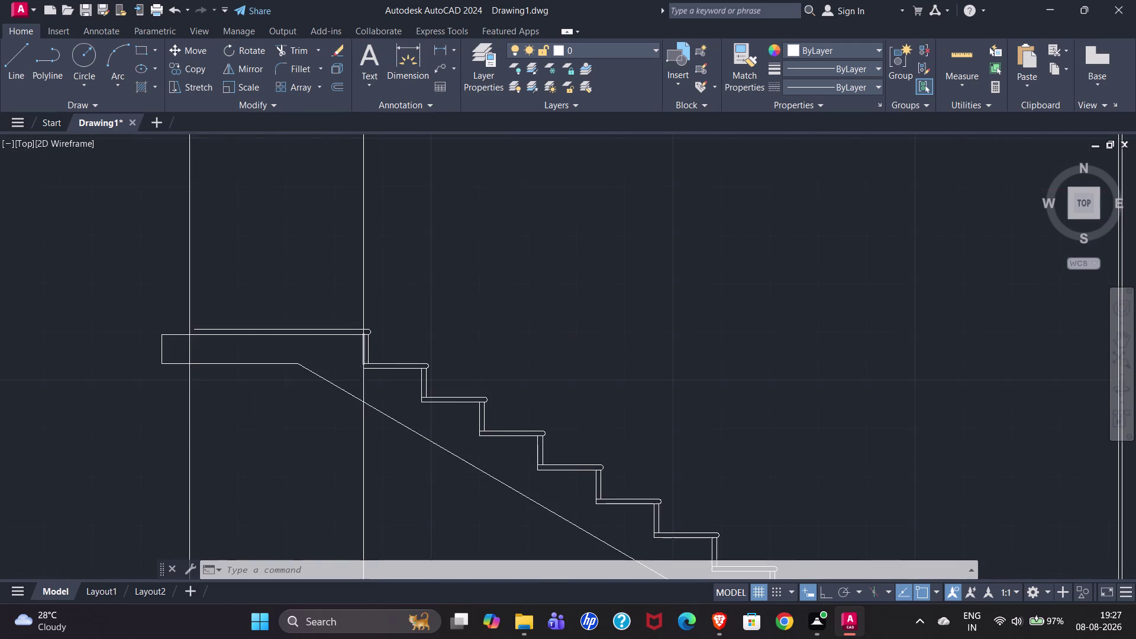
scroll(down, 3)
scroll(up, 3)
scroll(down, 3)
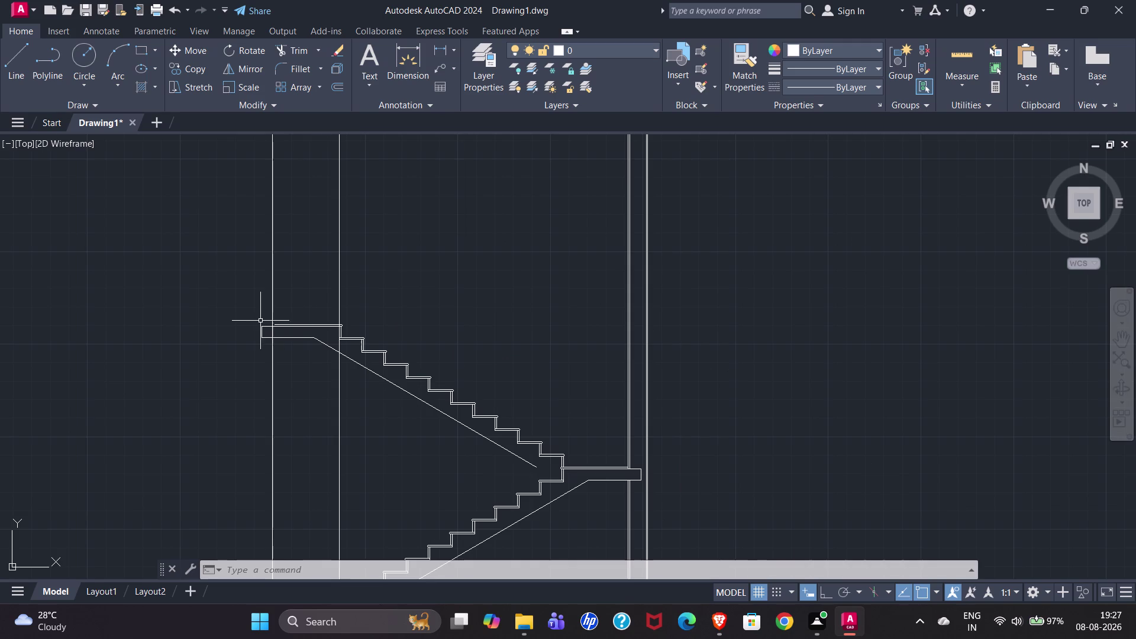
scroll(up, 3)
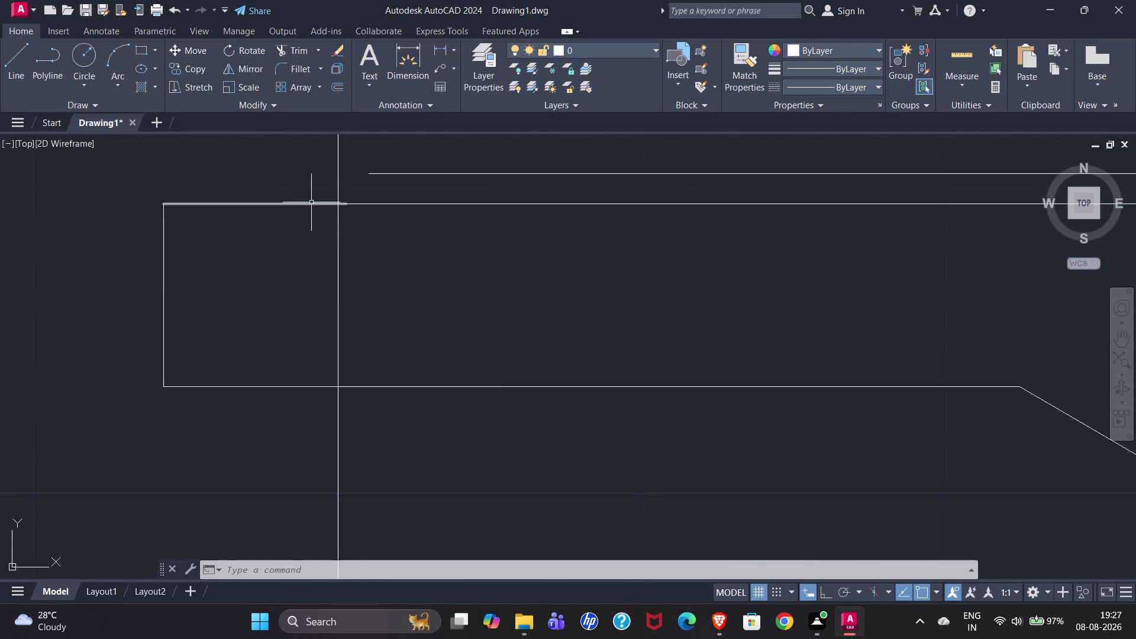
scroll(down, 3)
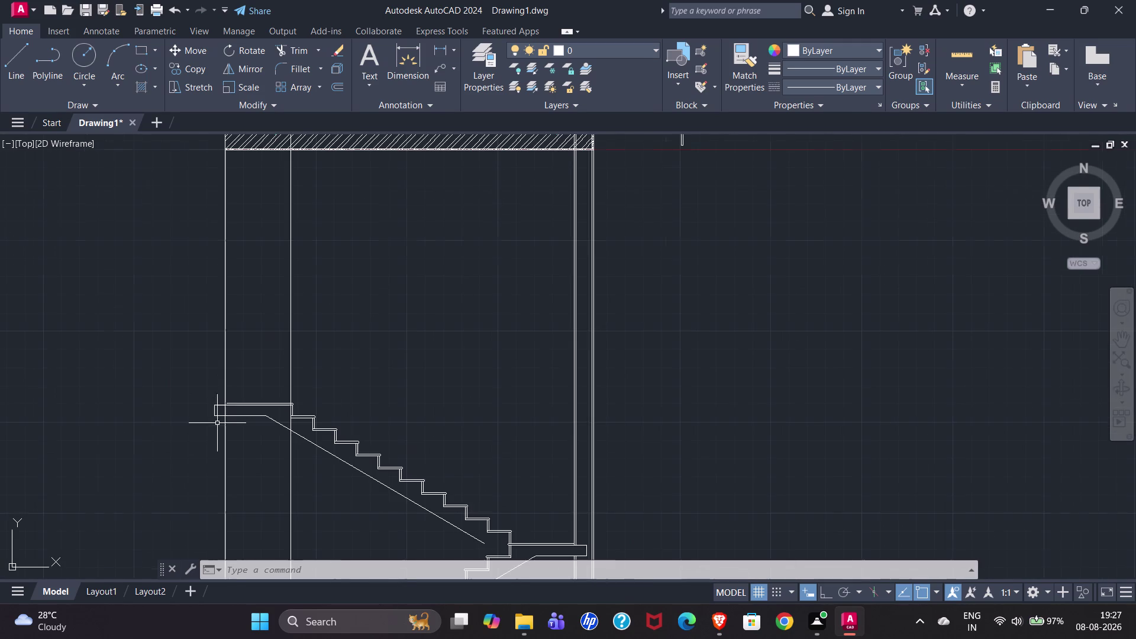
scroll(up, 3)
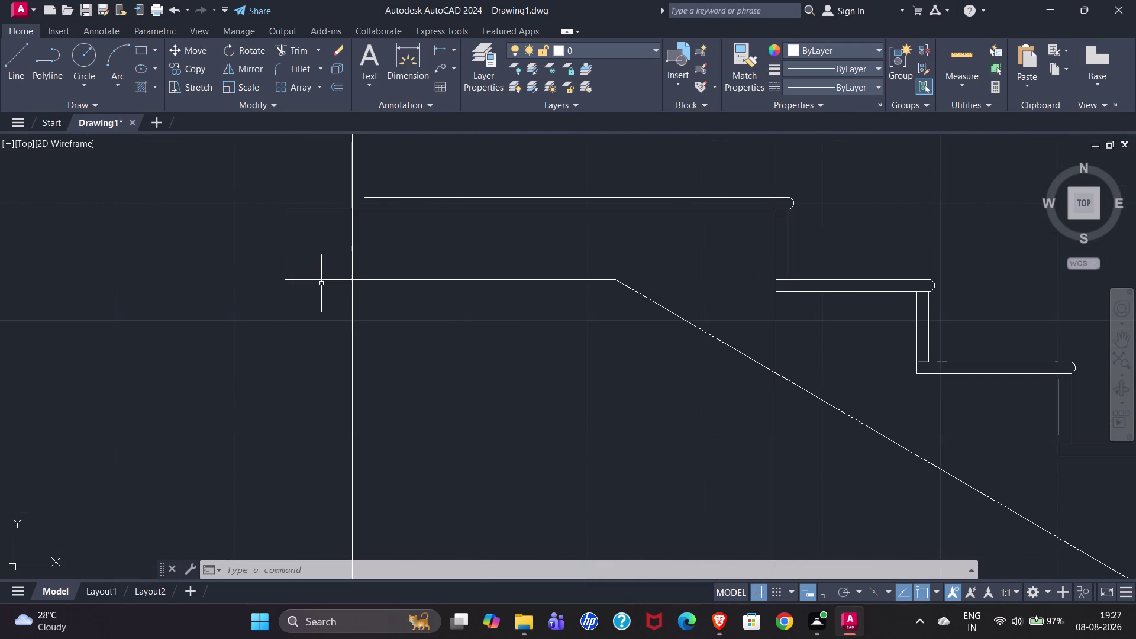
scroll(up, 3)
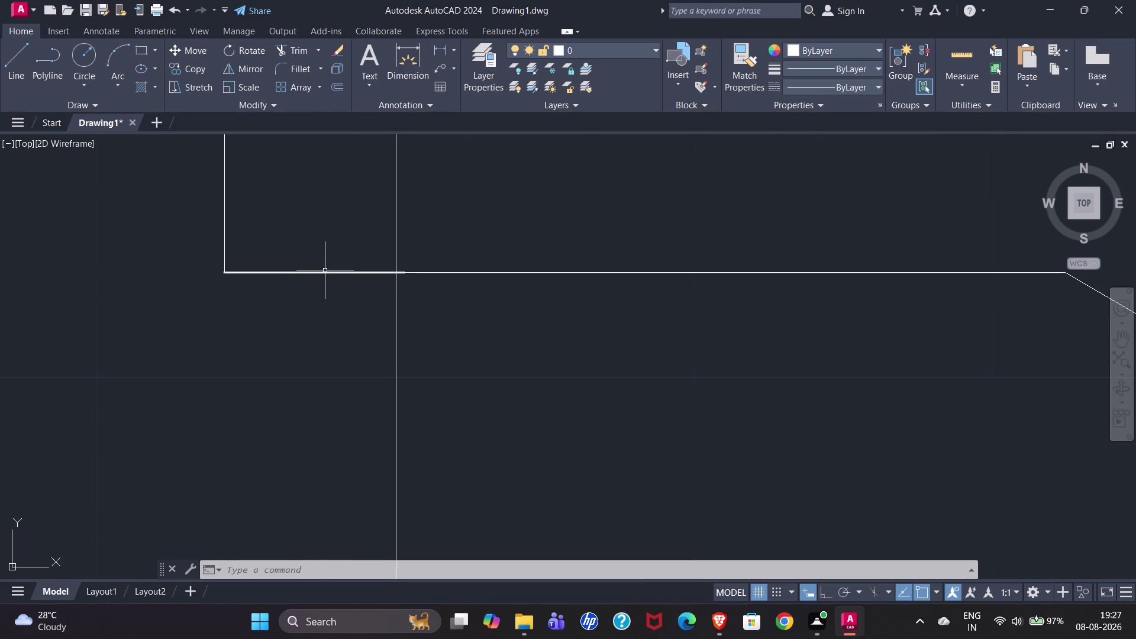
scroll(down, 3)
scroll(down, 3)
scroll(down, 3)
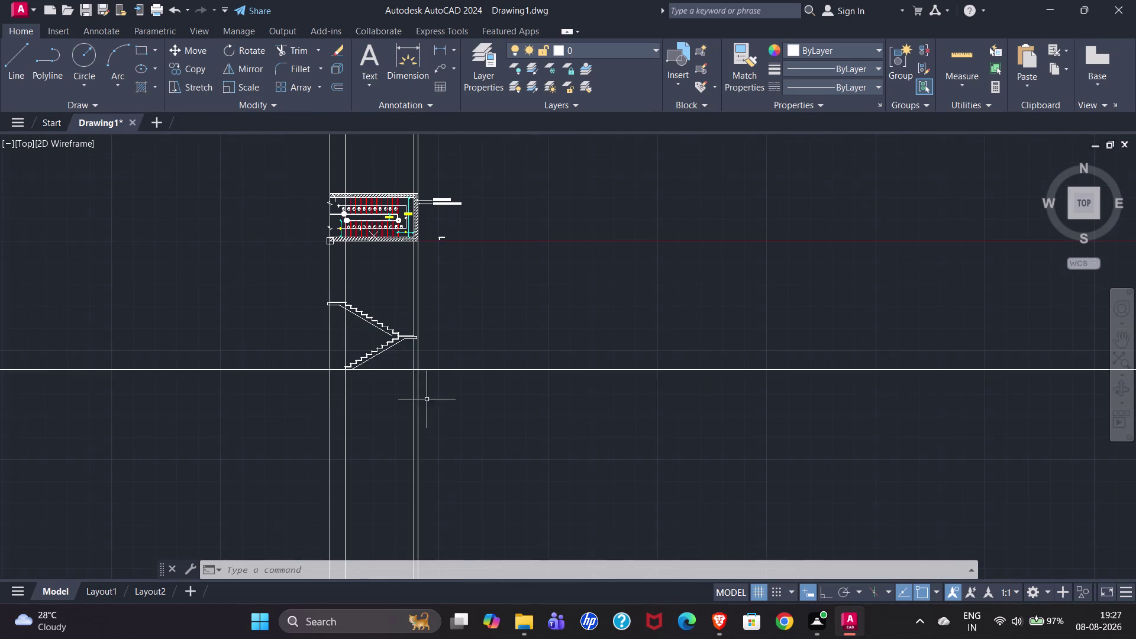
scroll(up, 3)
scroll(up, 3)
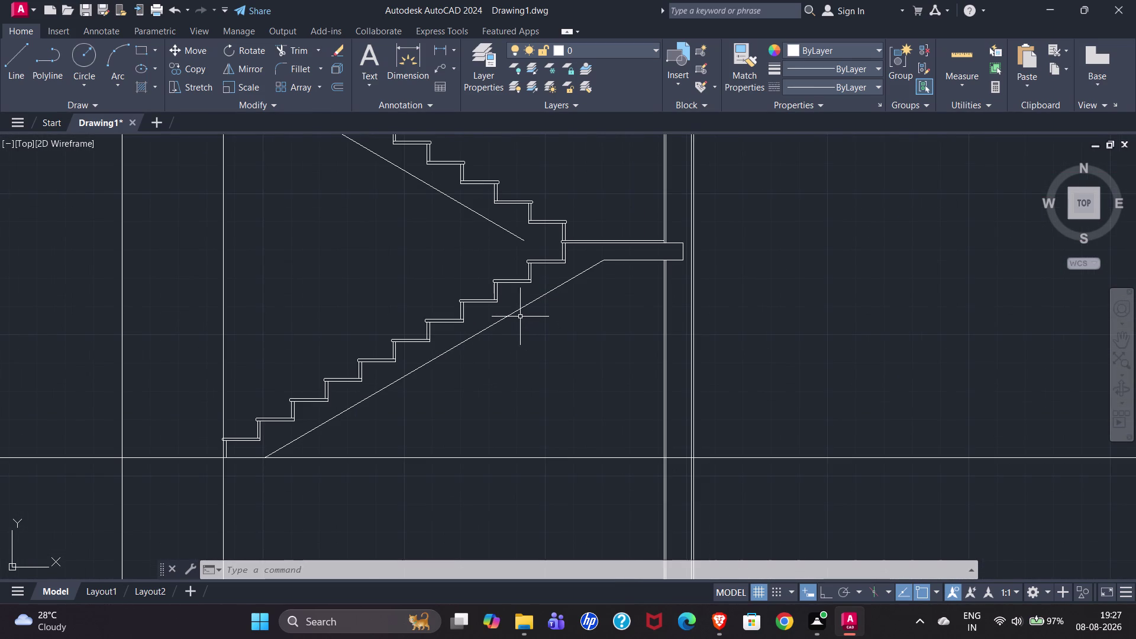
scroll(down, 3)
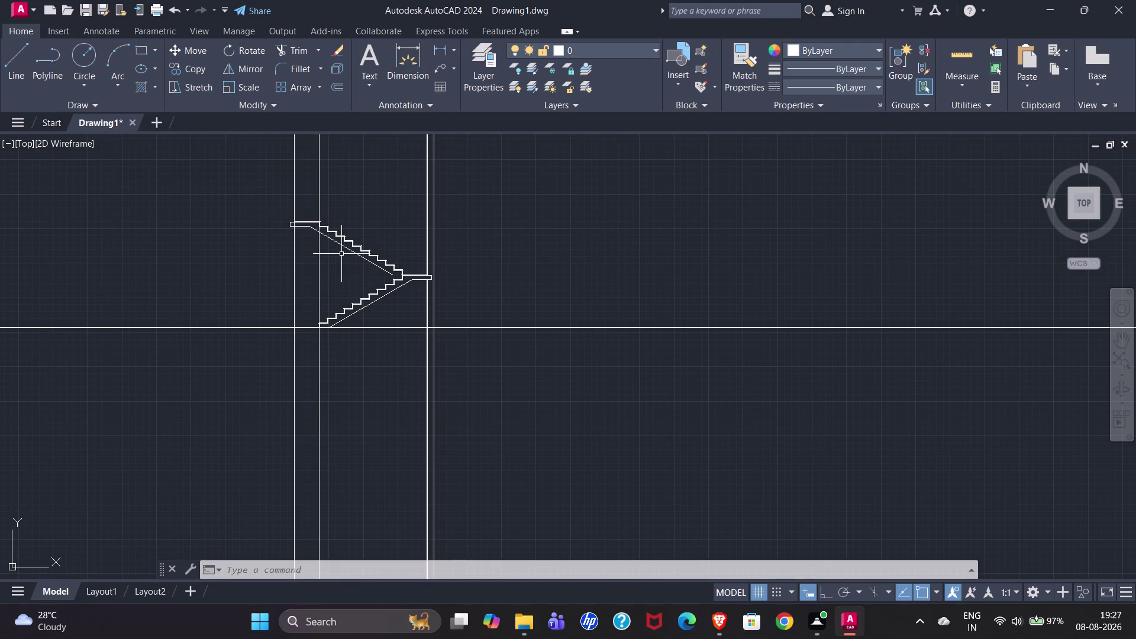
scroll(up, 3)
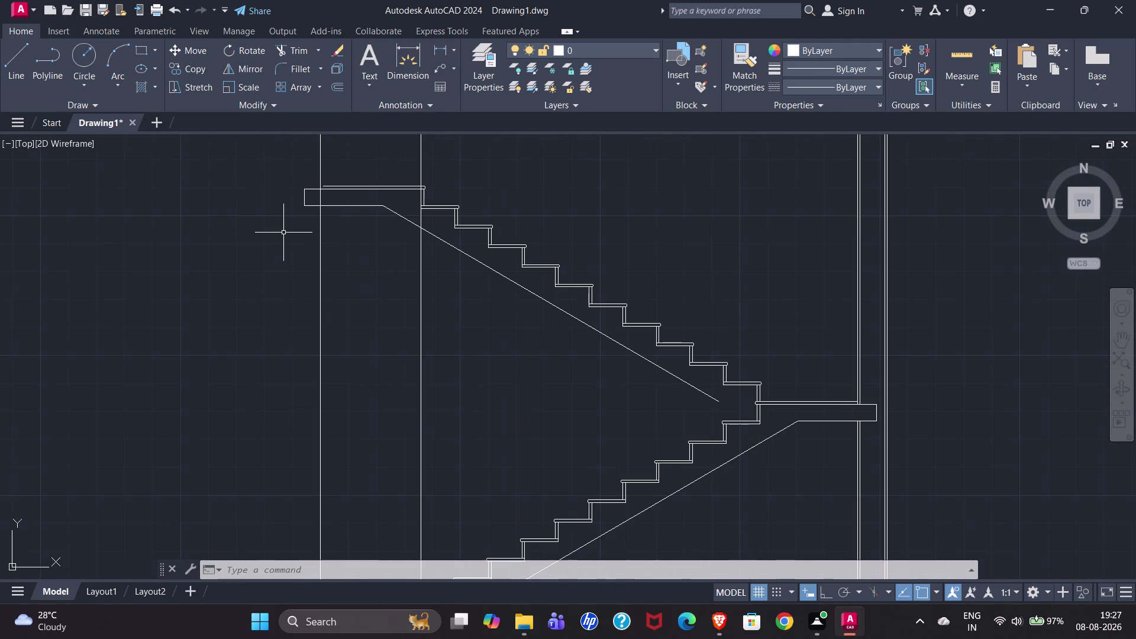
scroll(up, 3)
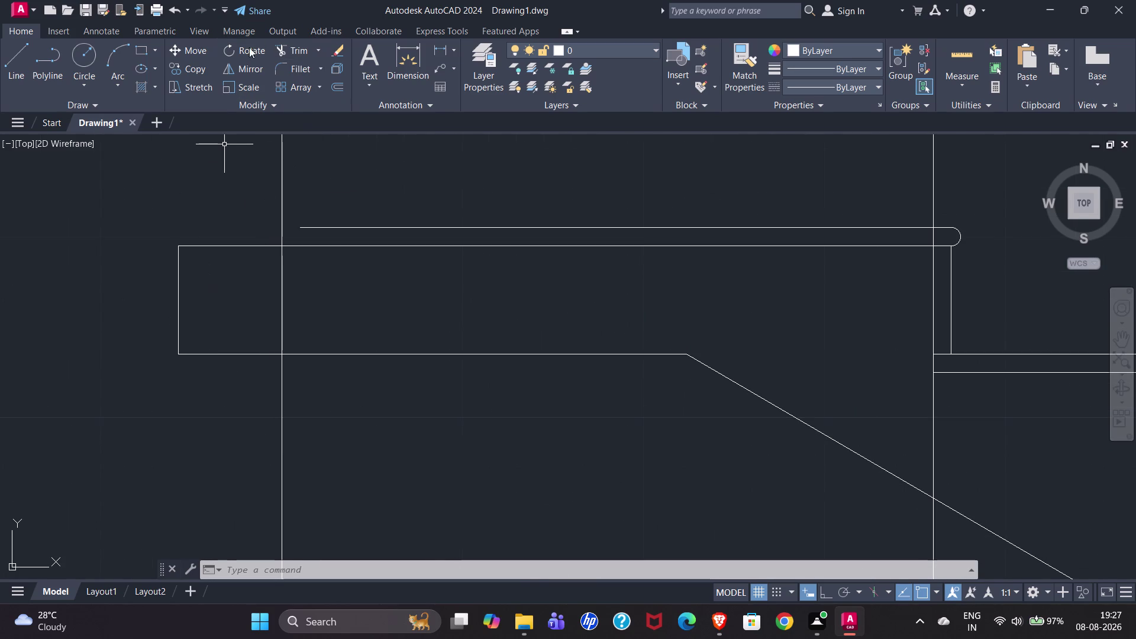
click(296, 50)
drag(223, 169, 198, 282)
Finish trimming the landing and tread line ends overshooting the left wall.
scroll(down, 3)
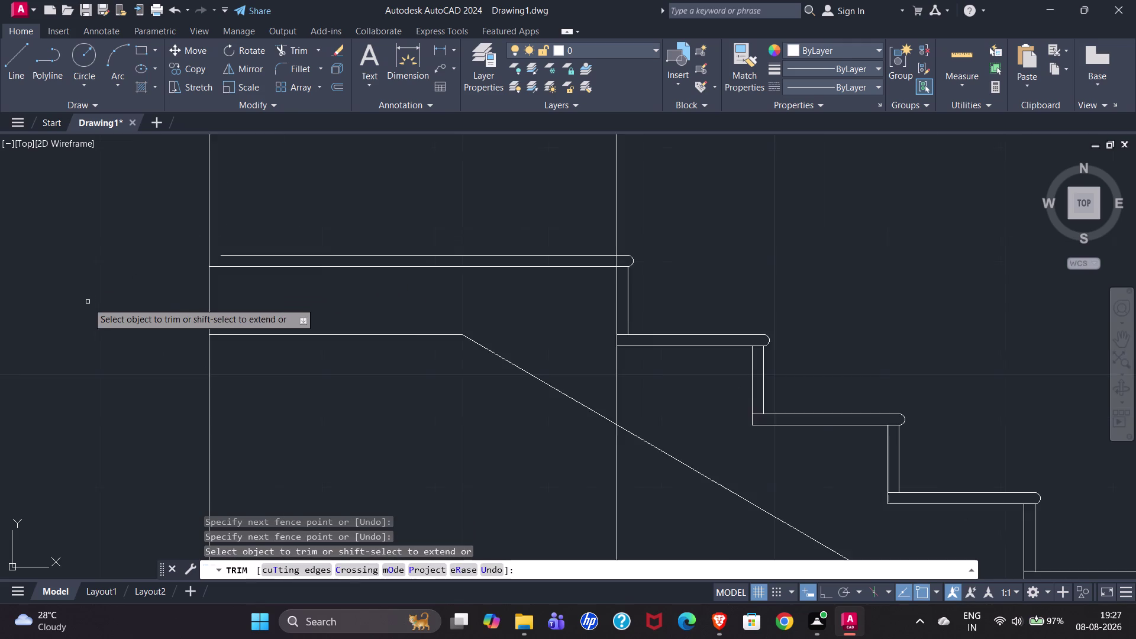
scroll(down, 3)
scroll(down, 3)
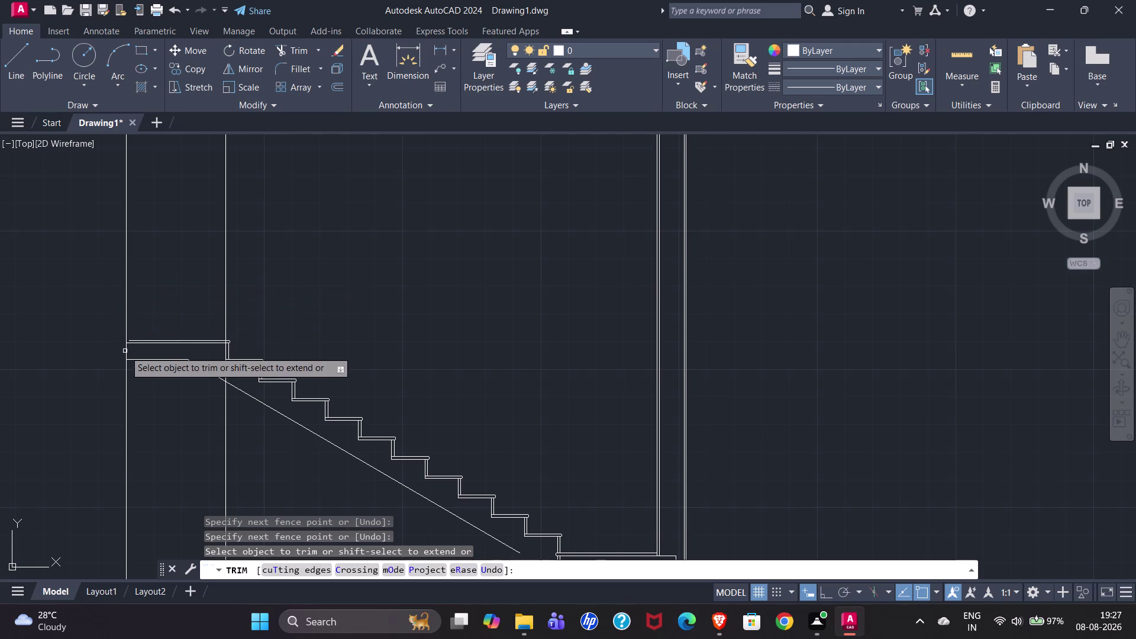
key(Escape)
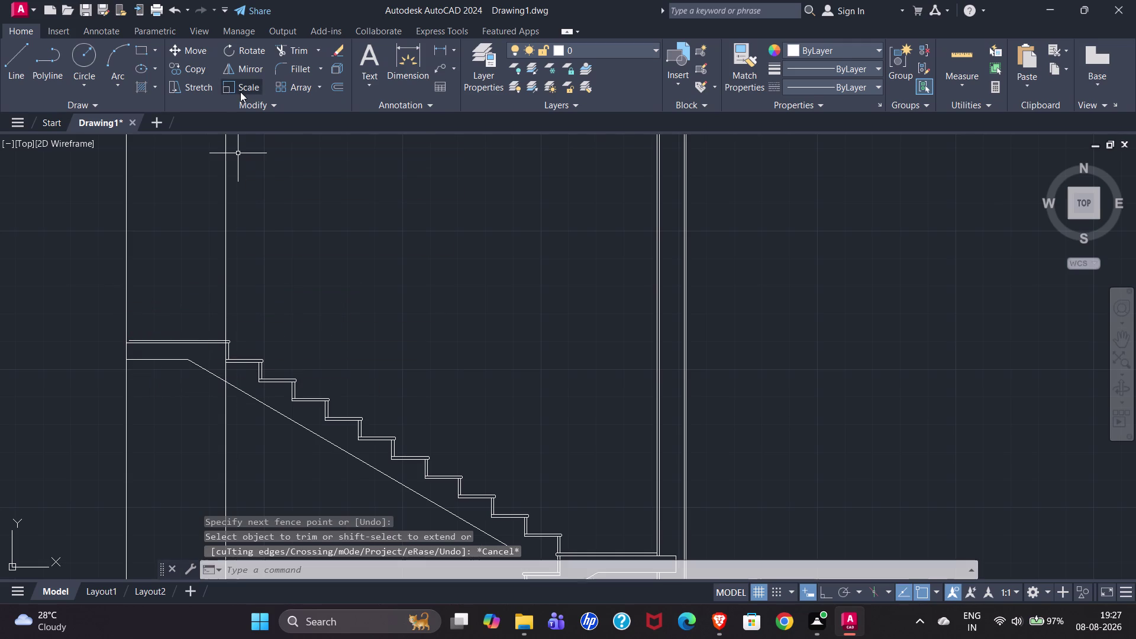
Extend the top tread line to the wall and the upper soffit line to the landing.
text(EX)
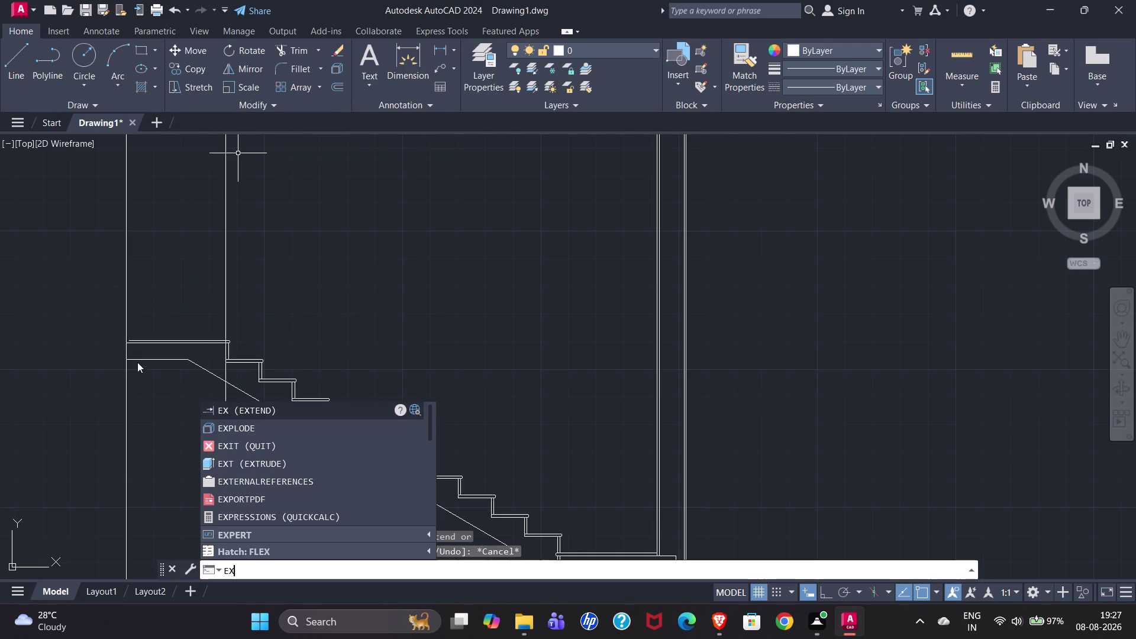
key(Return)
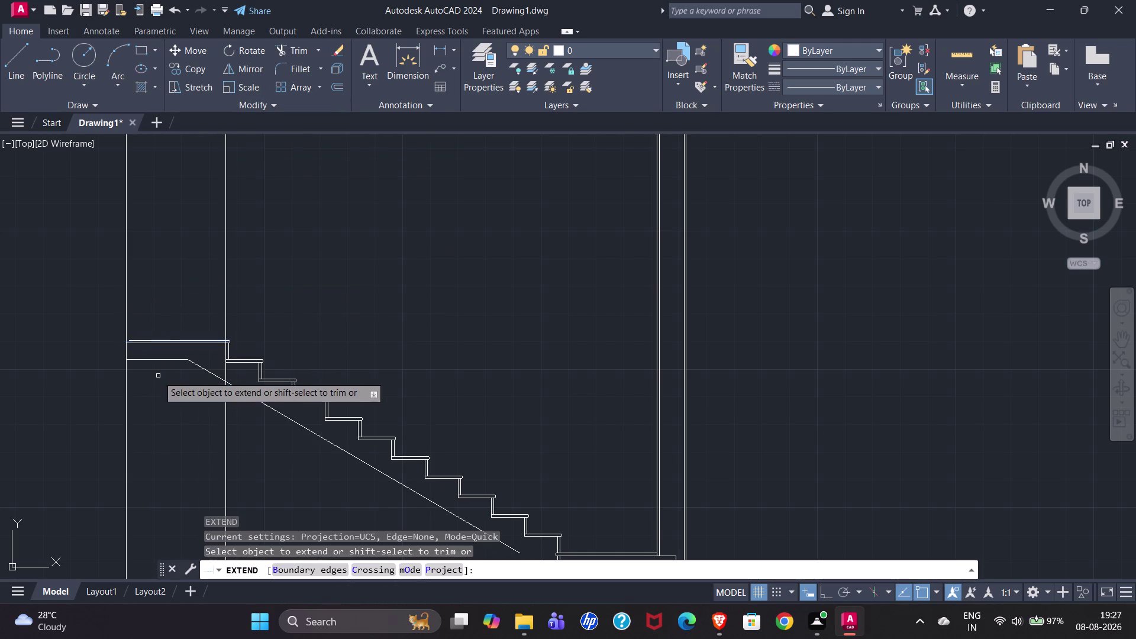
scroll(up, 3)
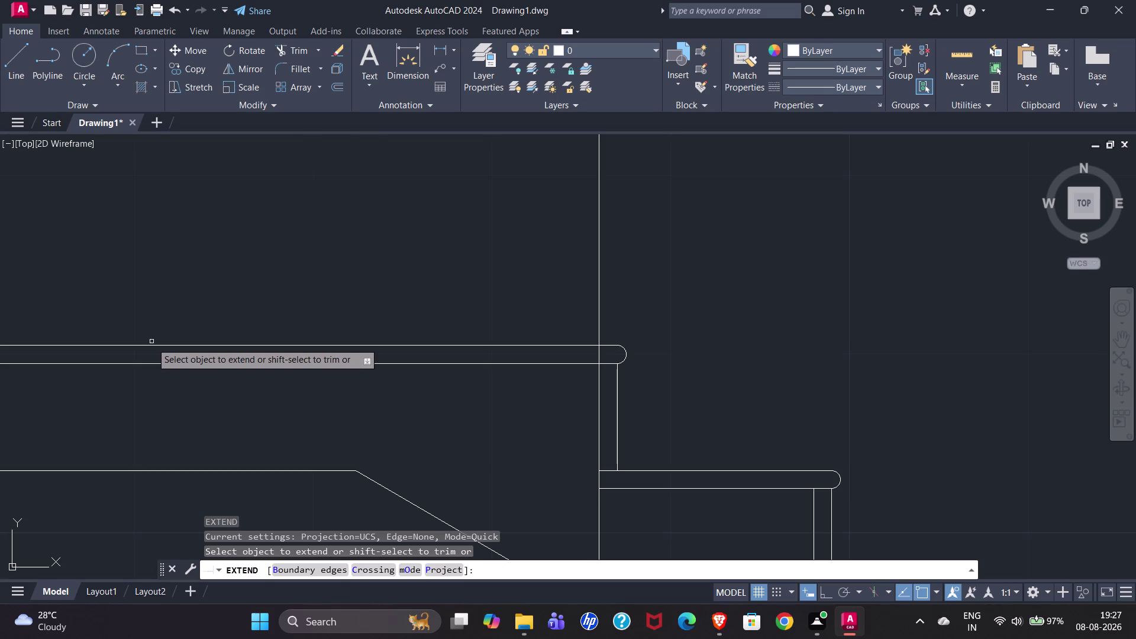
scroll(down, 3)
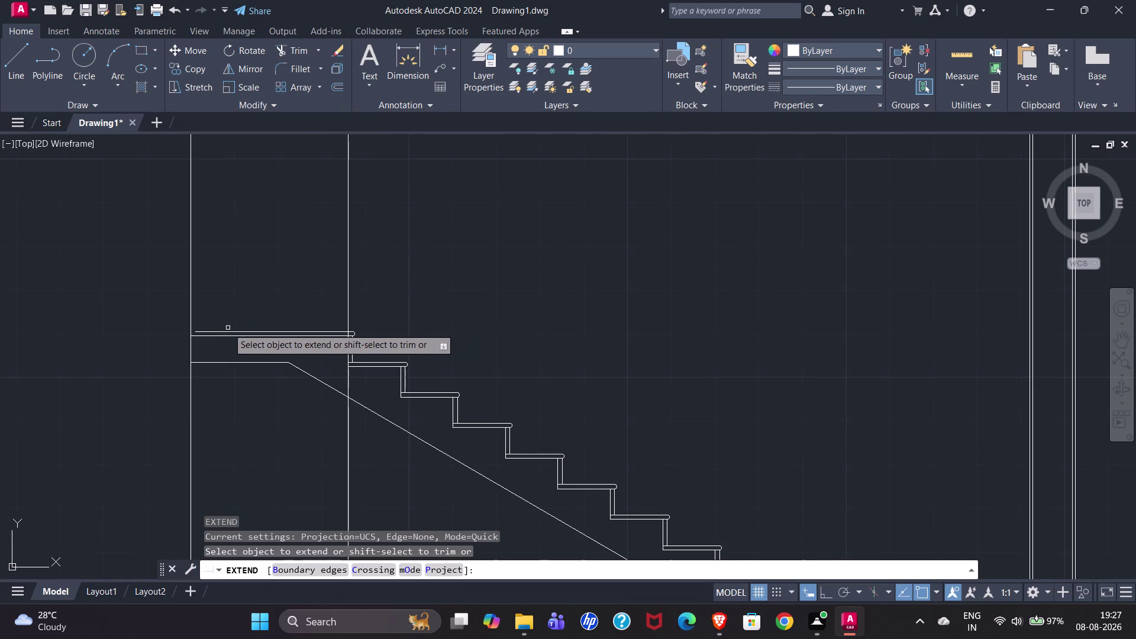
click(226, 331)
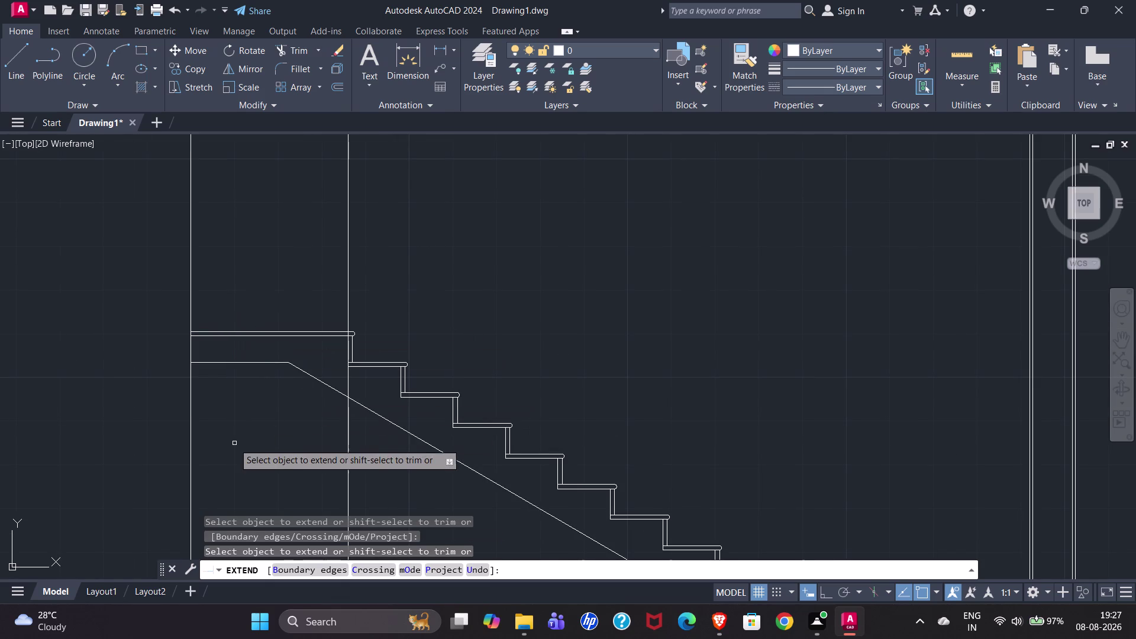
scroll(down, 3)
scroll(down, 3)
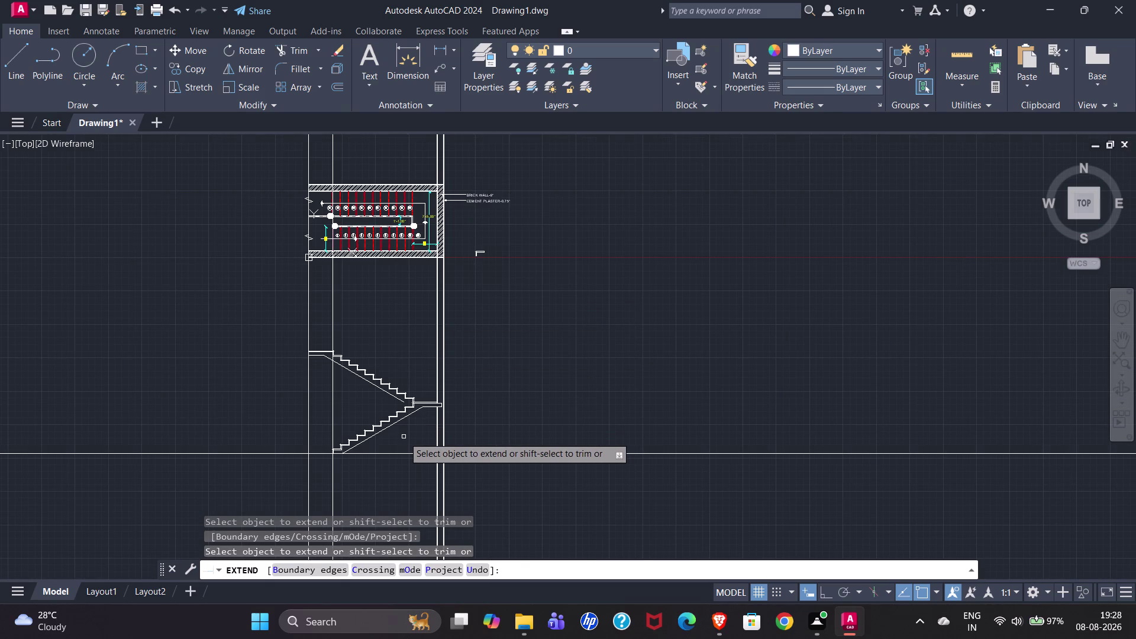
scroll(up, 3)
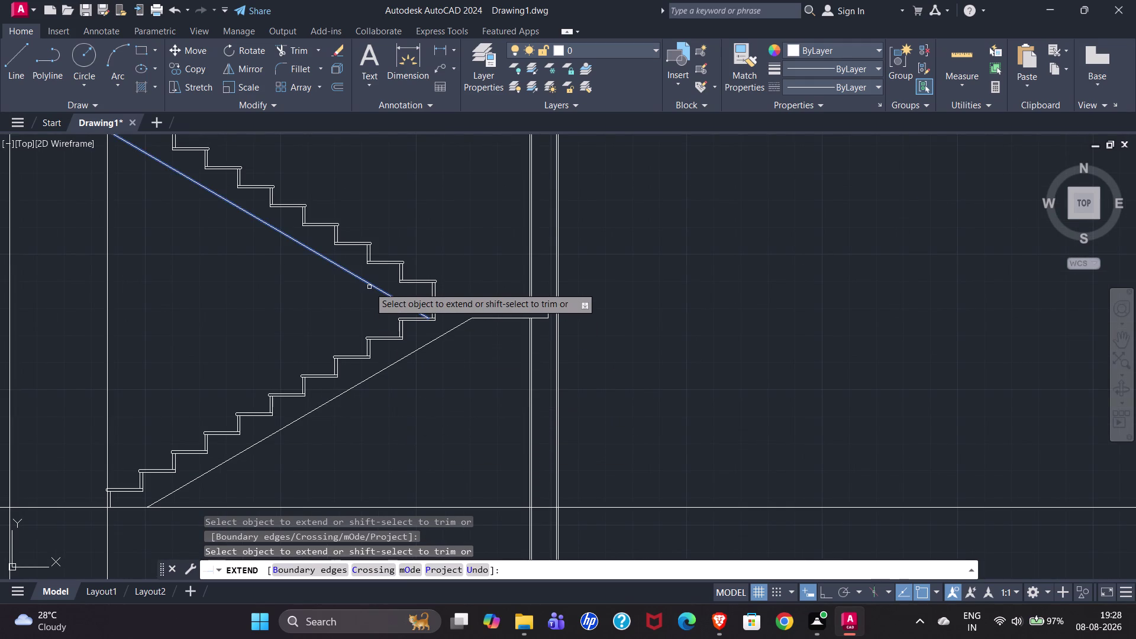
click(369, 287)
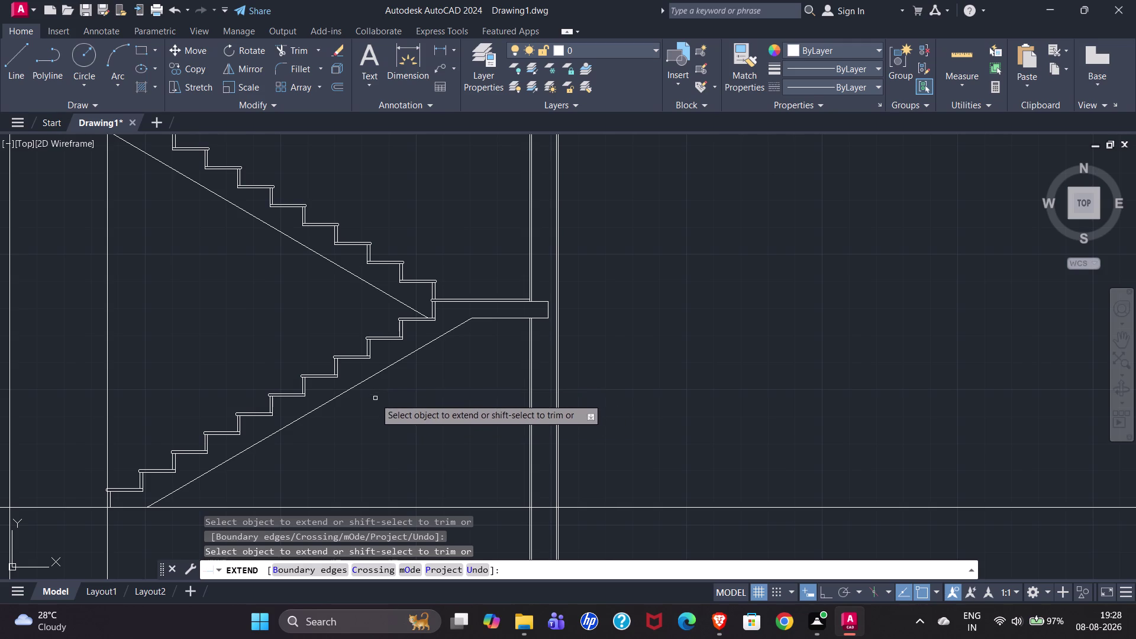
key(Escape)
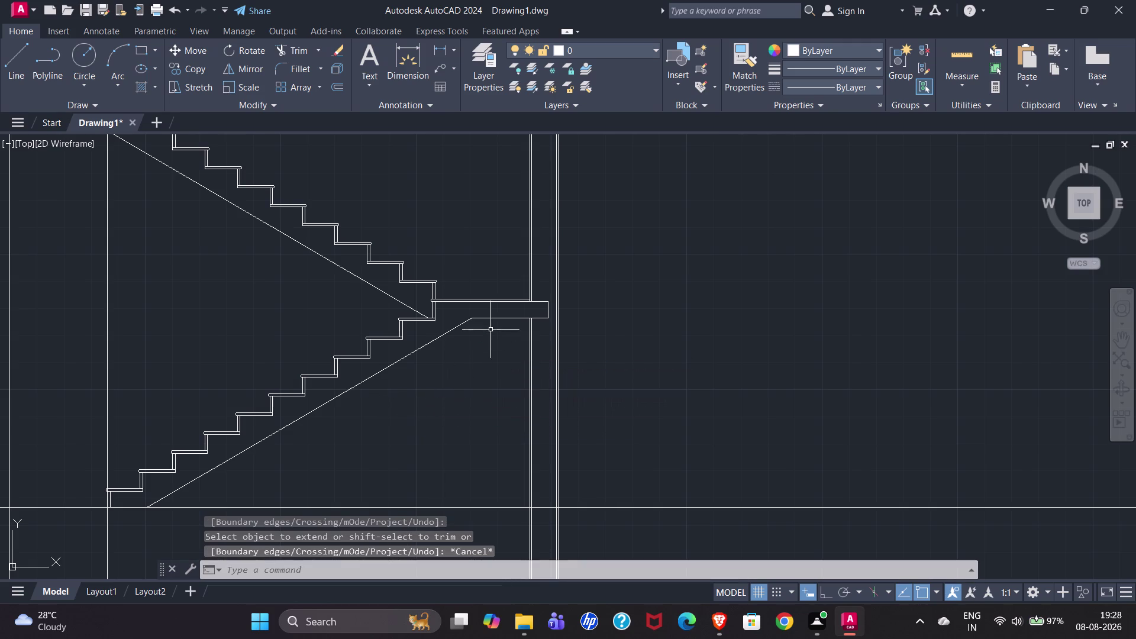
click(494, 318)
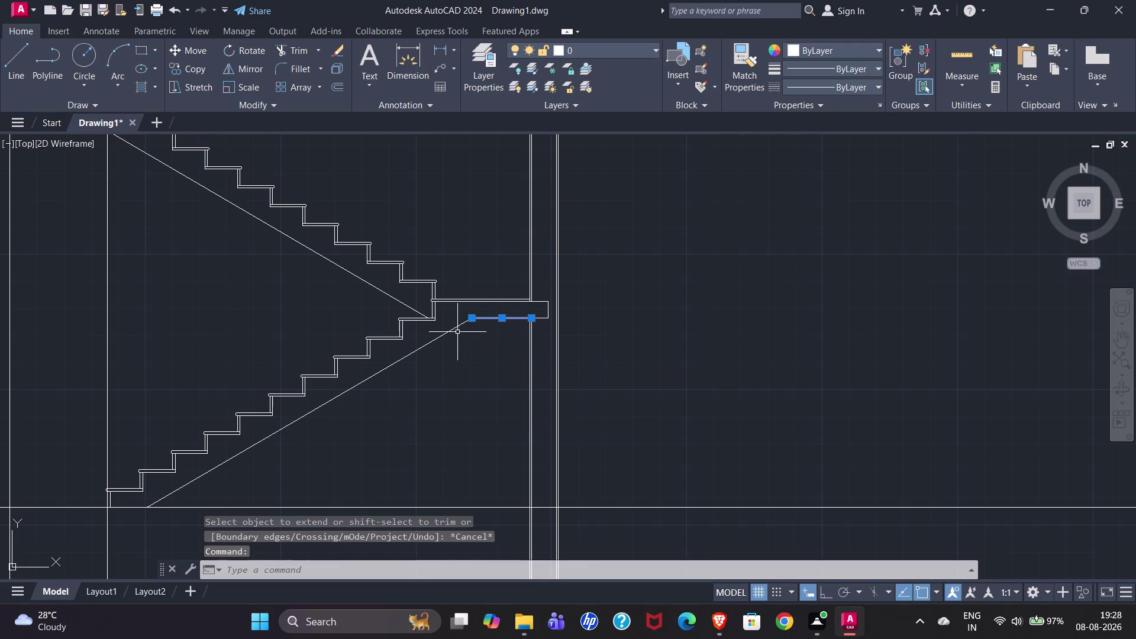
Join the lower sloping soffit and landing underside into one polyline with J.
click(456, 328)
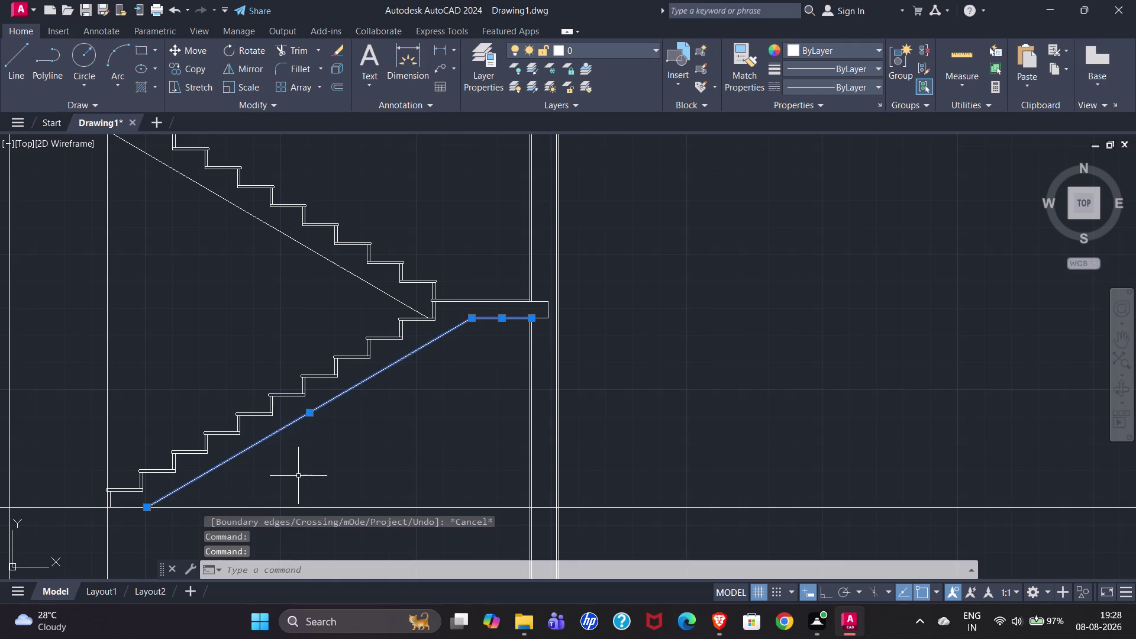
key(j)
key(Return)
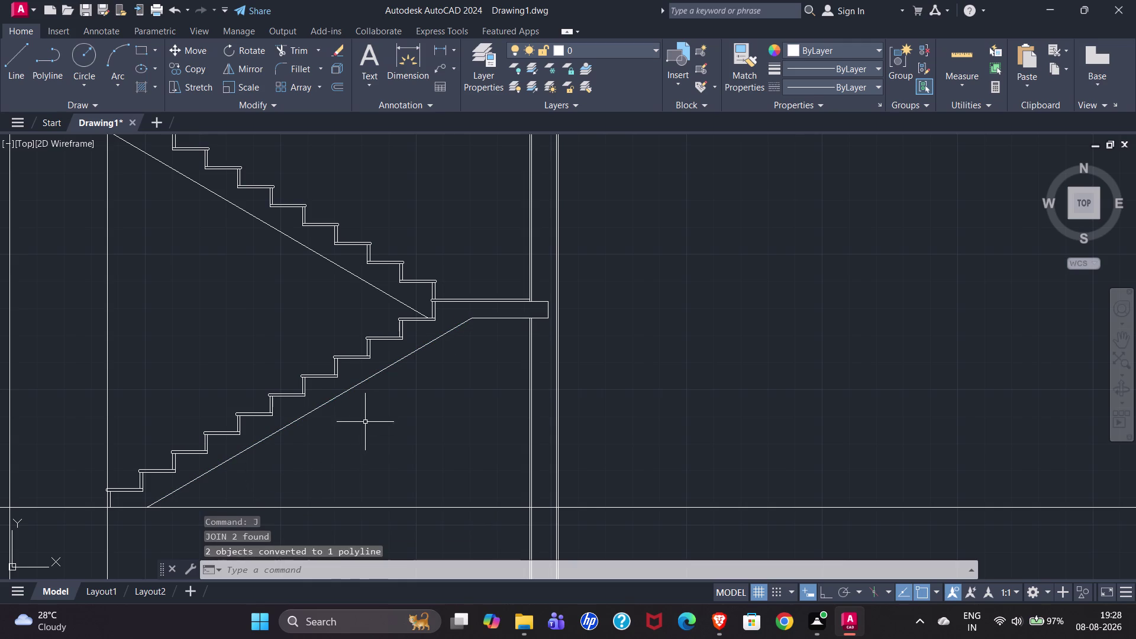
click(361, 380)
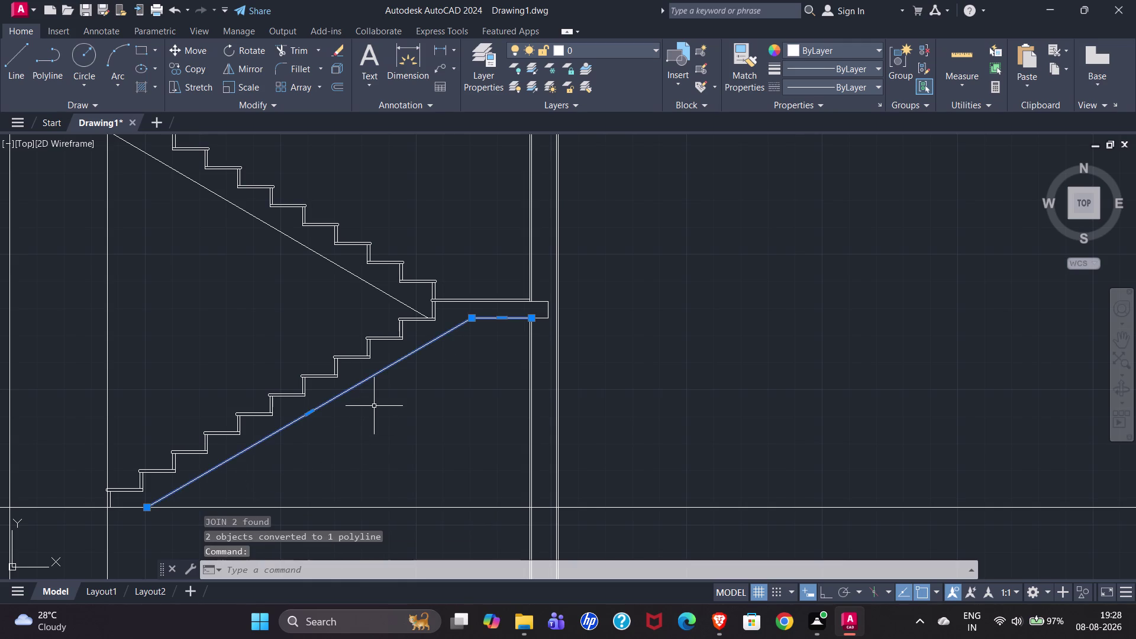
key(o)
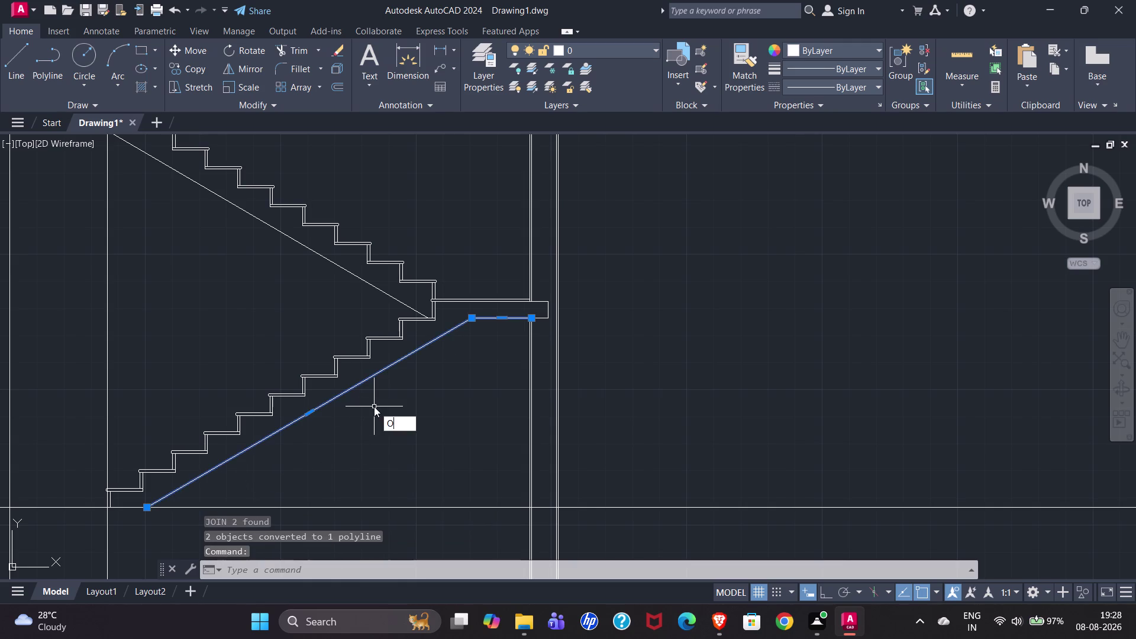